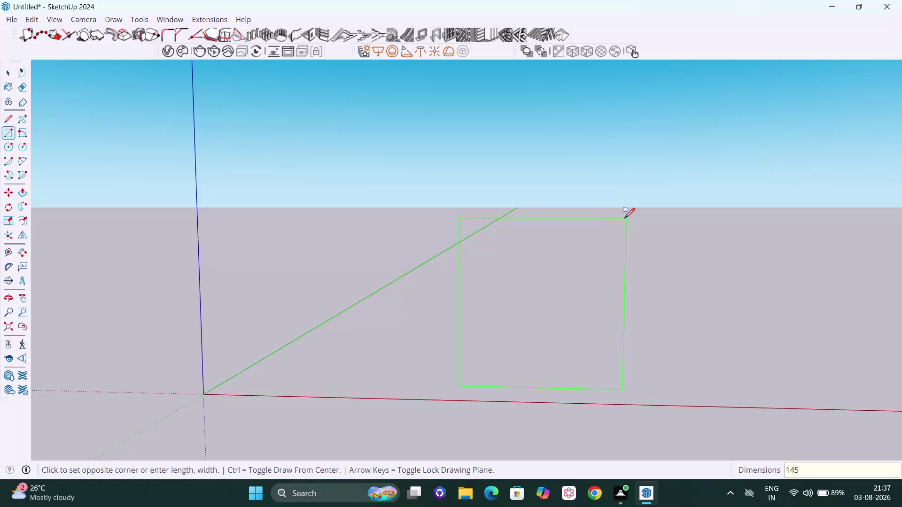
Complete the upright rectangle at 14' by 10' and frame it in the view.
key(BackSpace)
text(',)
text(10')
key(Return)
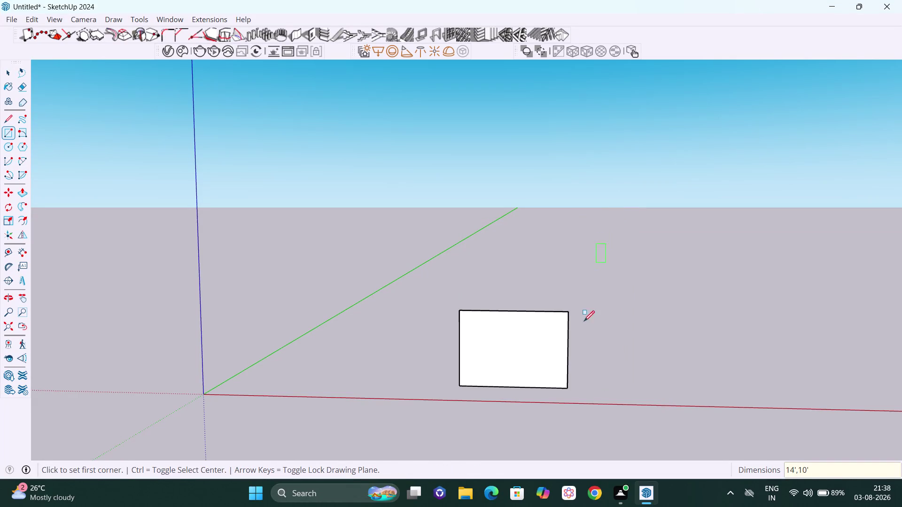
key(space)
scroll(up, 3)
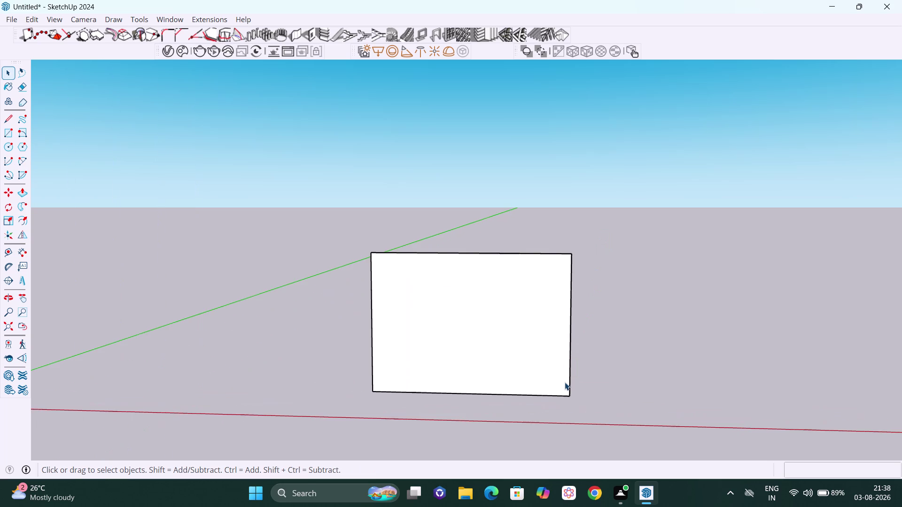
middle_drag(565, 382, 613, 402)
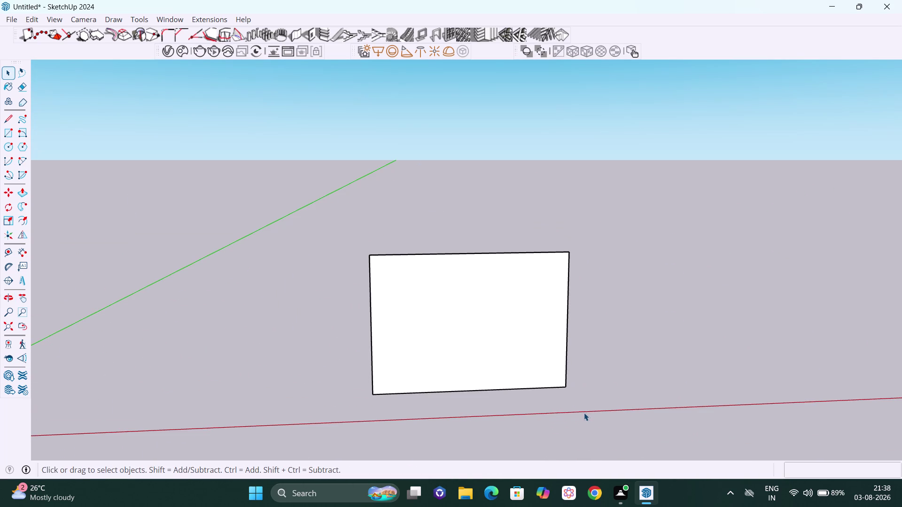
scroll(down, 3)
middle_drag(574, 399, 557, 409)
key(t)
scroll(up, 3)
scroll(up, 3)
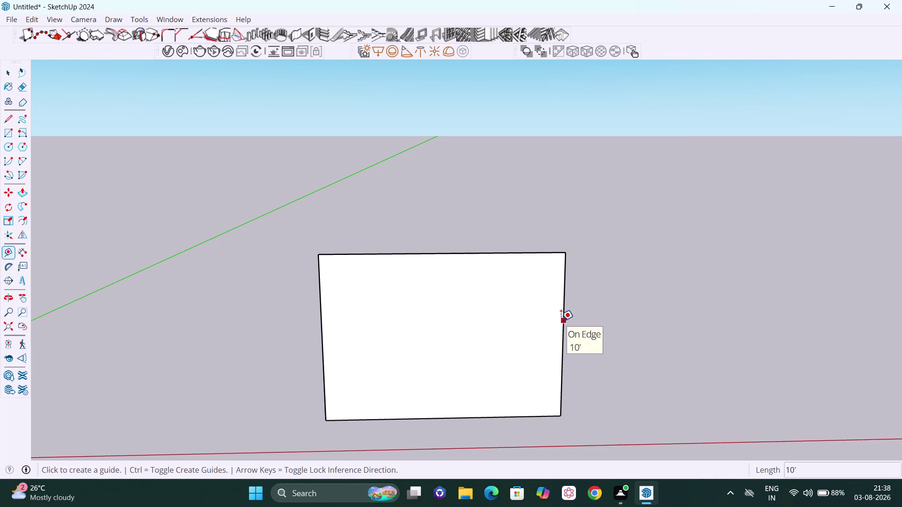
Place two vertical guides, 3' in from the panel's right and left edges.
click(561, 321)
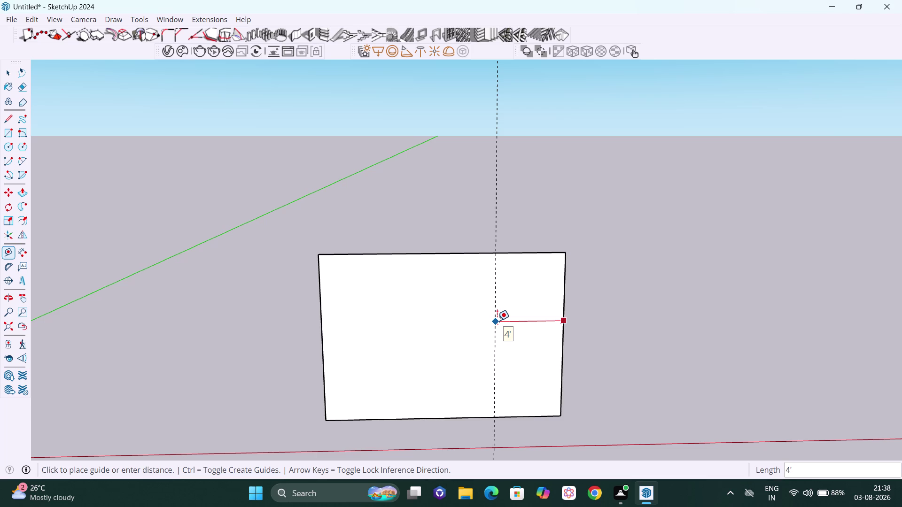
text(3')
key(Return)
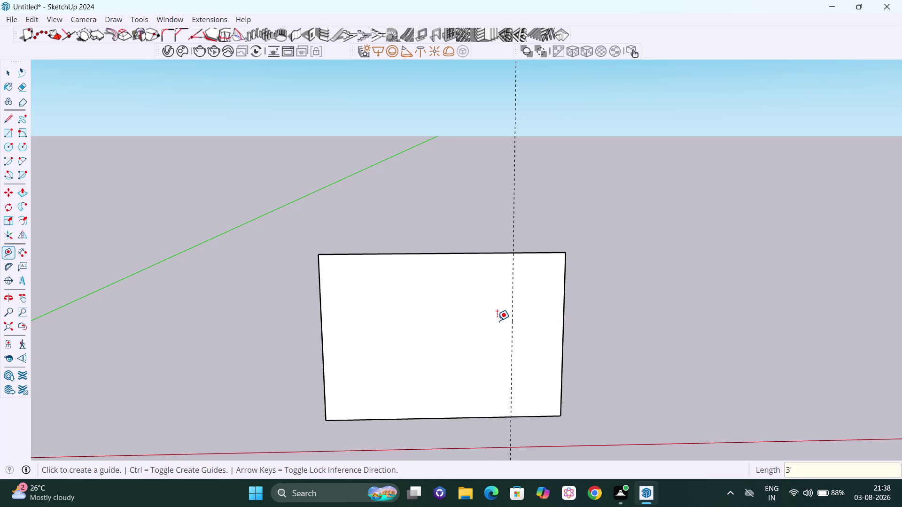
click(319, 319)
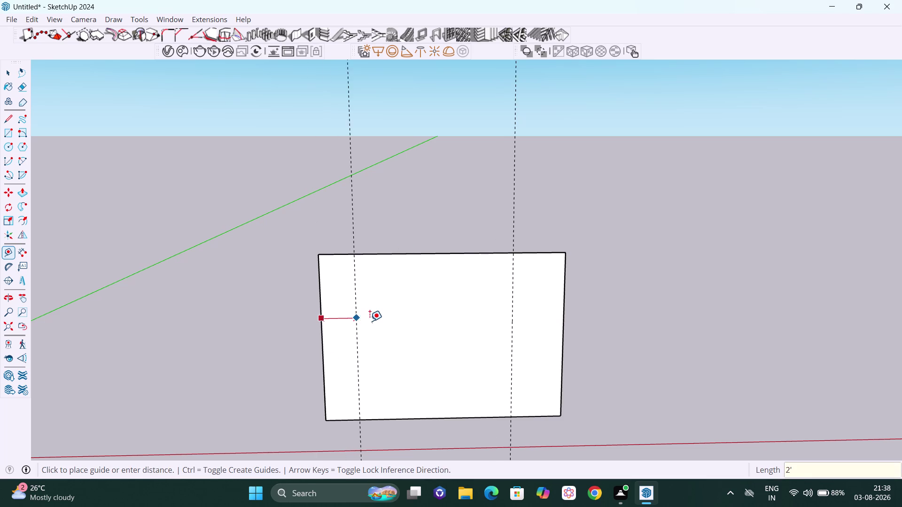
text(3;)
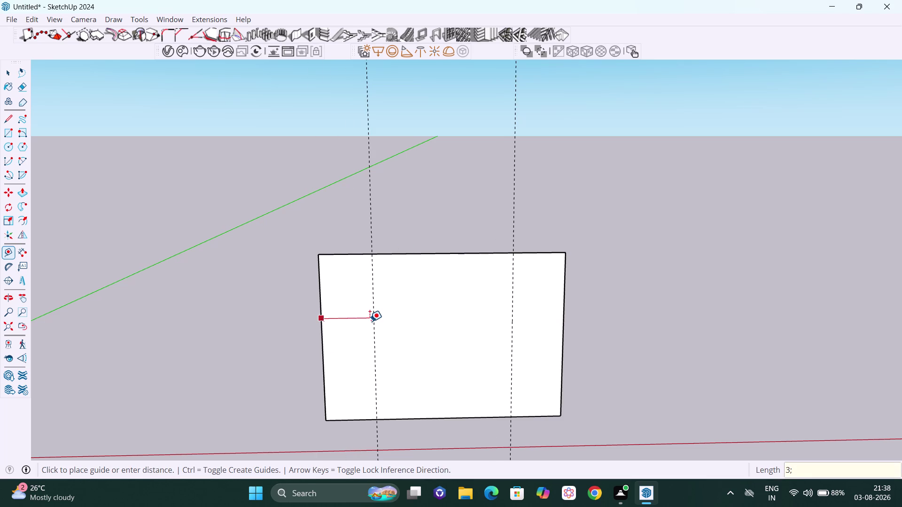
key(BackSpace)
key(apostrophe)
key(Return)
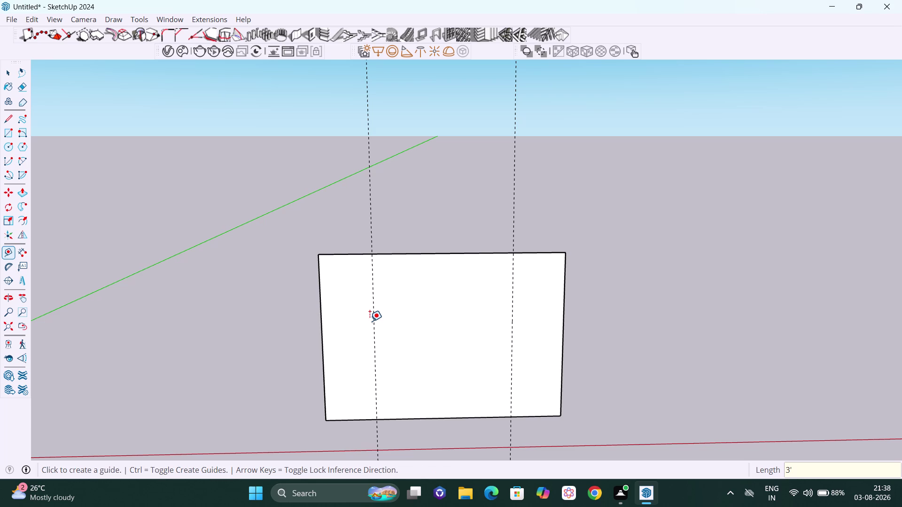
key(Pause)
key(space)
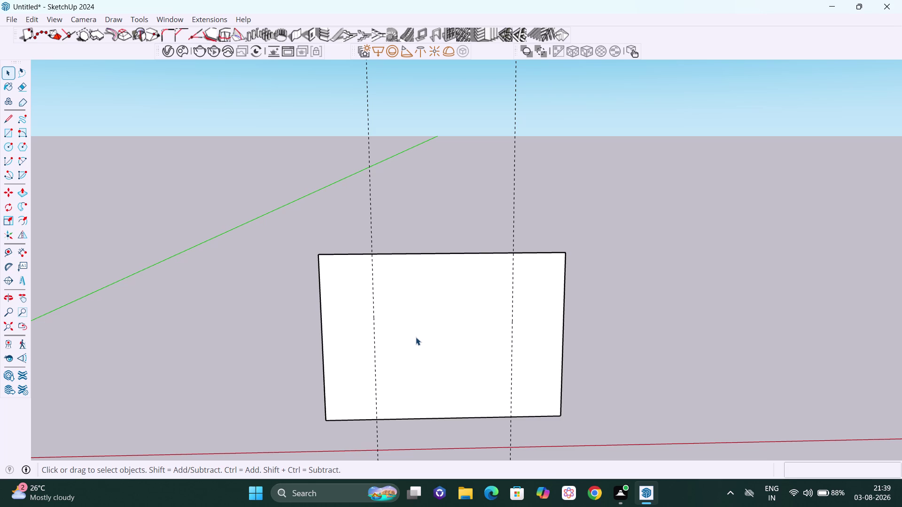
Draw 3' by 10' rectangles for the left and right strips along the guides.
scroll(down, 3)
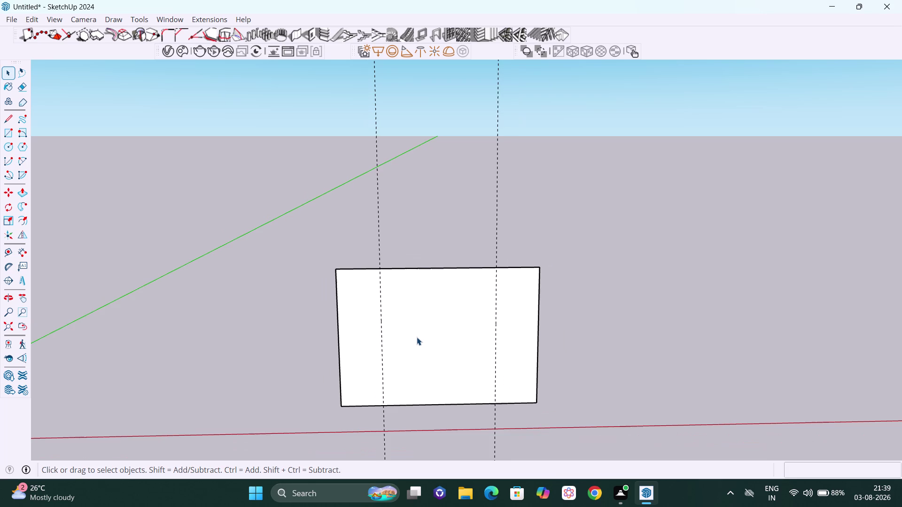
scroll(up, 3)
key(r)
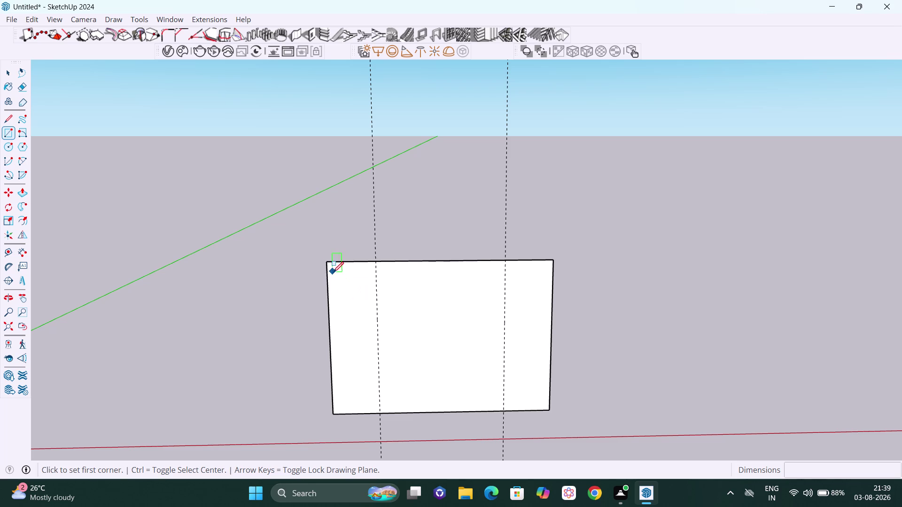
click(327, 263)
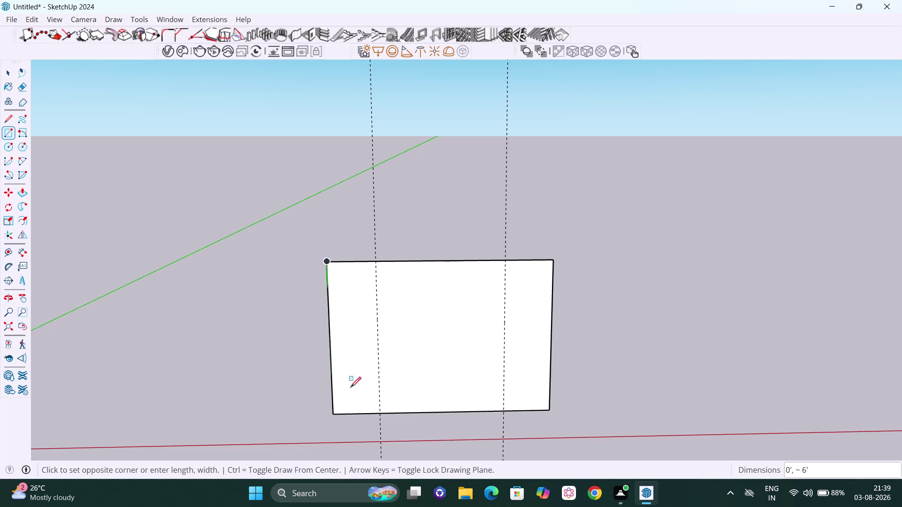
click(382, 415)
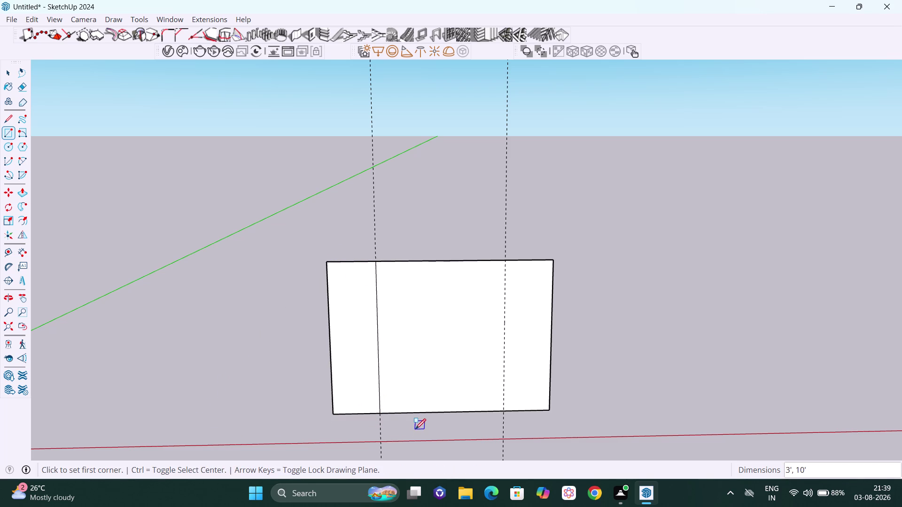
key(Escape)
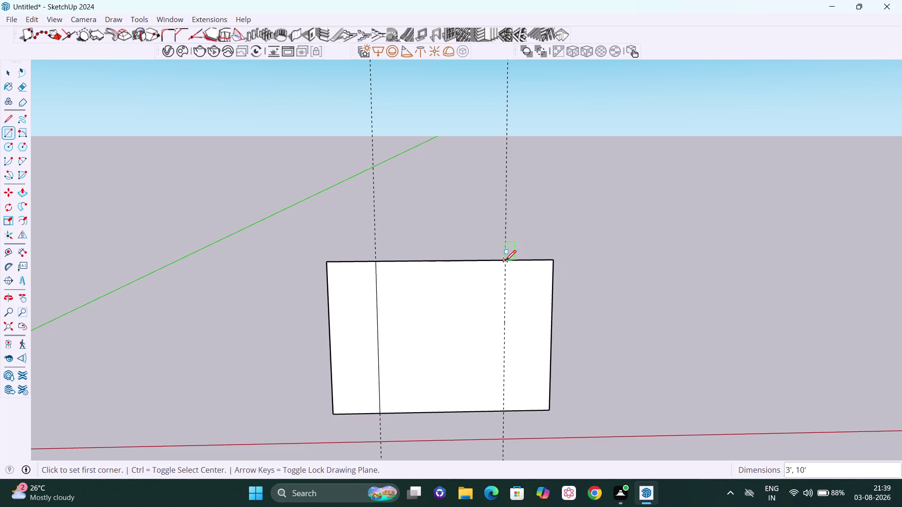
click(505, 260)
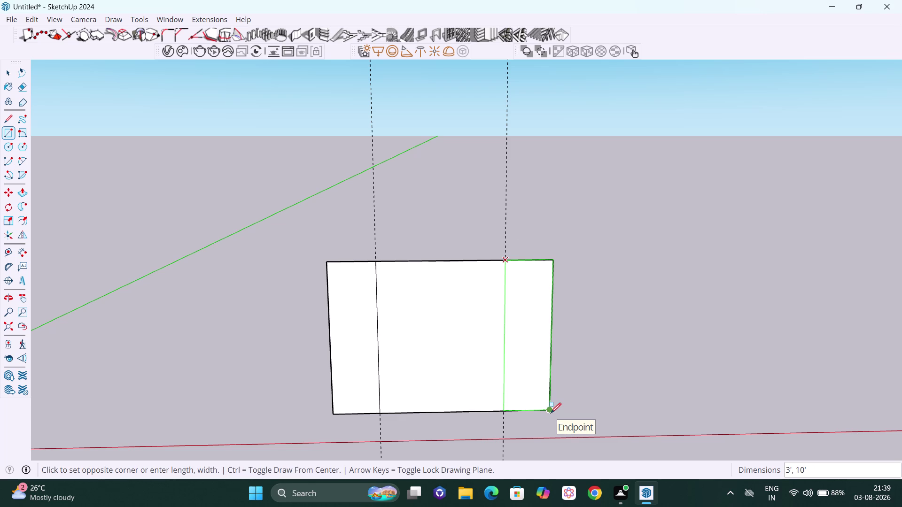
click(550, 414)
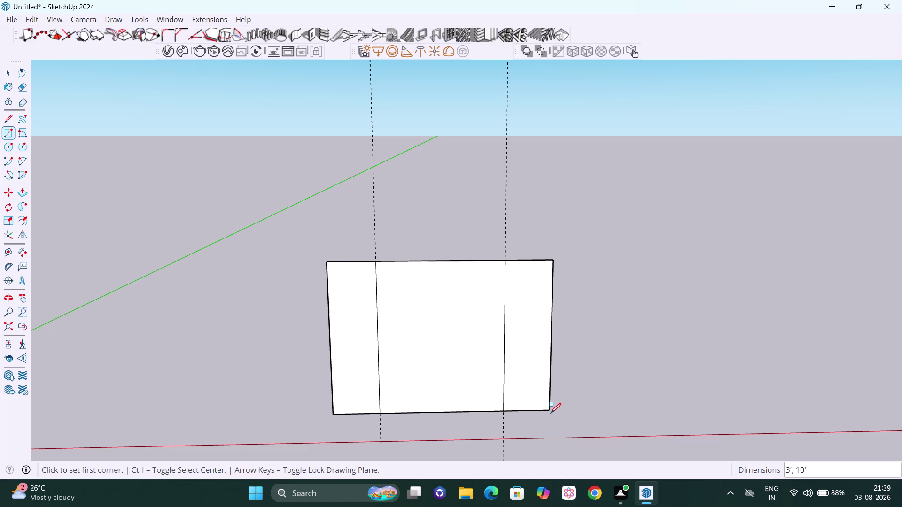
key(p)
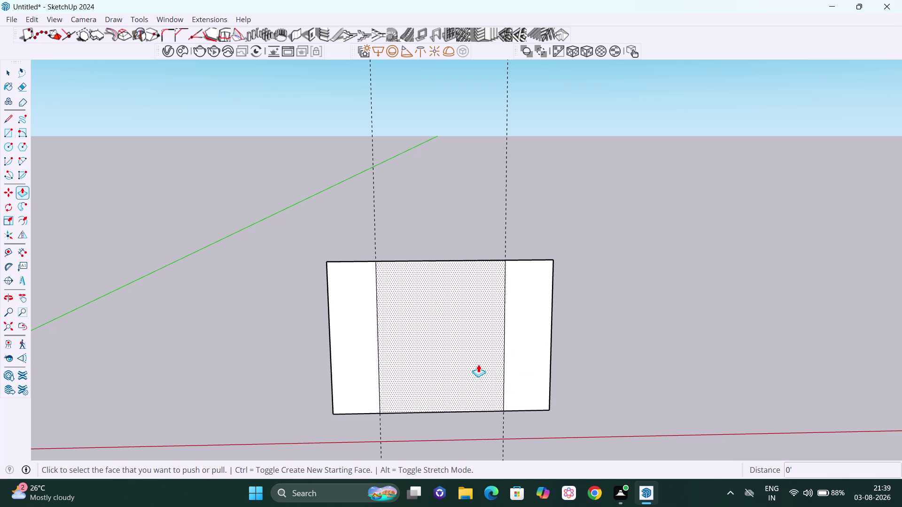
click(476, 361)
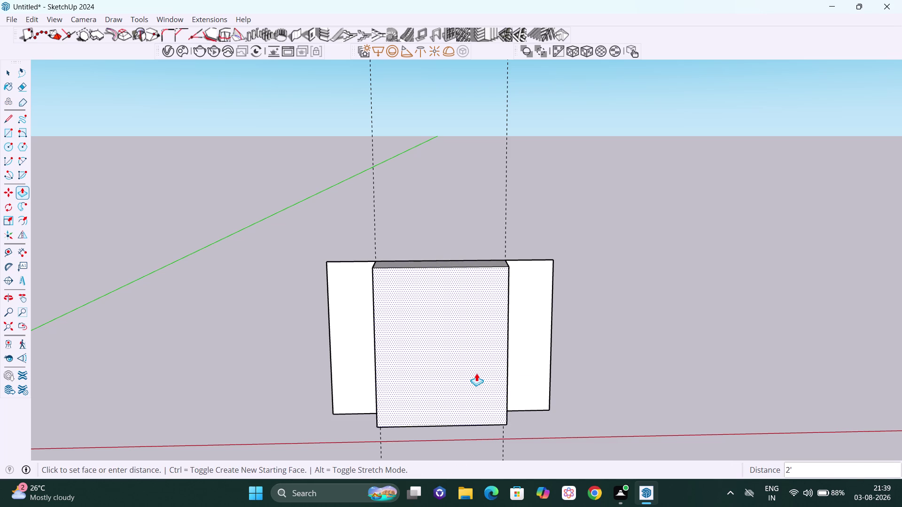
scroll(down, 3)
middle_drag(476, 373, 283, 342)
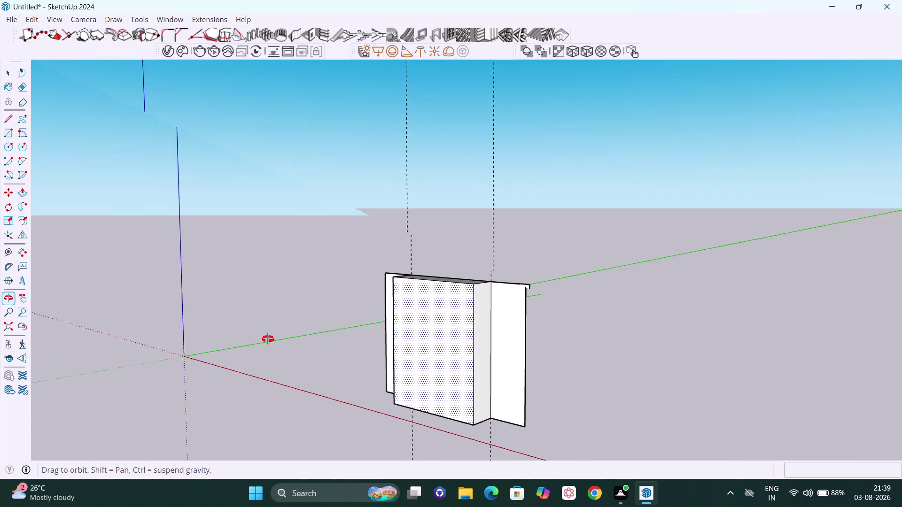
middle_drag(283, 342, 220, 334)
middle_drag(228, 336, 253, 339)
middle_drag(483, 371, 308, 355)
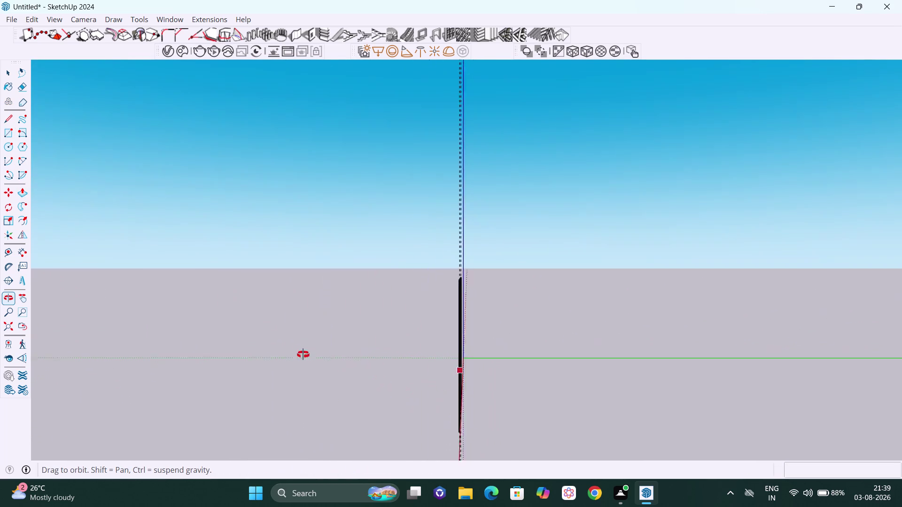
middle_drag(307, 355, 276, 353)
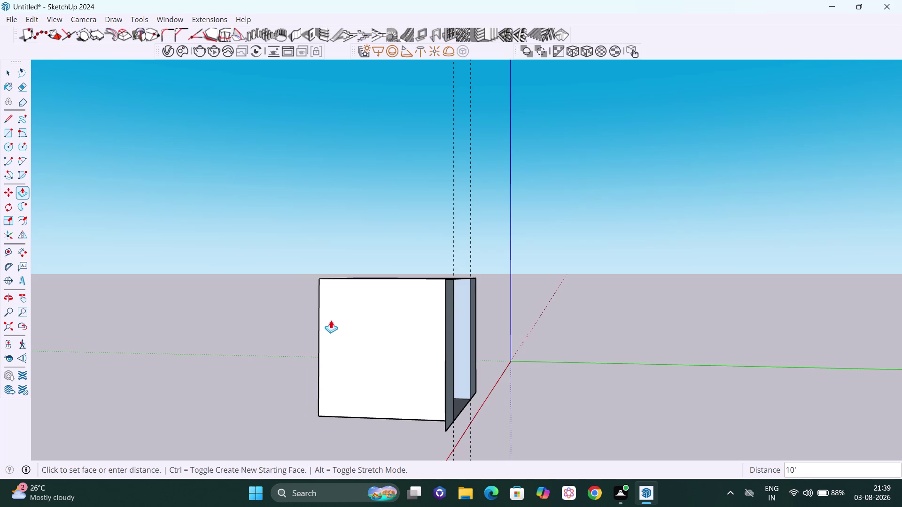
scroll(down, 3)
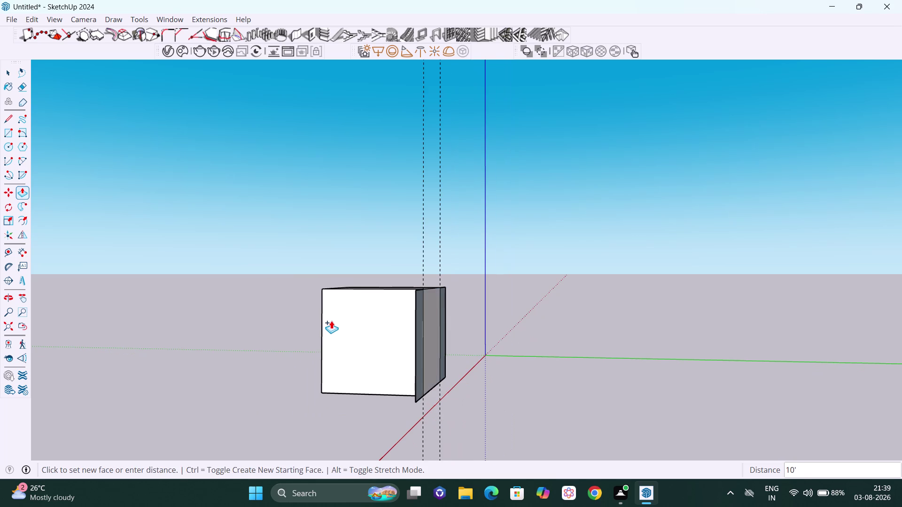
scroll(down, 3)
middle_drag(331, 321, 779, 378)
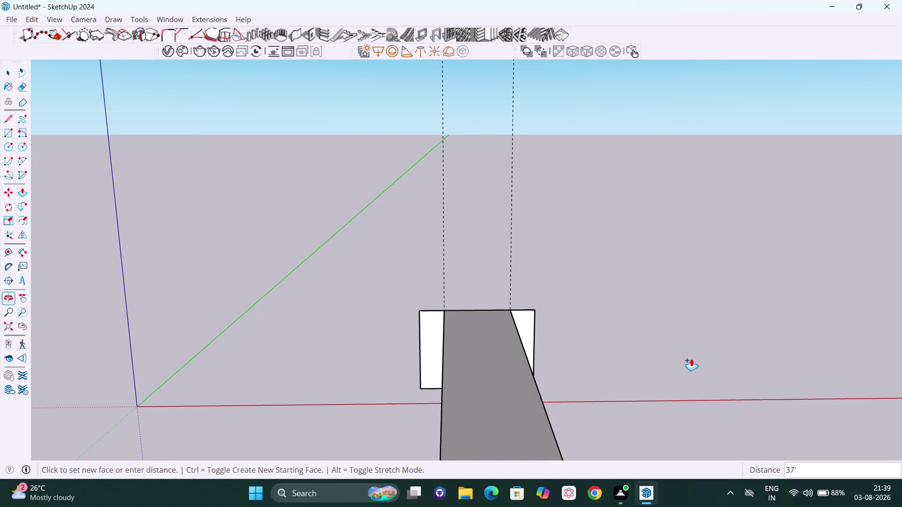
middle_drag(536, 356, 583, 349)
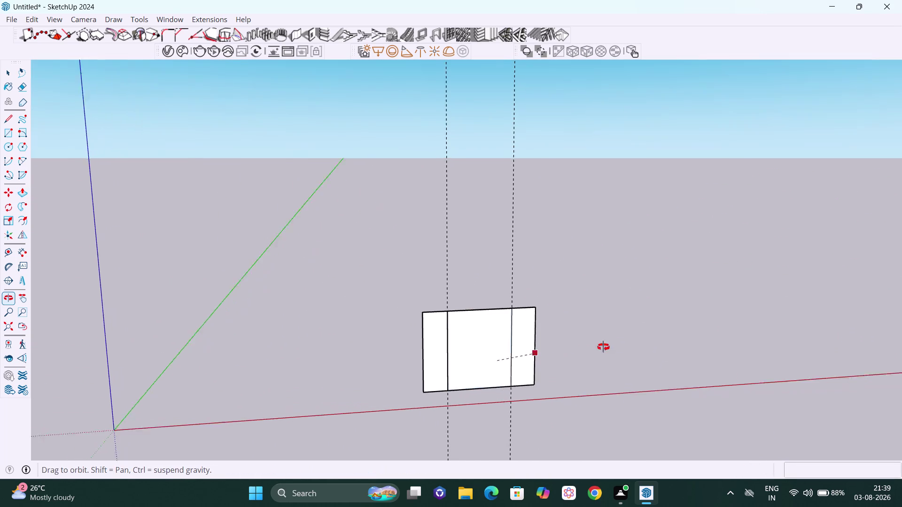
middle_drag(583, 348, 625, 346)
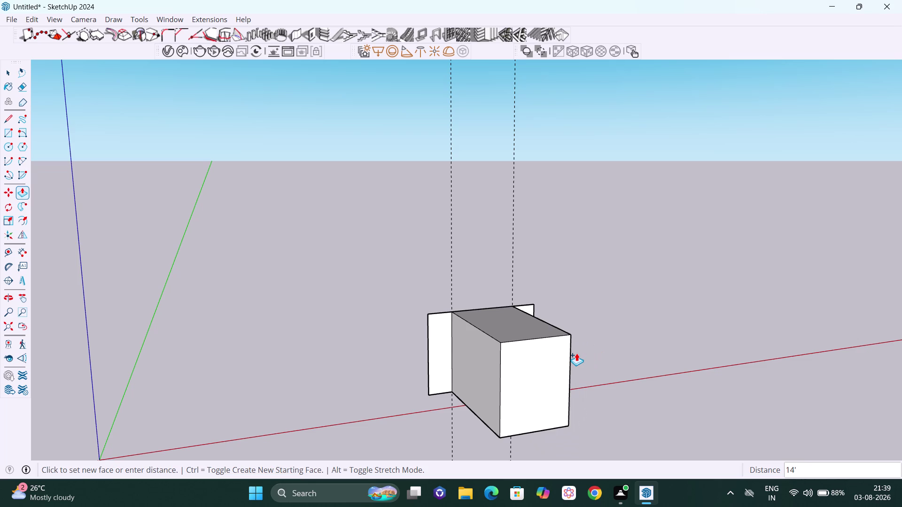
key(space)
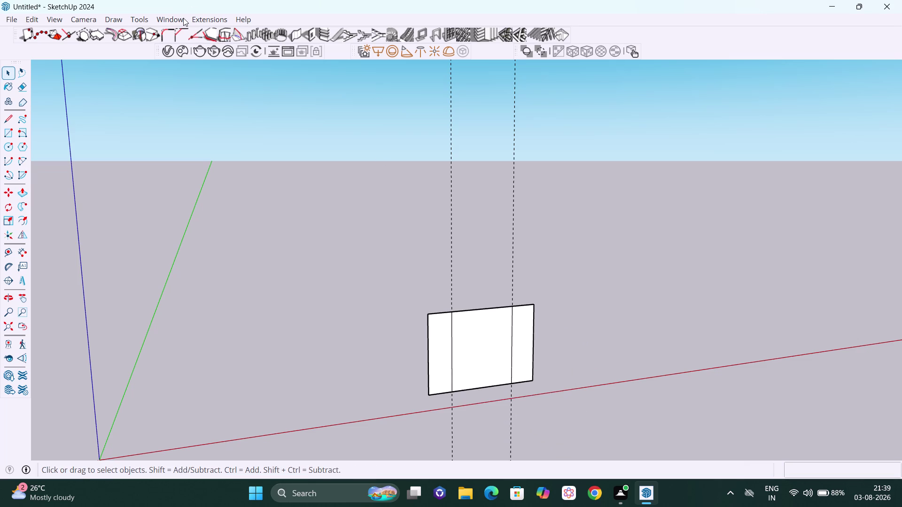
Set the Model Info length units to feet.
click(182, 17)
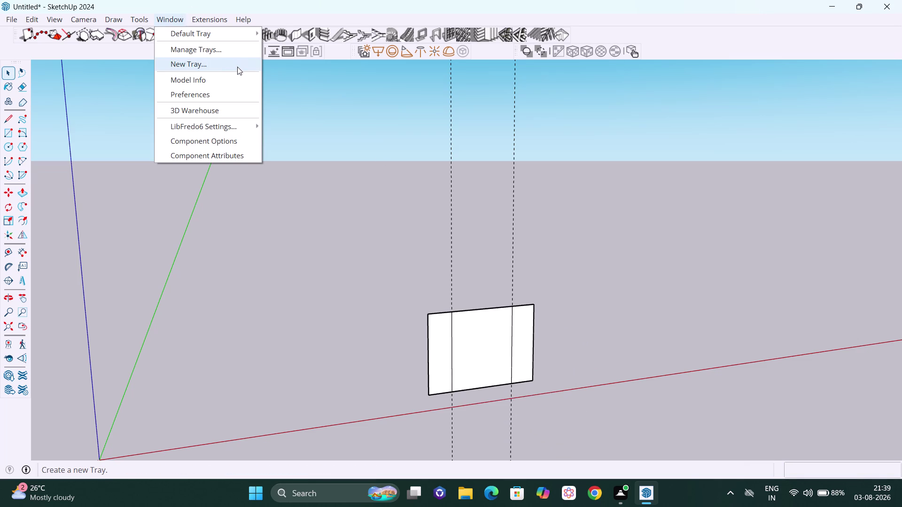
click(214, 82)
click(433, 202)
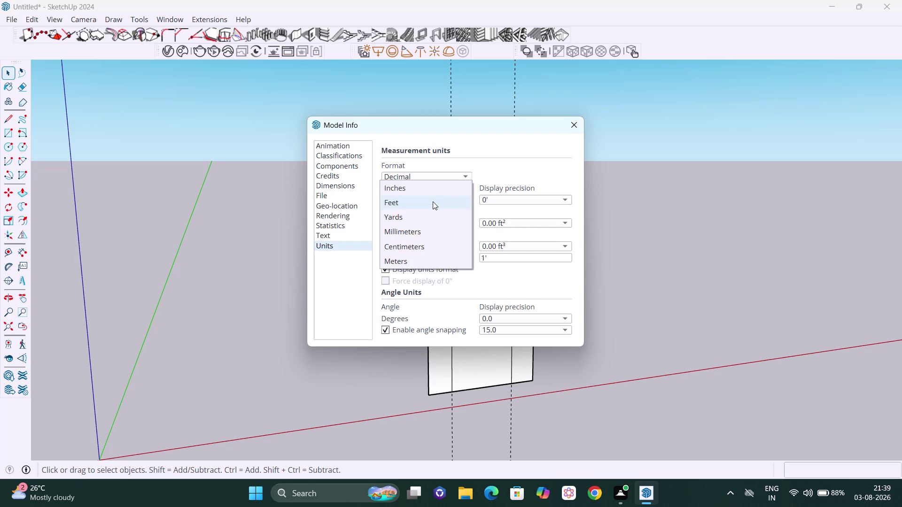
click(410, 192)
click(577, 121)
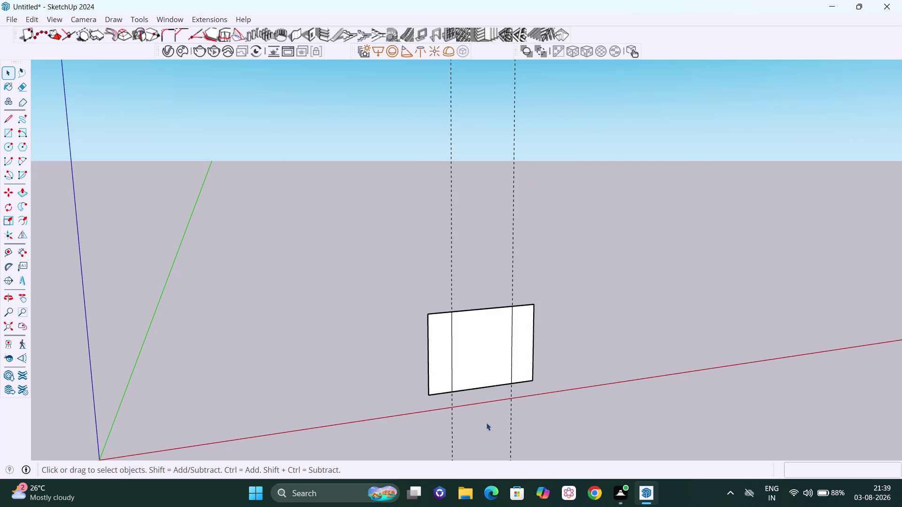
Start a push/pull on the centre section, then cancel it.
key(p)
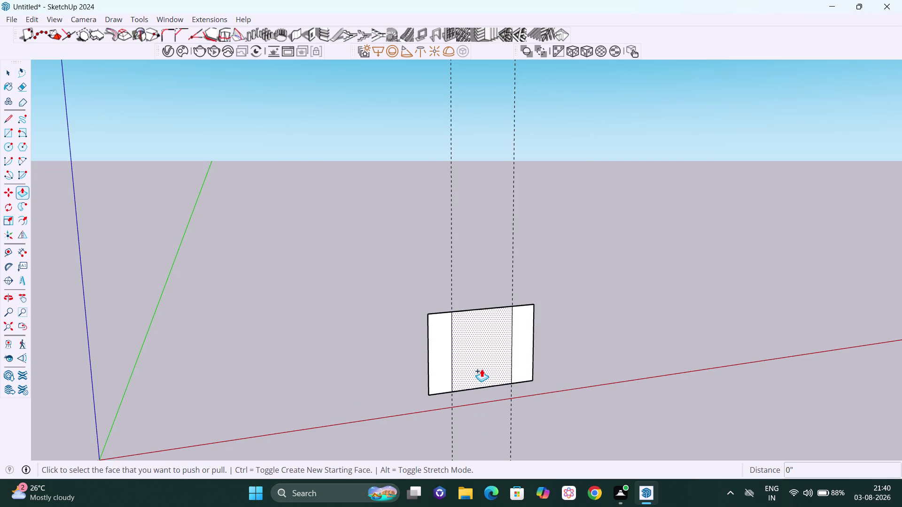
click(482, 367)
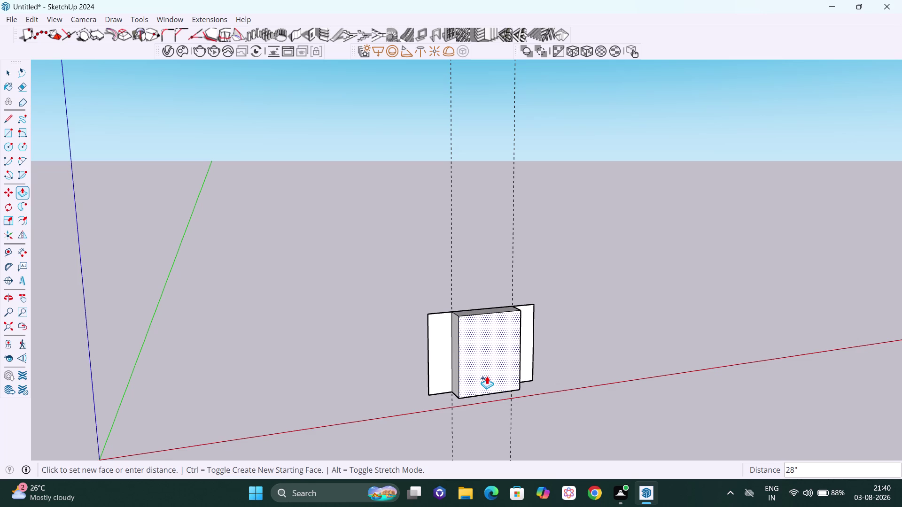
key(space)
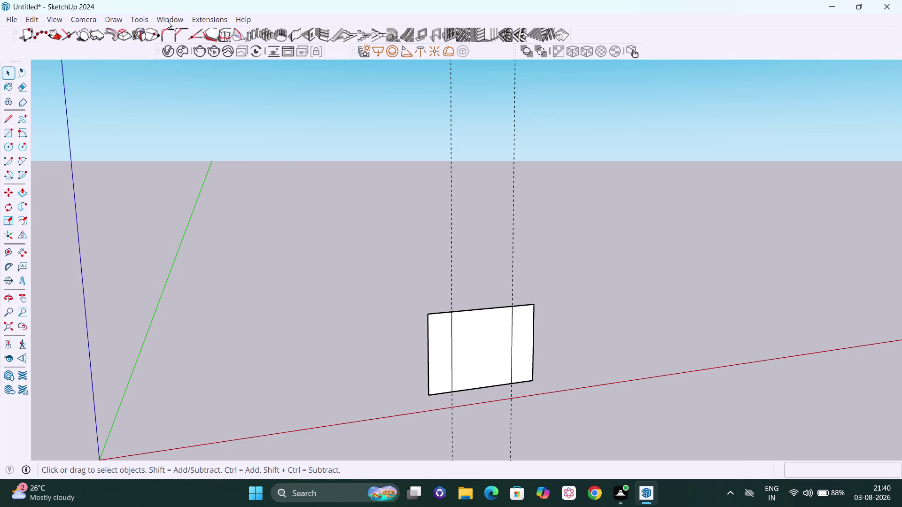
Reopen Model Info Units and change the length unit to millimetres.
click(167, 20)
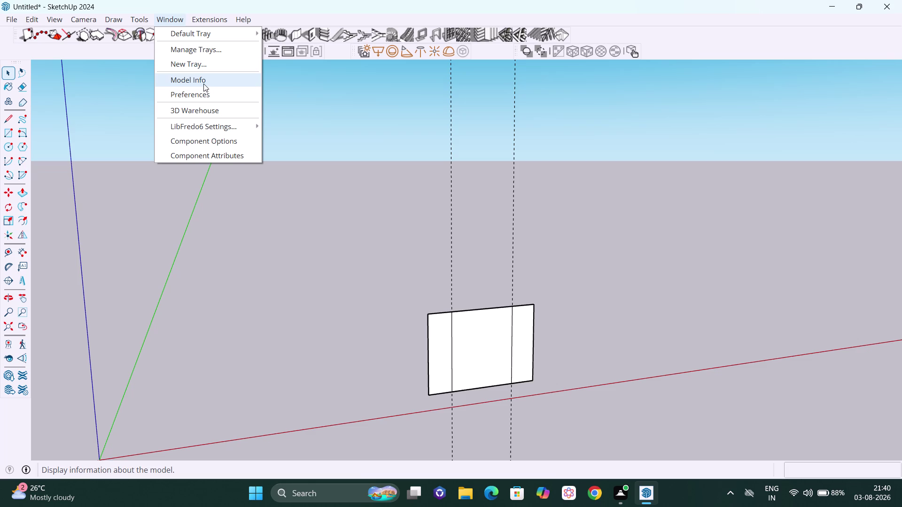
click(204, 83)
click(419, 202)
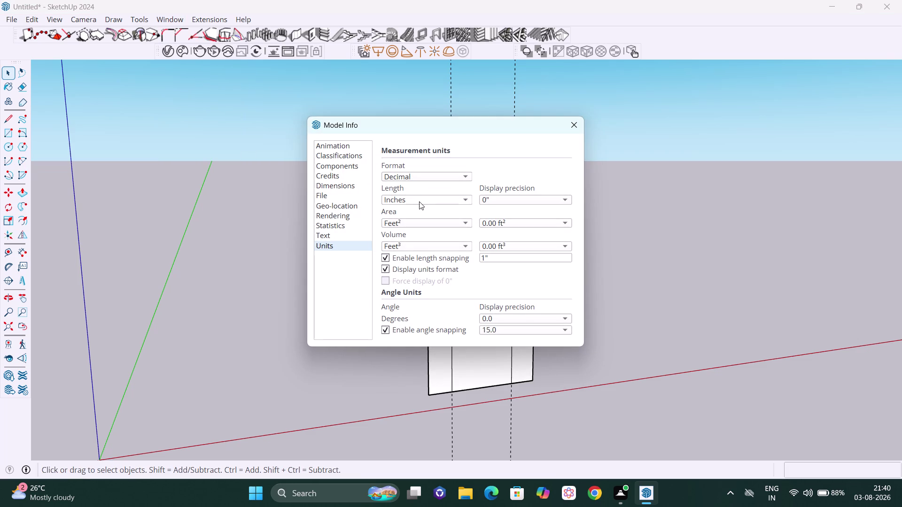
click(422, 250)
click(584, 121)
key(p)
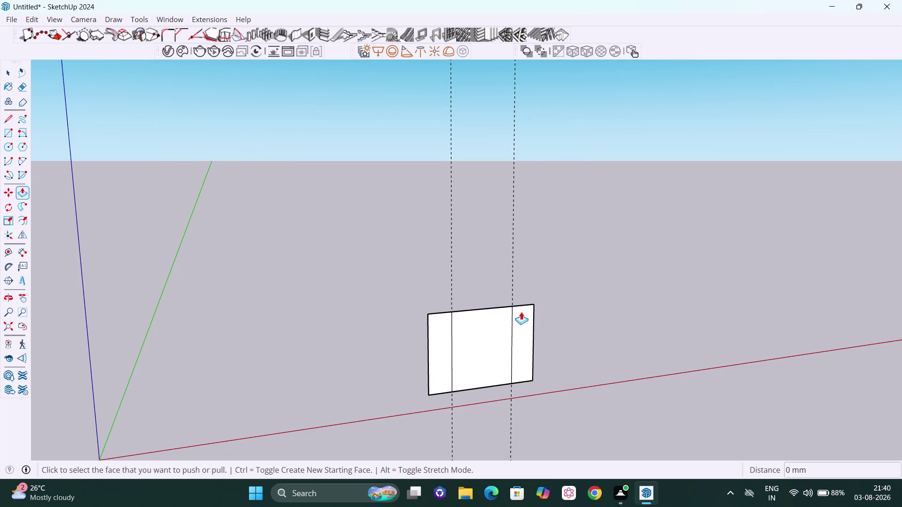
Push/pull the centre section out 18 mm and orbit to check it.
click(497, 332)
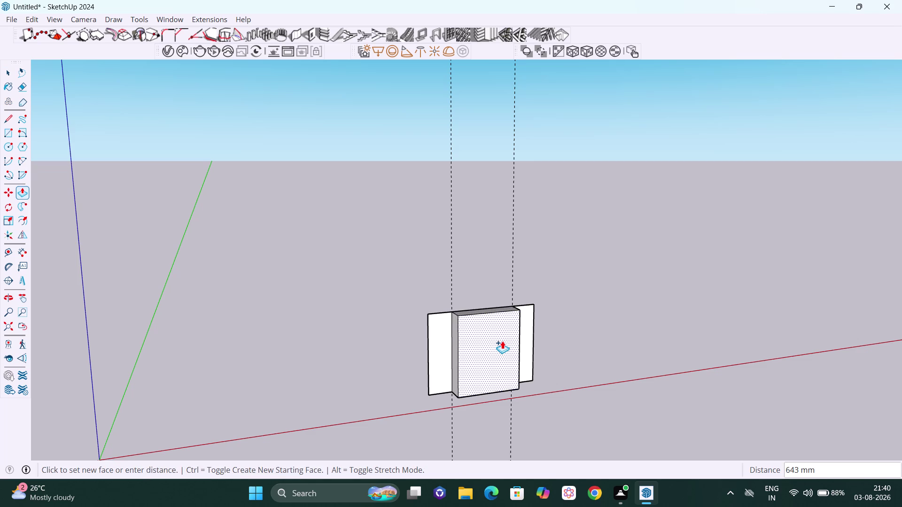
text(18)
key(Return)
scroll(up, 3)
scroll(up, 3)
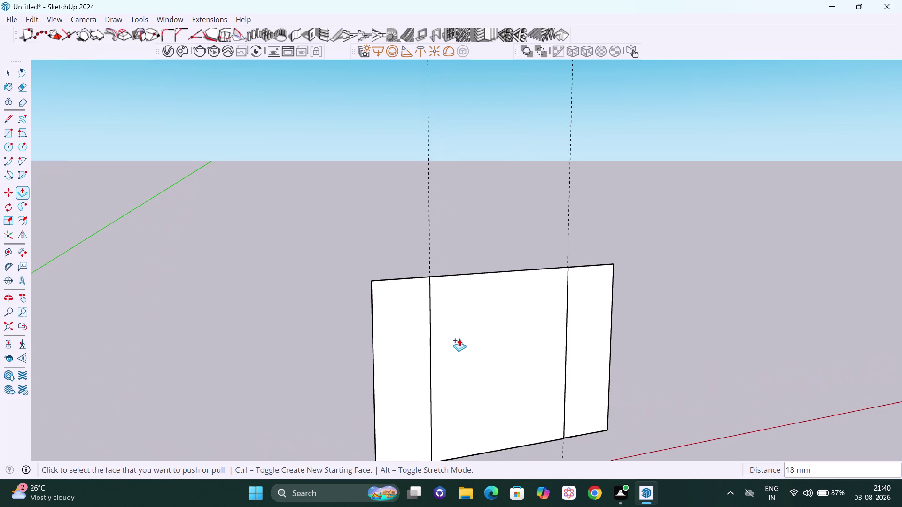
middle_drag(459, 340, 765, 416)
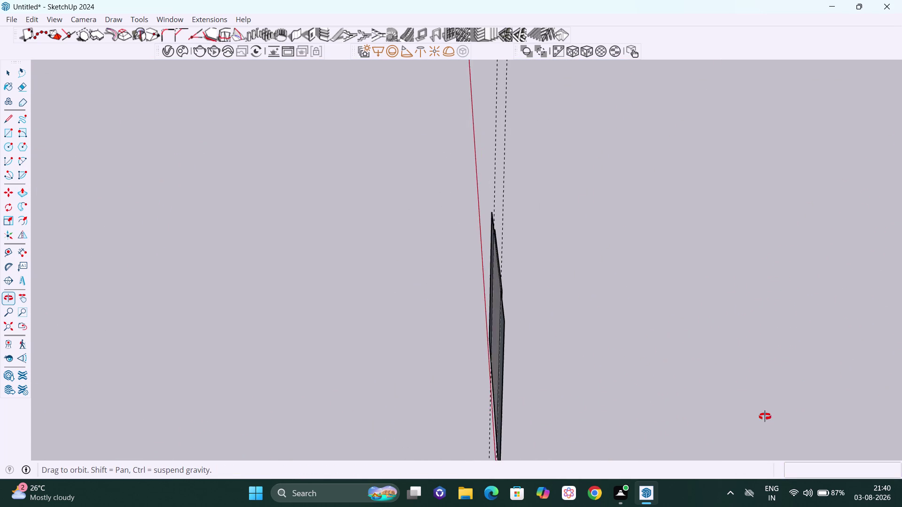
middle_drag(765, 417, 525, 387)
scroll(up, 3)
scroll(up, 3)
scroll(up, 3)
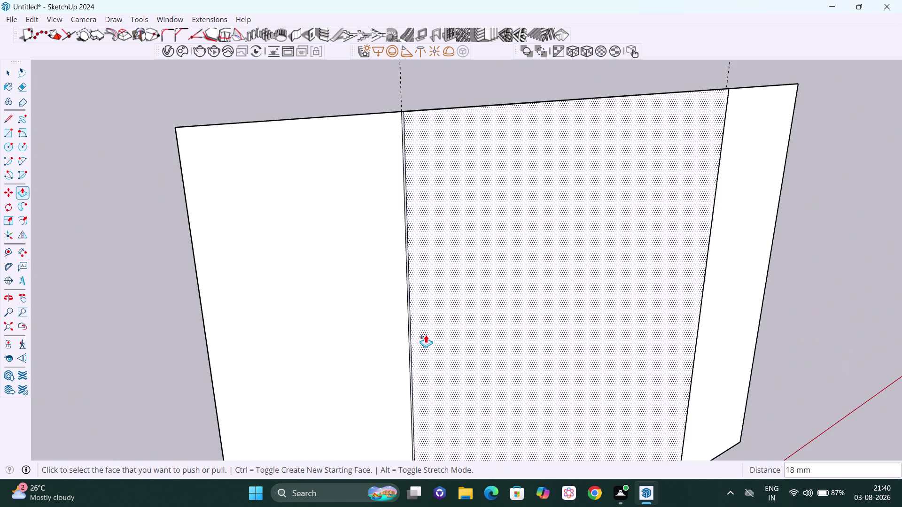
scroll(down, 3)
middle_drag(414, 336, 507, 401)
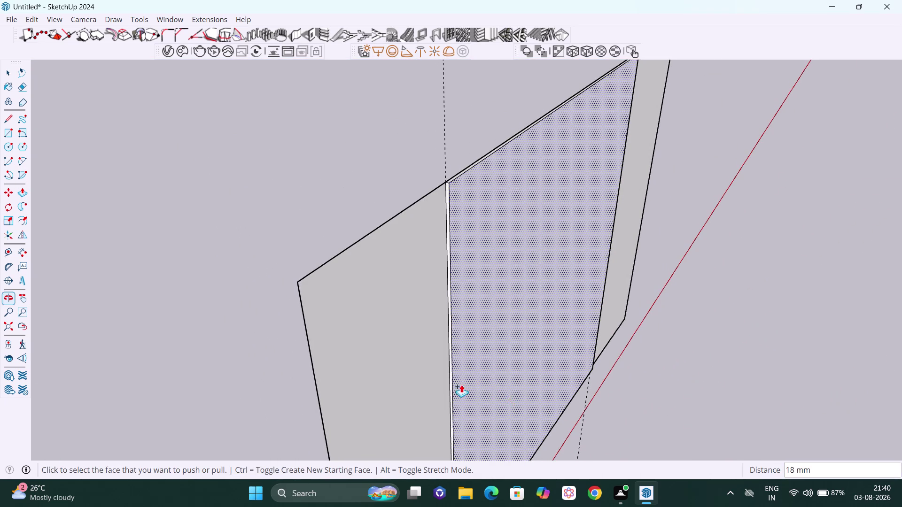
Push/pull the left side section out 18 mm and orbit around to inspect its thickness.
click(396, 363)
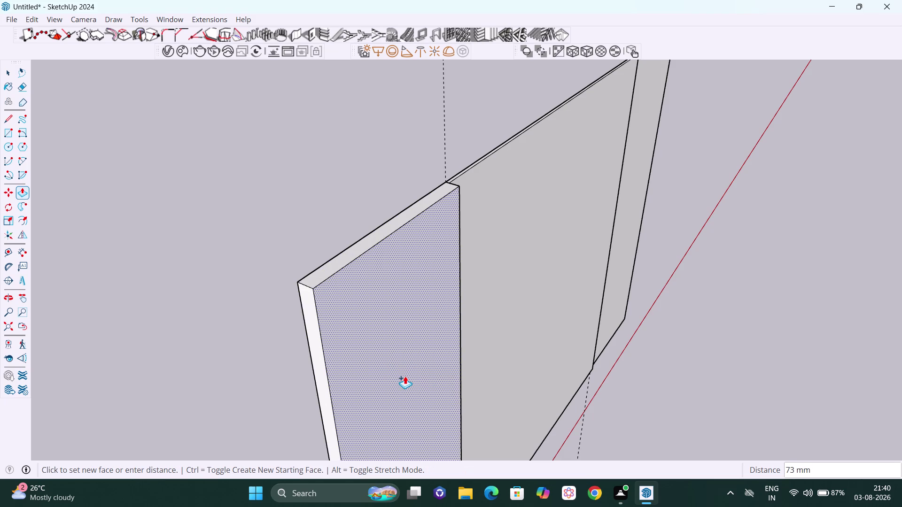
text(18)
key(Return)
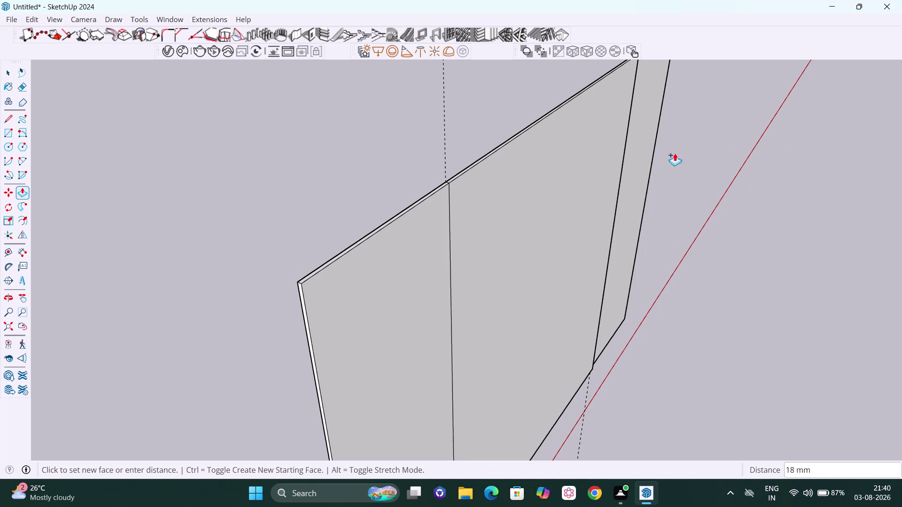
scroll(down, 3)
scroll(down, 3)
middle_drag(598, 202, 468, 210)
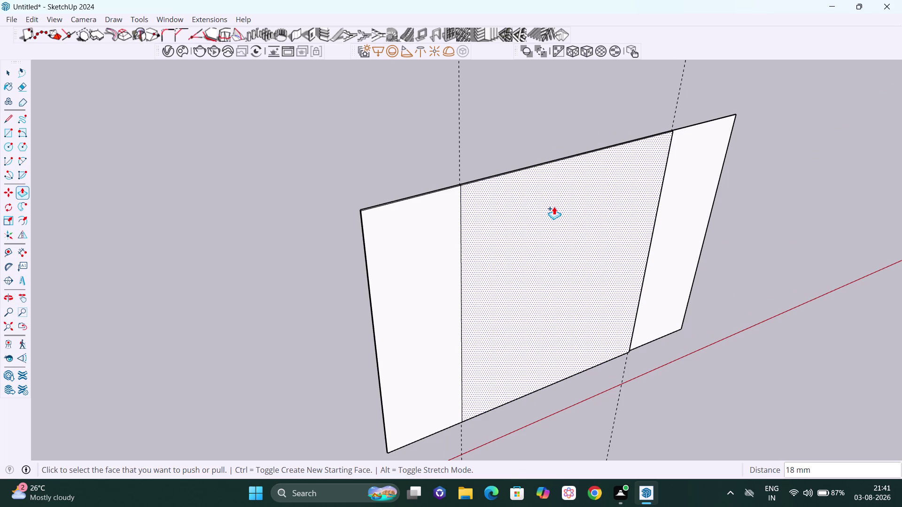
scroll(down, 3)
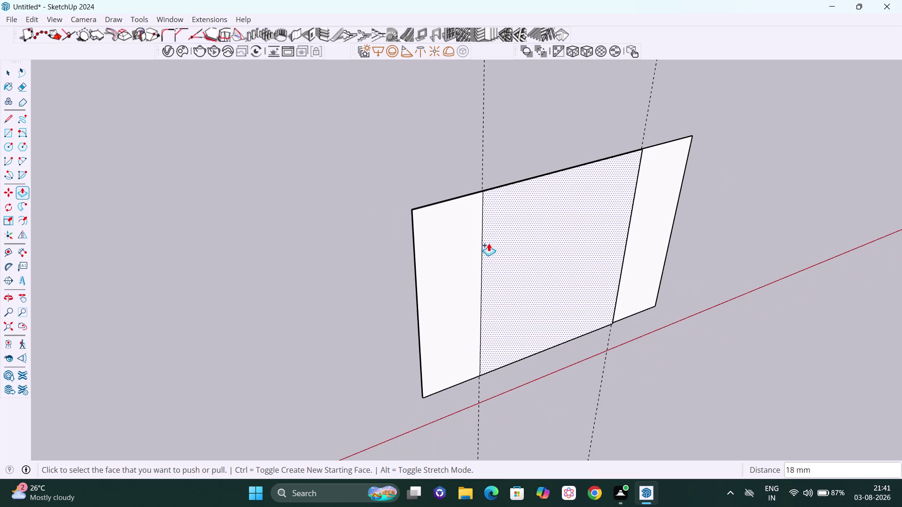
middle_drag(489, 244, 612, 293)
scroll(up, 3)
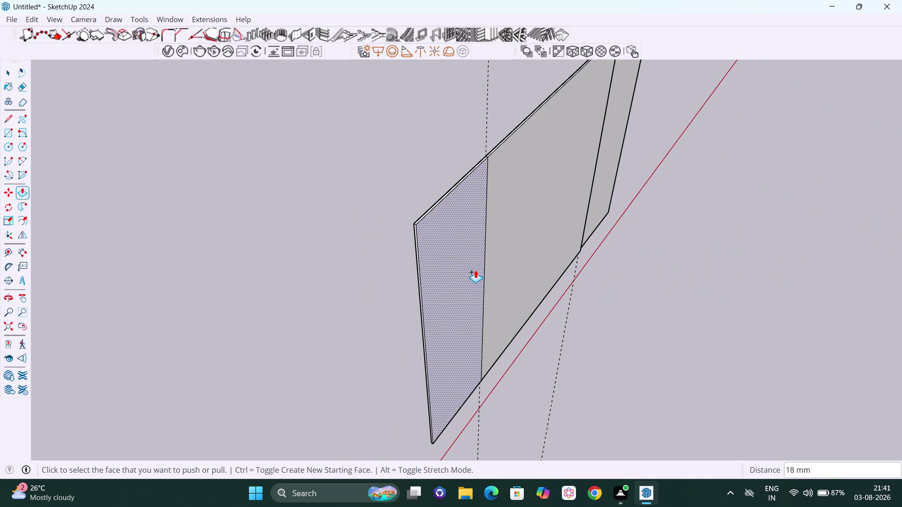
scroll(down, 3)
middle_drag(461, 260, 499, 259)
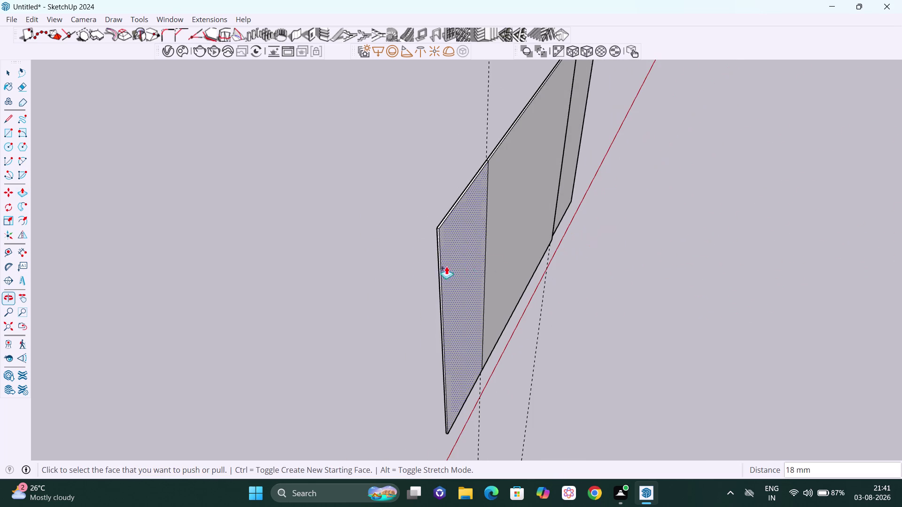
key(space)
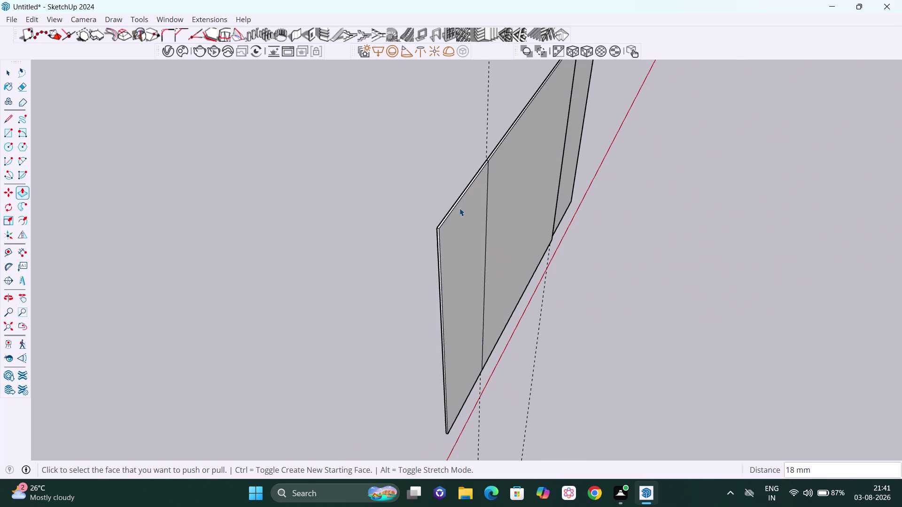
scroll(down, 3)
middle_drag(430, 222, 643, 219)
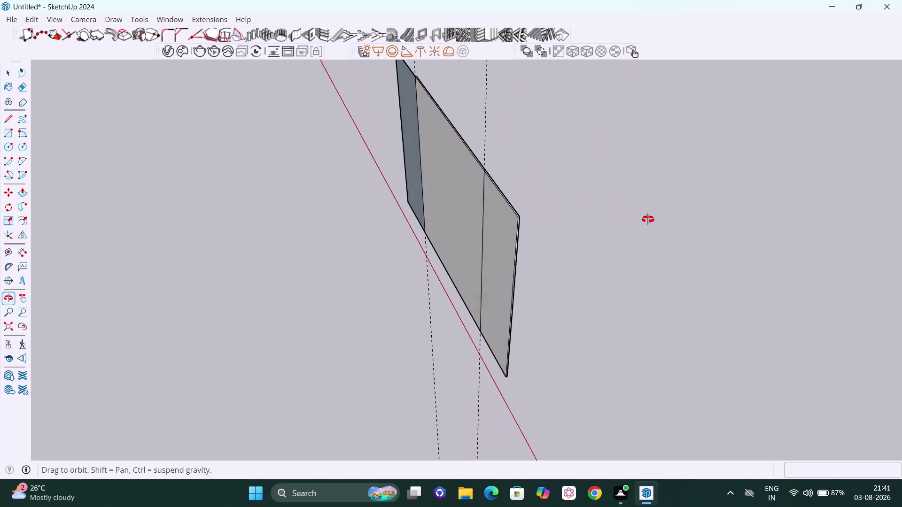
middle_drag(643, 220, 659, 219)
scroll(down, 3)
middle_drag(519, 181, 493, 161)
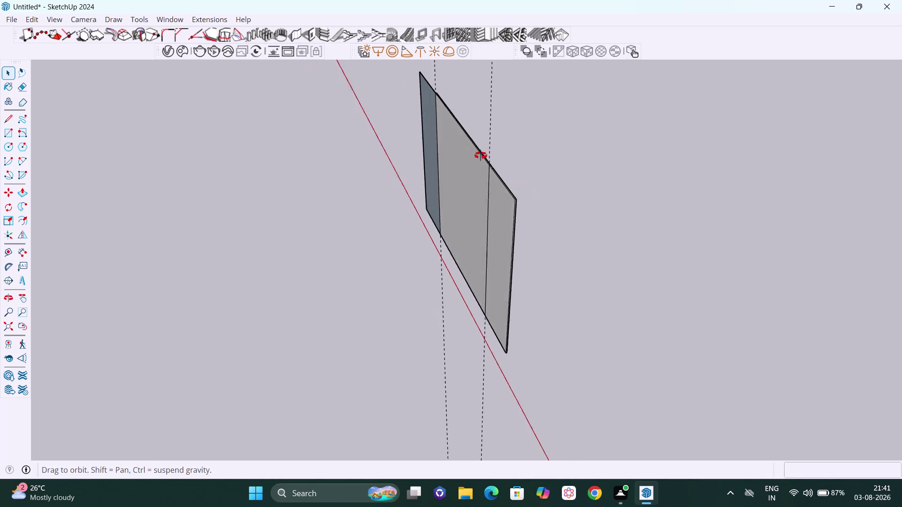
middle_drag(493, 162, 356, 135)
scroll(up, 3)
scroll(up, 3)
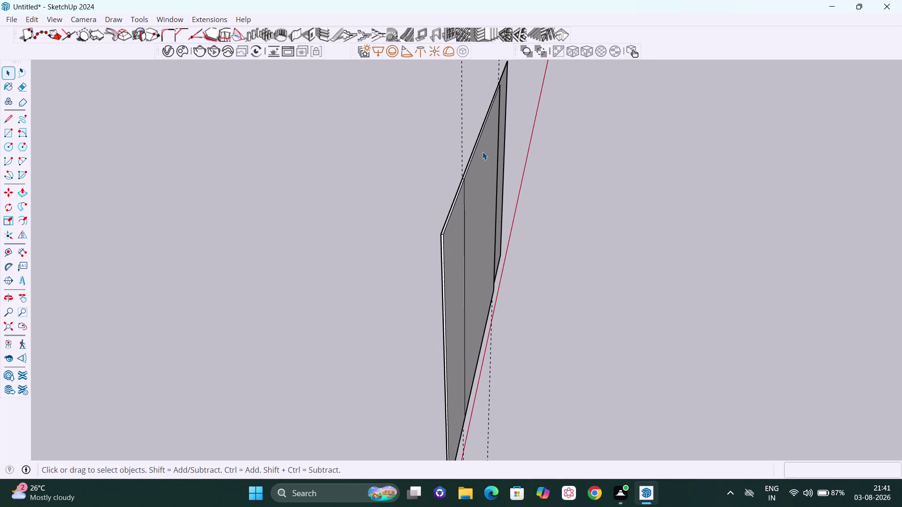
scroll(down, 3)
scroll(down, 3)
middle_drag(513, 154, 342, 88)
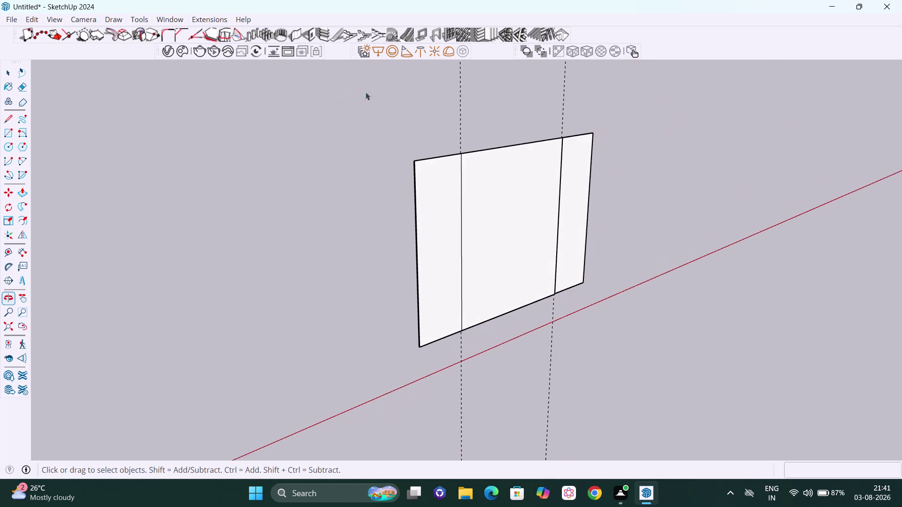
scroll(up, 3)
scroll(up, 3)
scroll(down, 3)
scroll(down, 3)
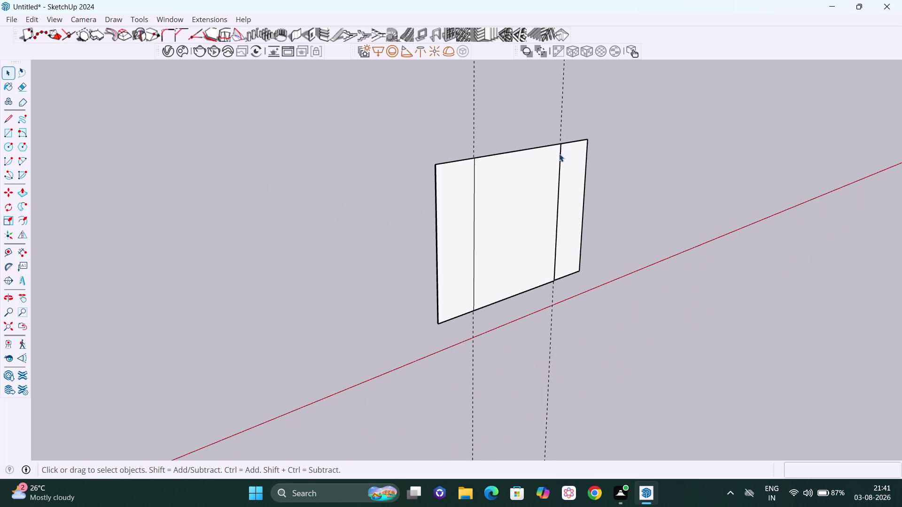
Undo the last two changes and orbit to view the panel edge-on.
key(ctrl+z)
key(ctrl+z)
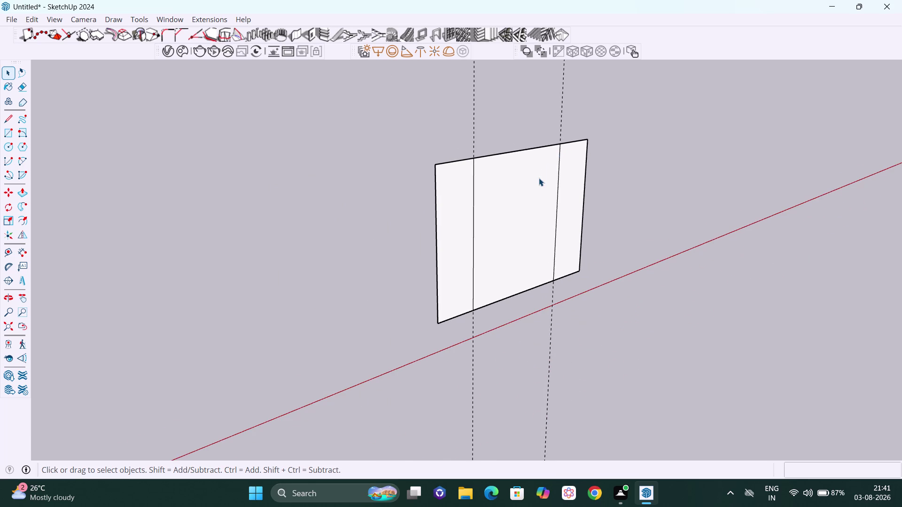
scroll(down, 3)
scroll(down, 3)
middle_drag(539, 178, 676, 169)
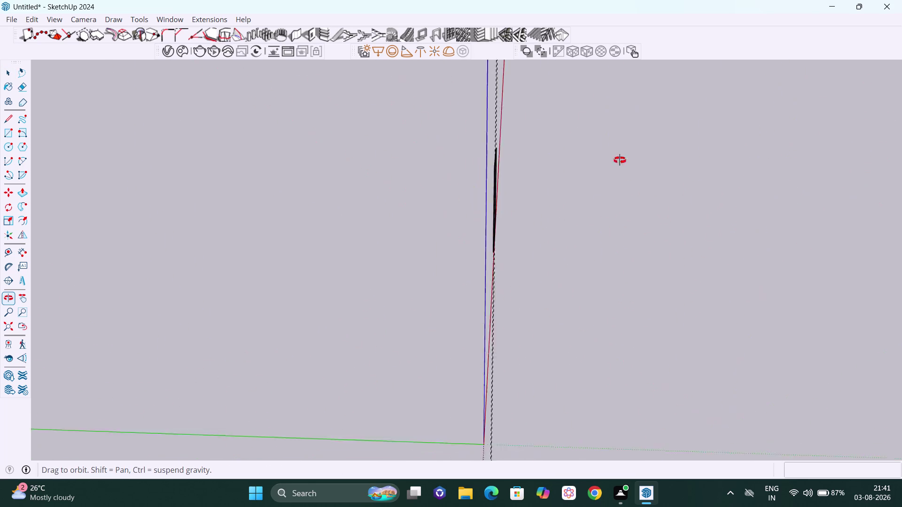
middle_drag(676, 169, 554, 156)
middle_drag(571, 169, 717, 204)
scroll(up, 3)
scroll(up, 3)
middle_drag(542, 240, 665, 246)
Undo two more changes so the wall face is flat again.
key(p)
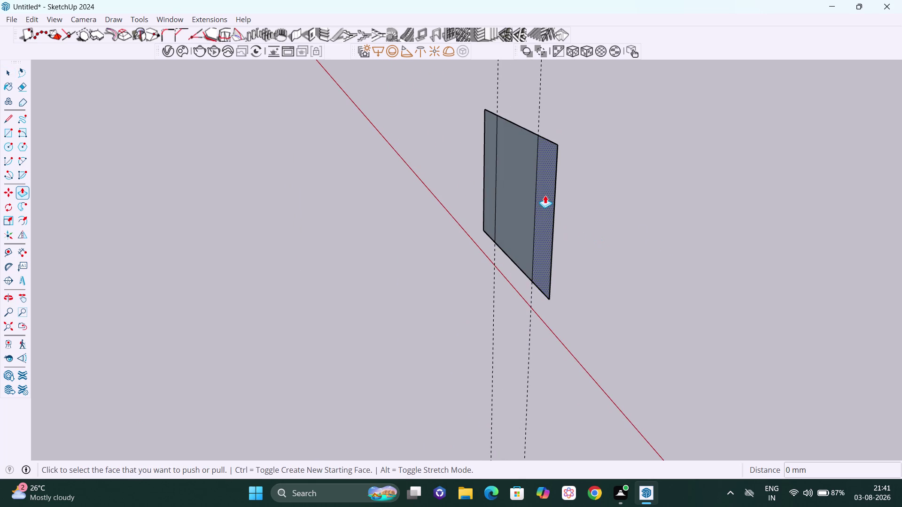
key(space)
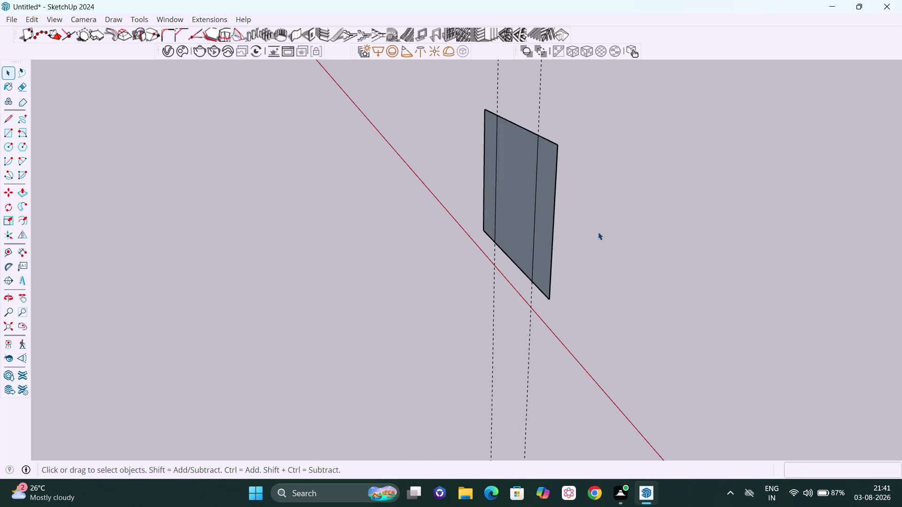
scroll(down, 3)
middle_drag(599, 232, 315, 192)
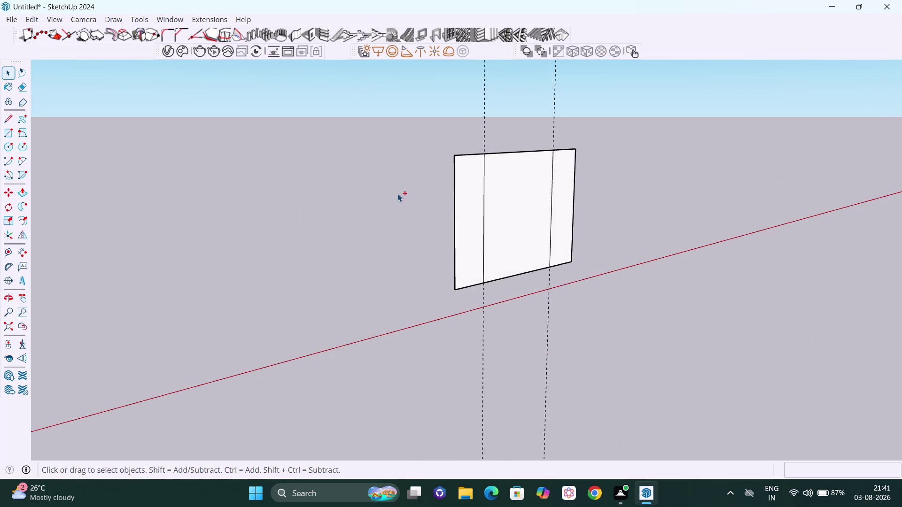
key(ctrl+z)
key(ctrl+z)
scroll(down, 3)
middle_drag(443, 206, 819, 241)
scroll(up, 3)
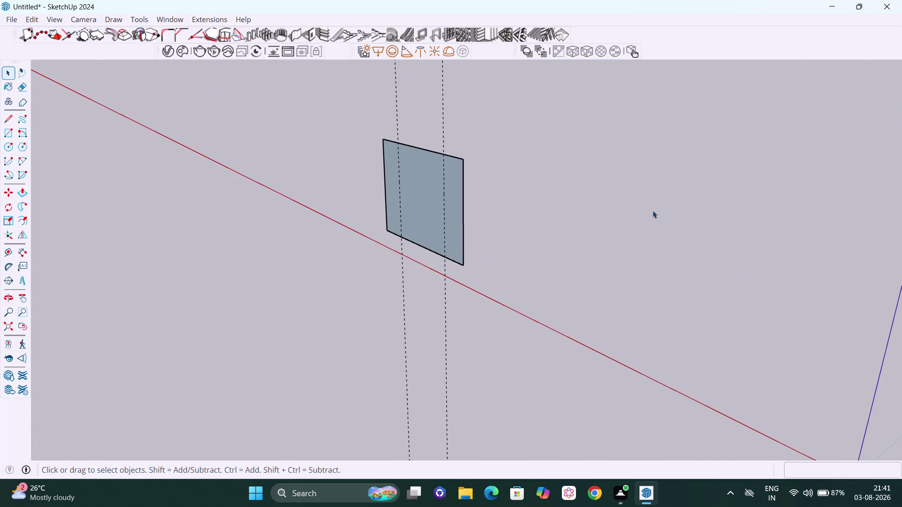
Push/pull the whole panel face 9" (about 229 mm) thick.
key(p)
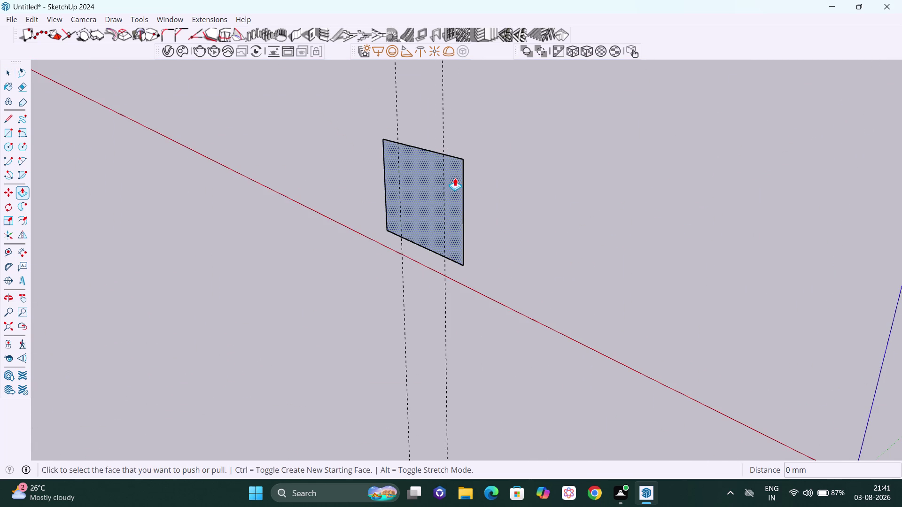
click(455, 178)
scroll(down, 3)
middle_drag(449, 183, 431, 181)
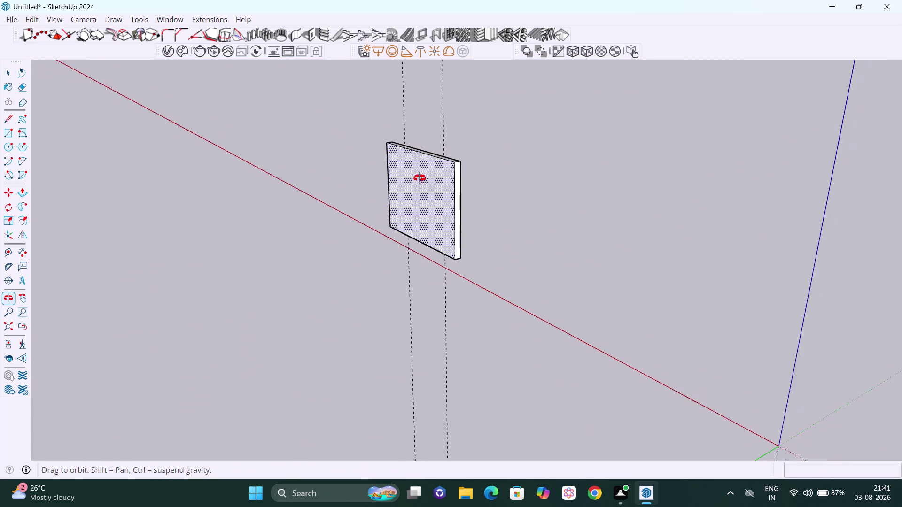
middle_drag(431, 180, 193, 141)
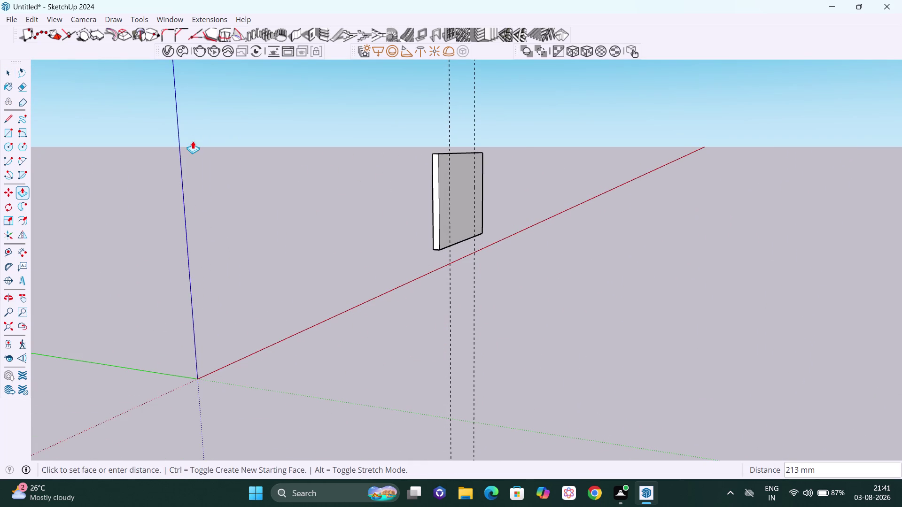
text(9)
text(")
key(Return)
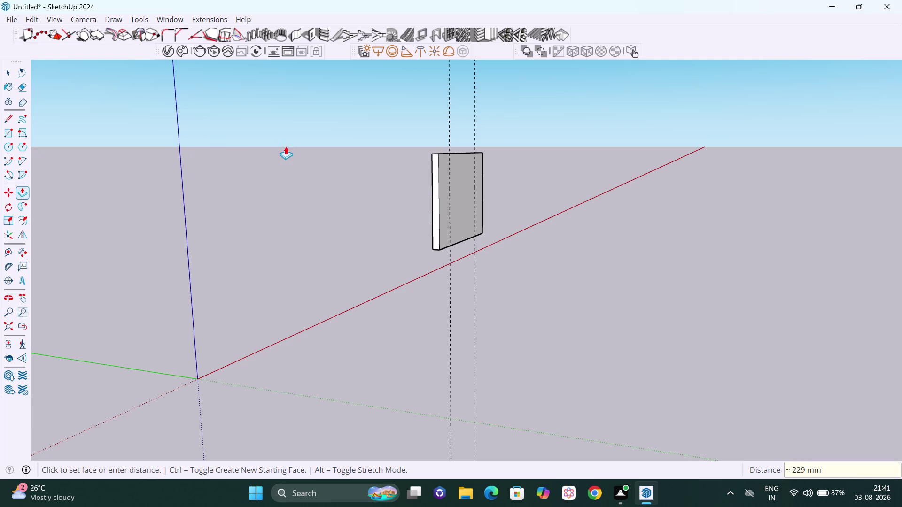
Orbit around the slab to check its 229 mm thickness.
middle_drag(510, 174, 388, 180)
scroll(up, 3)
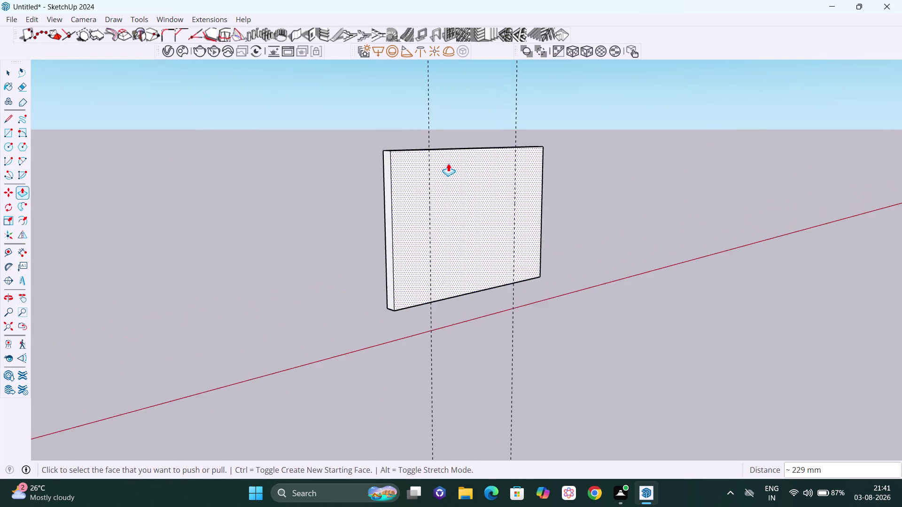
scroll(up, 3)
scroll(down, 3)
middle_drag(492, 219, 204, 221)
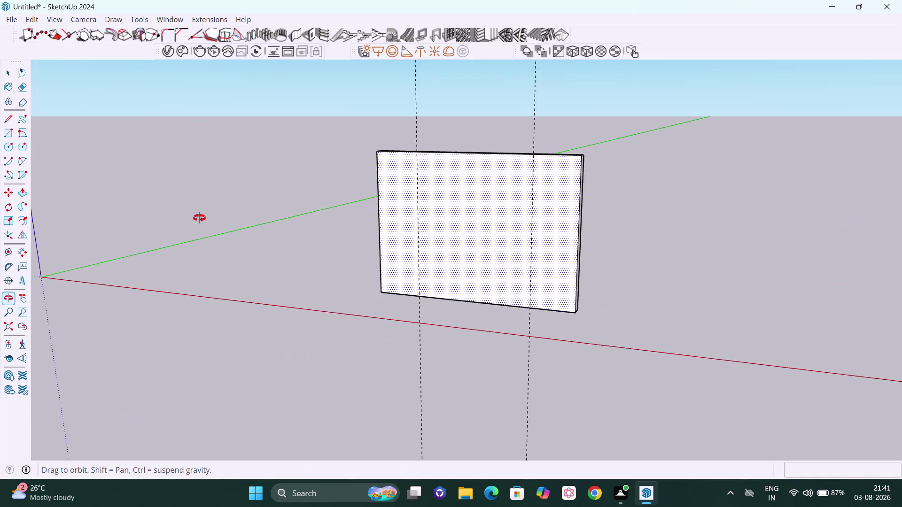
middle_drag(204, 221, 522, 272)
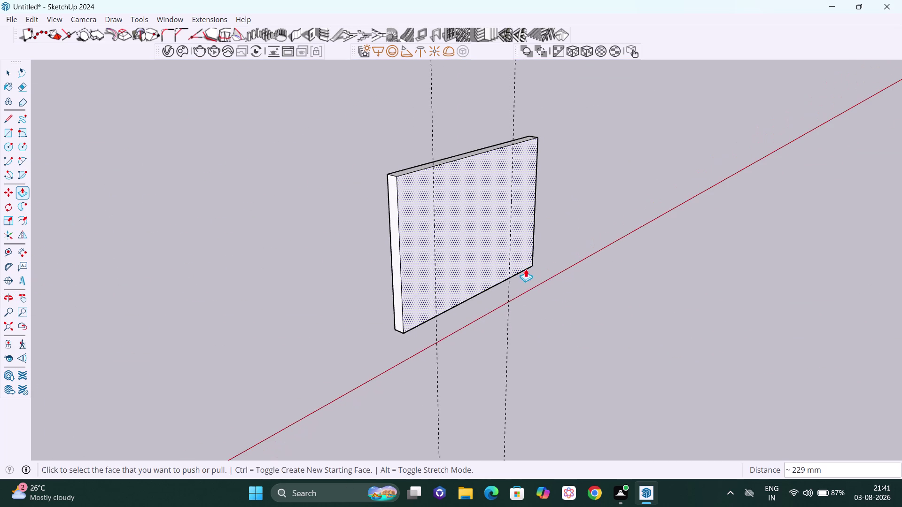
key(space)
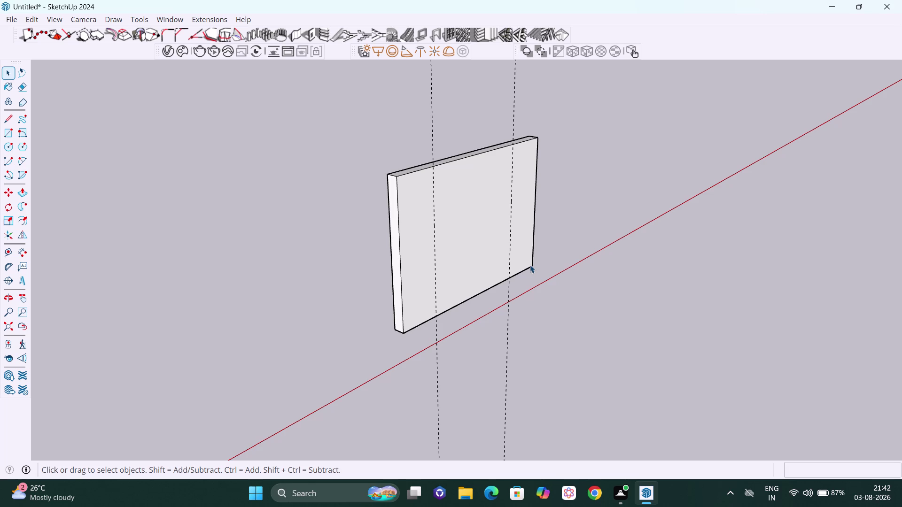
key(r)
scroll(up, 3)
Draw front-face rectangles from the top-left corner to the left guide, and from the right guide to the bottom-right corner.
click(398, 179)
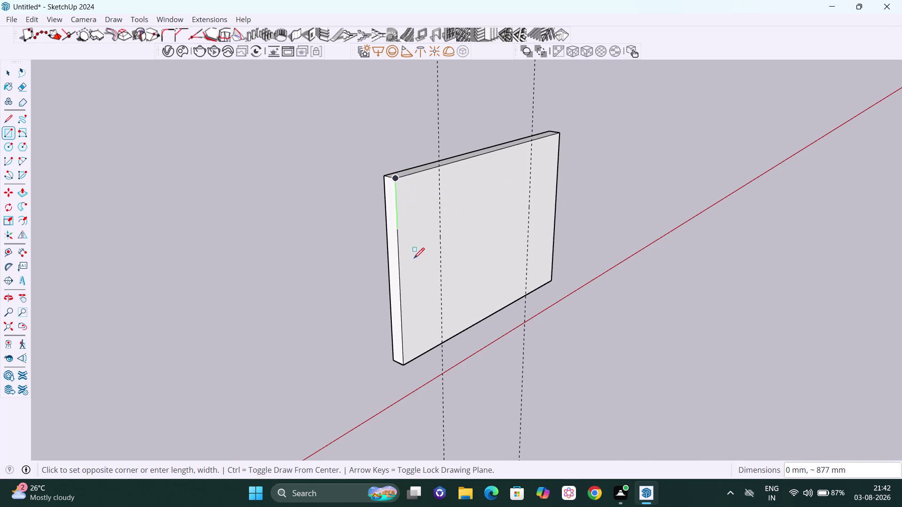
click(444, 343)
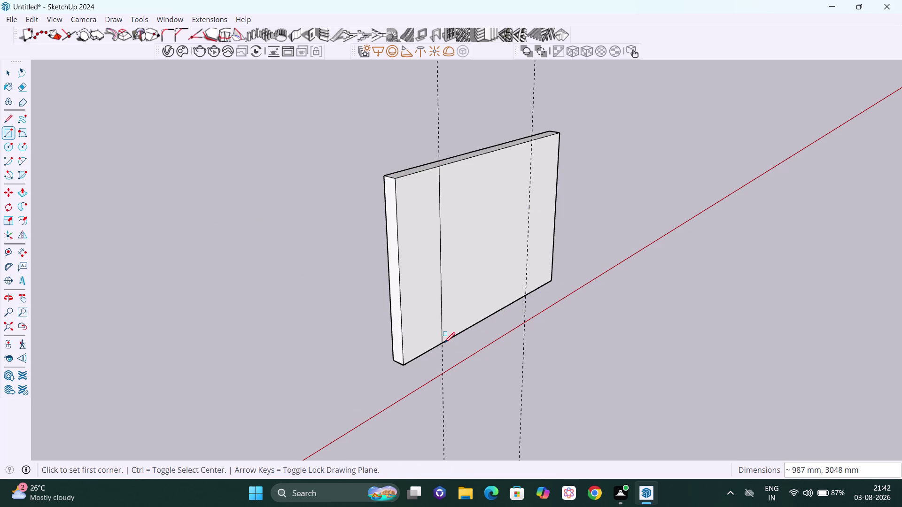
key(Escape)
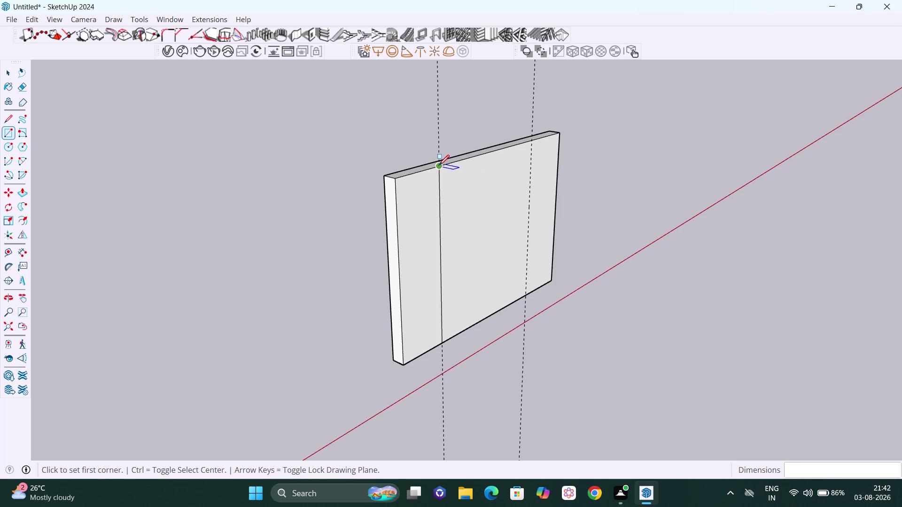
key(space)
middle_drag(607, 175, 603, 176)
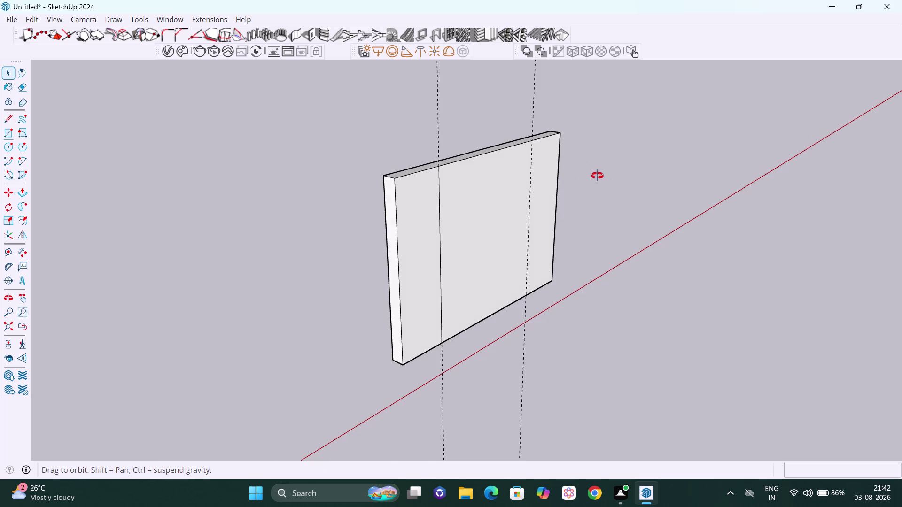
middle_drag(603, 176, 551, 173)
scroll(up, 3)
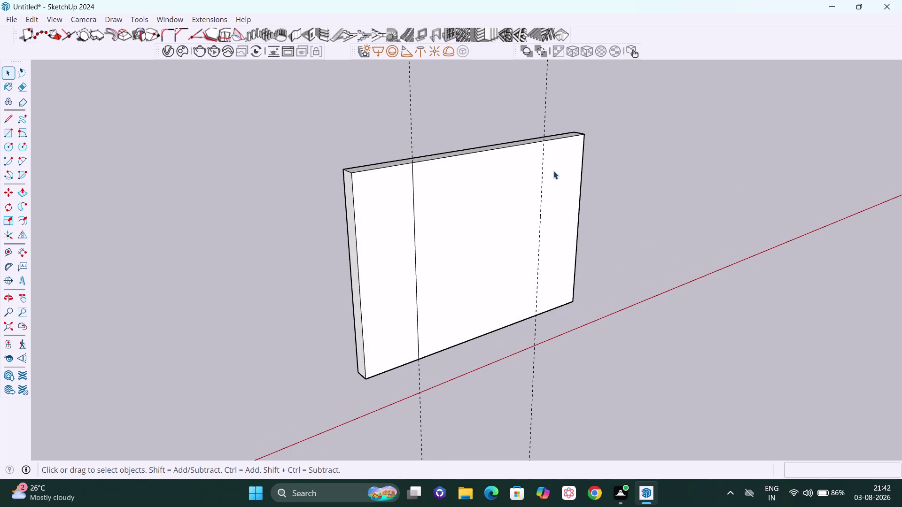
key(r)
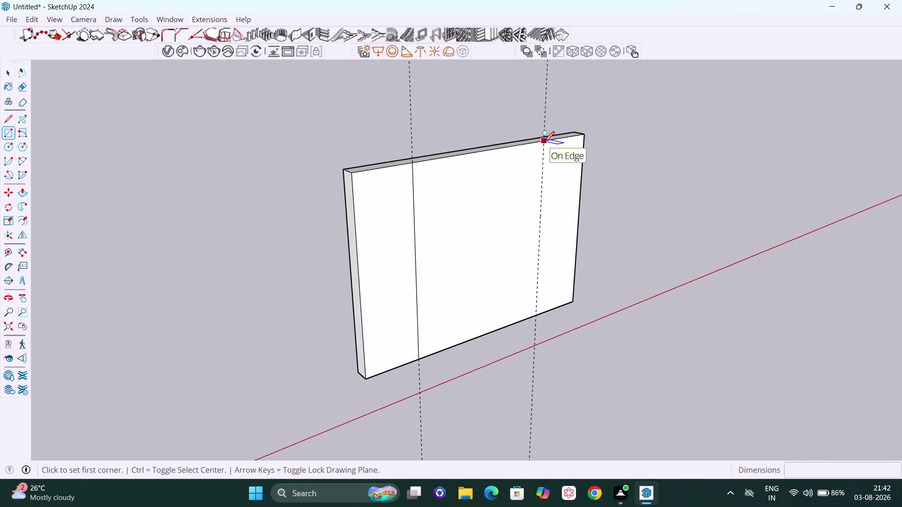
click(544, 142)
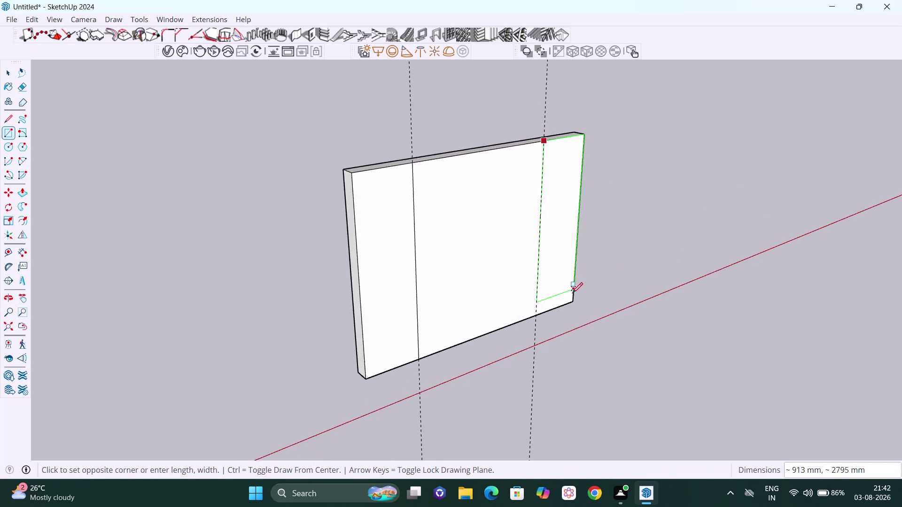
click(576, 302)
key(space)
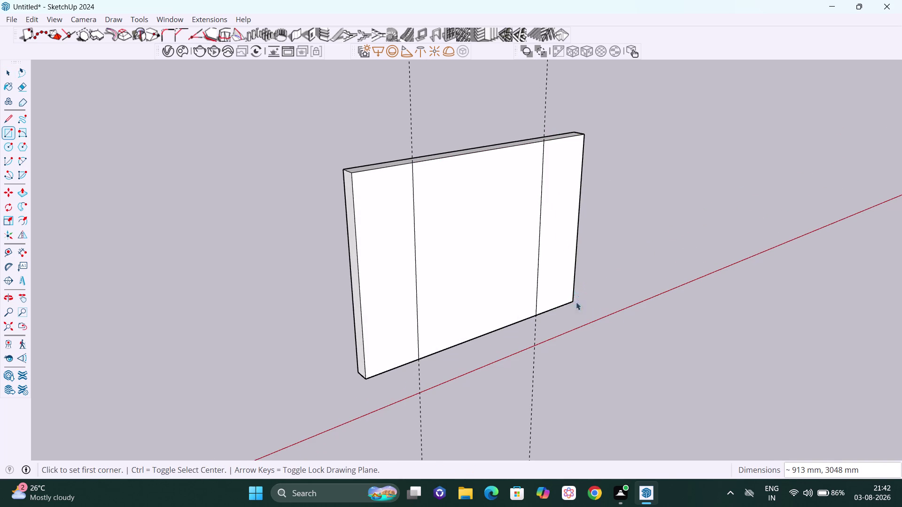
Push/Pull the left front section out 18 mm.
key(p)
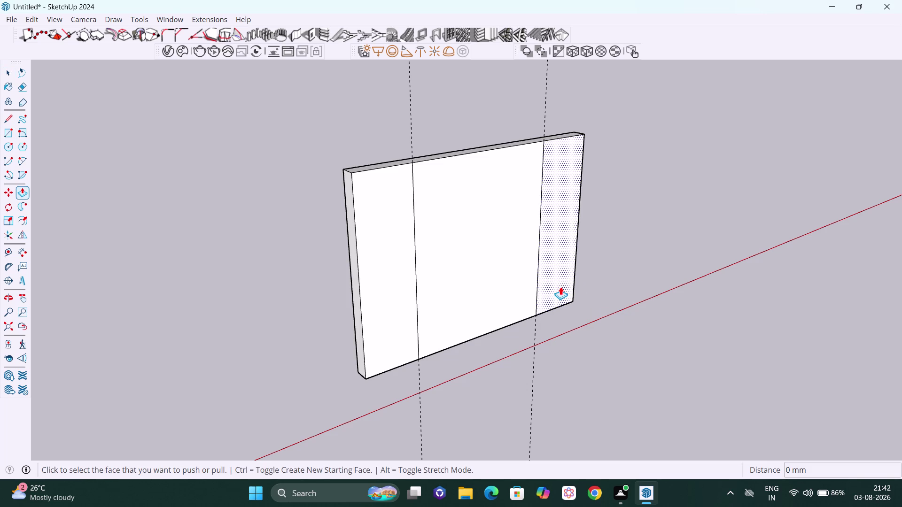
click(398, 234)
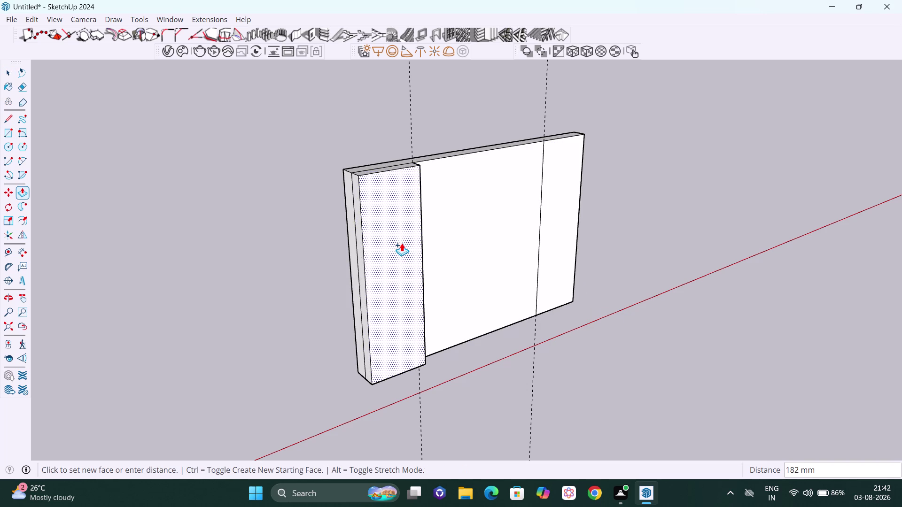
text(18)
text(mm)
key(Return)
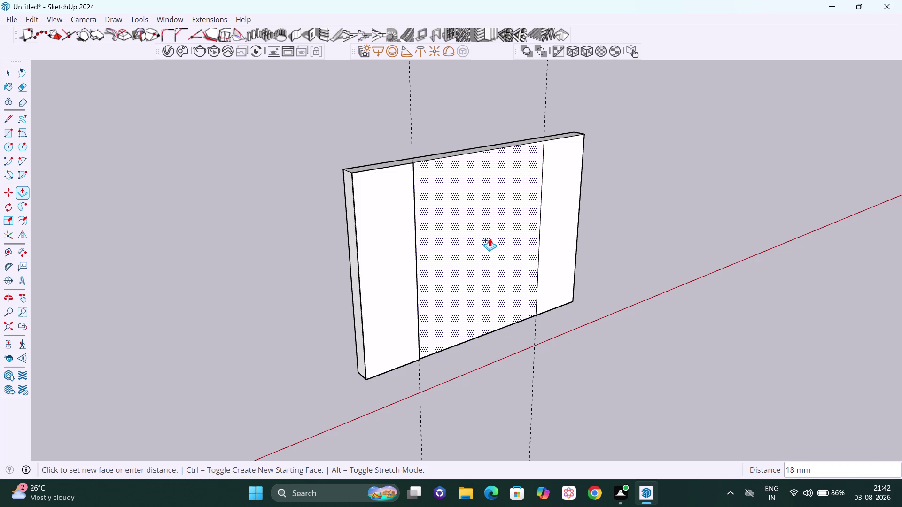
scroll(up, 3)
middle_drag(400, 196, 401, 197)
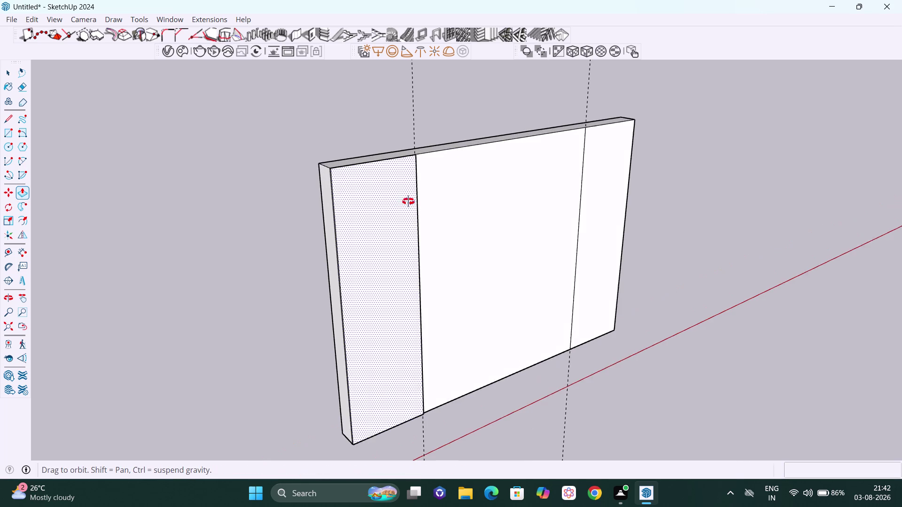
middle_drag(401, 197, 502, 217)
scroll(up, 3)
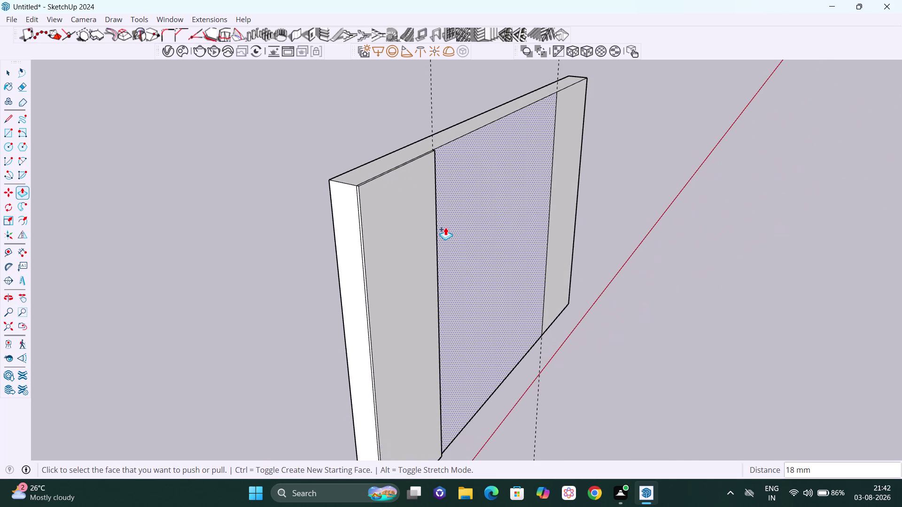
scroll(down, 3)
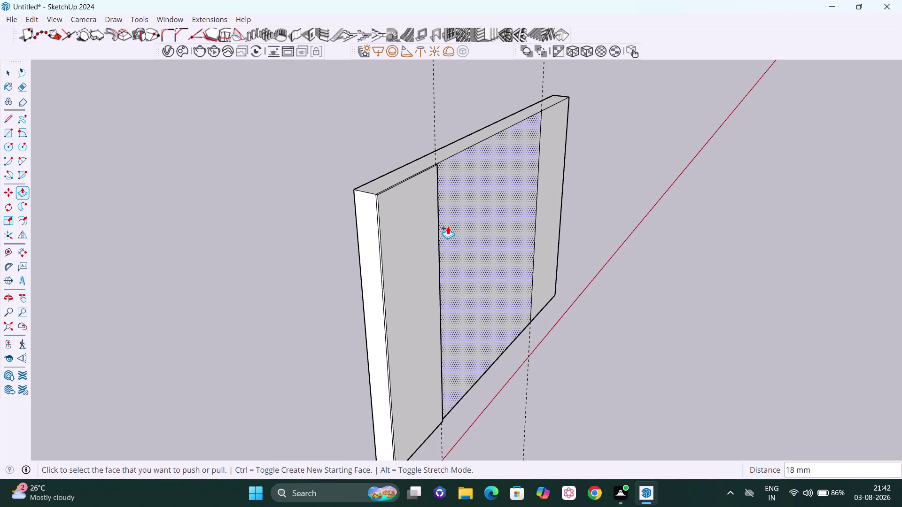
Repeat the 18 mm pull on the centre and right sections.
double_click(470, 220)
scroll(down, 3)
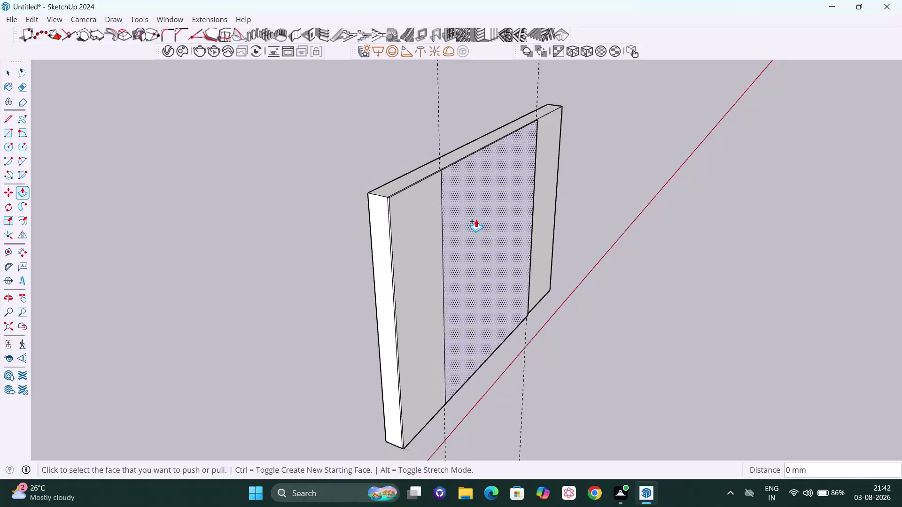
scroll(down, 3)
middle_drag(476, 220, 477, 269)
scroll(up, 3)
scroll(up, 3)
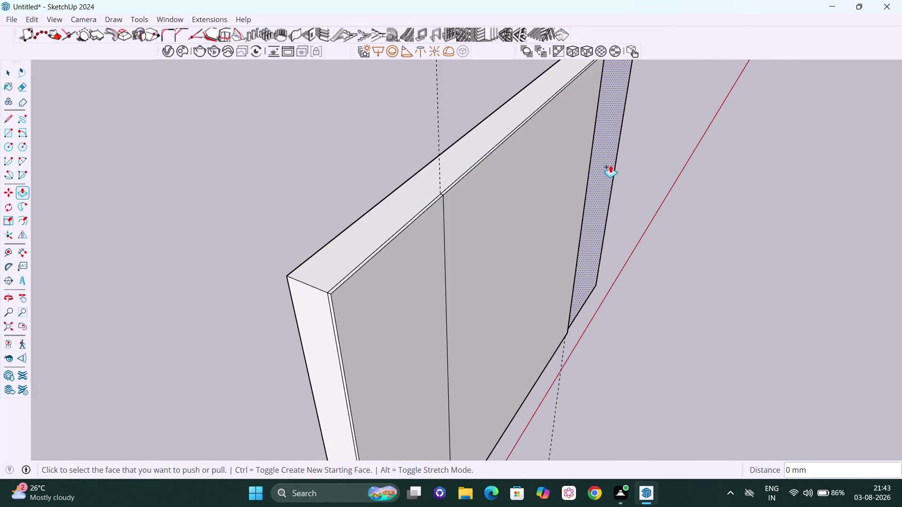
double_click(613, 139)
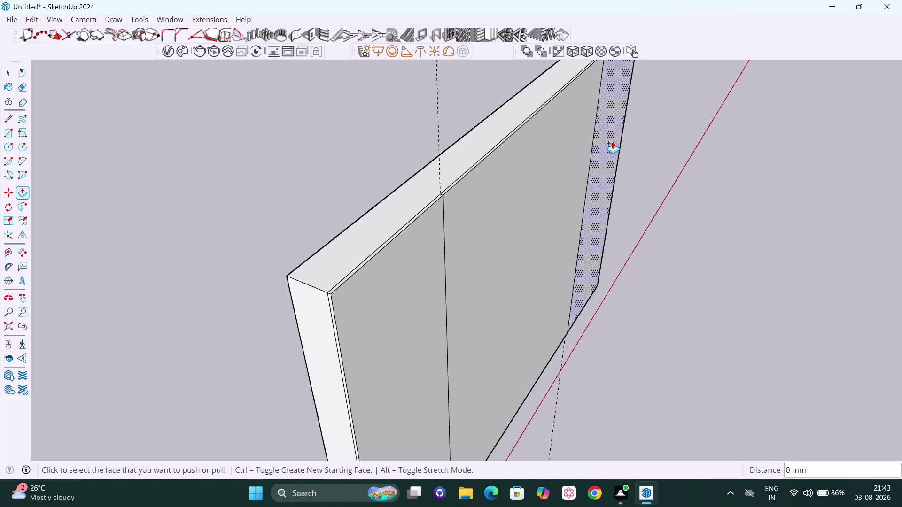
key(space)
scroll(down, 3)
middle_drag(565, 187, 543, 159)
scroll(down, 3)
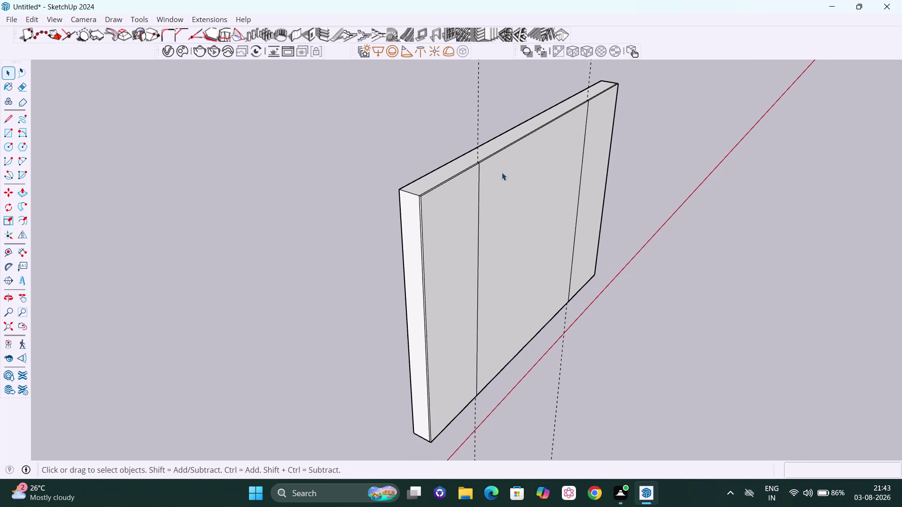
Try selecting the panel and its left section face, then undo the stray changes.
click(464, 218)
middle_drag(474, 214, 435, 203)
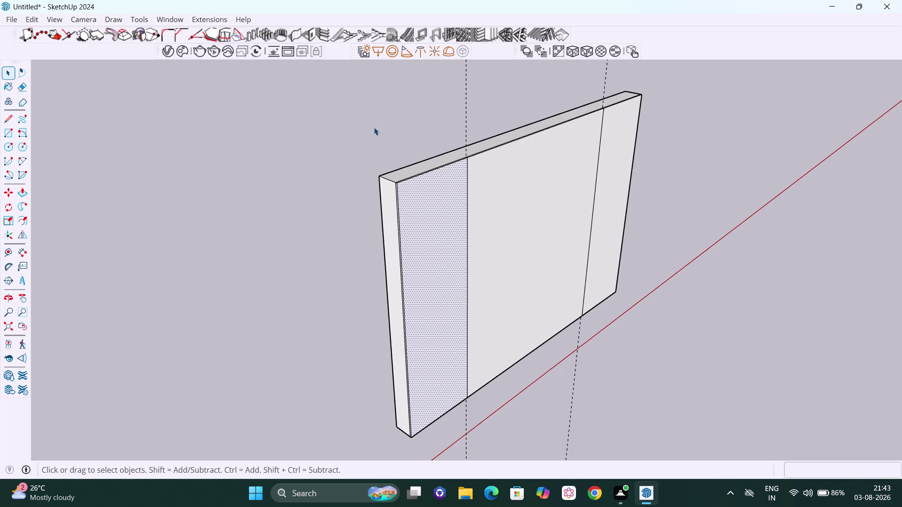
triple_click(433, 201)
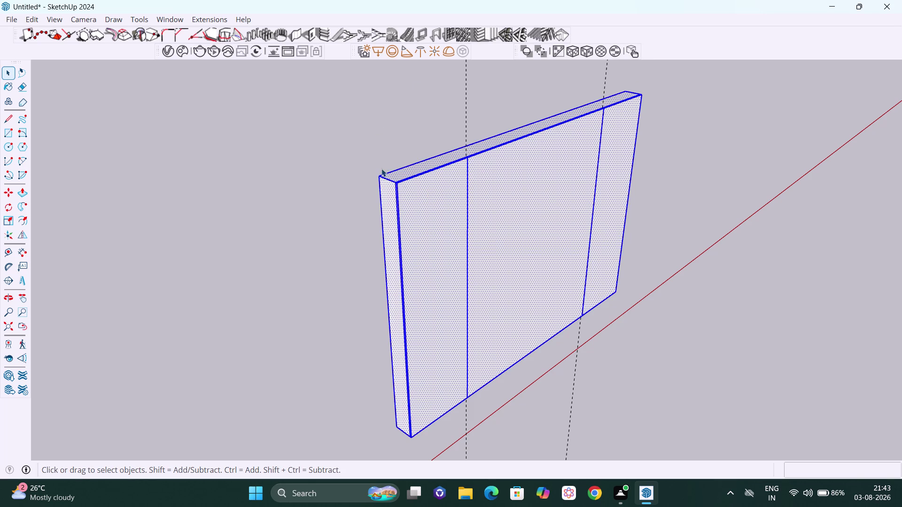
click(353, 147)
double_click(442, 206)
middle_drag(443, 206, 502, 226)
scroll(up, 3)
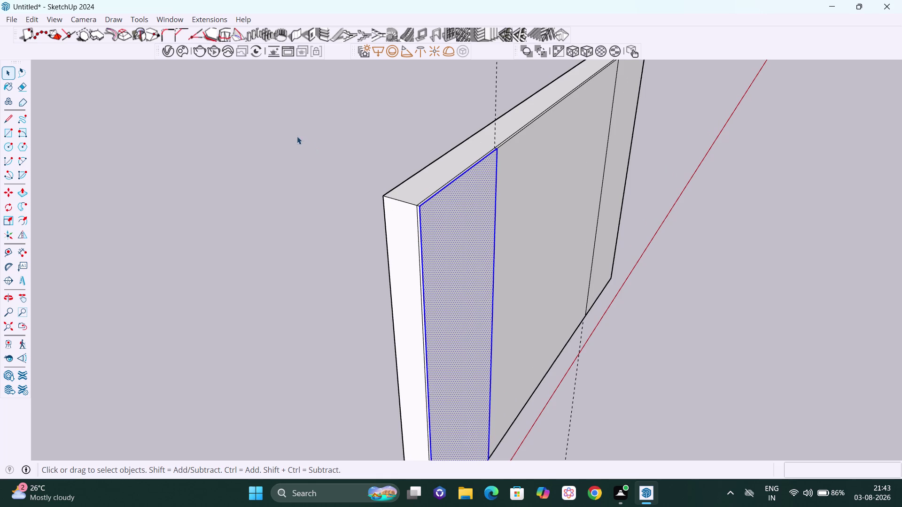
scroll(down, 3)
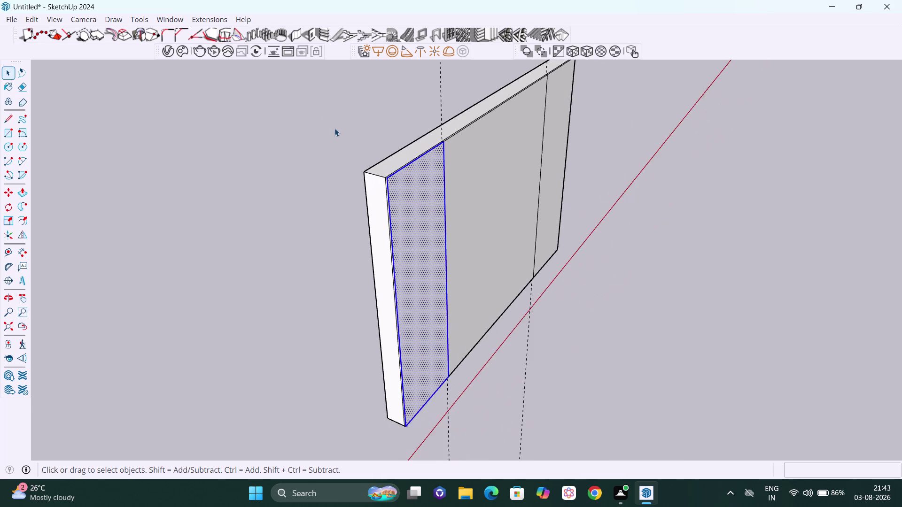
scroll(down, 3)
middle_click(423, 133)
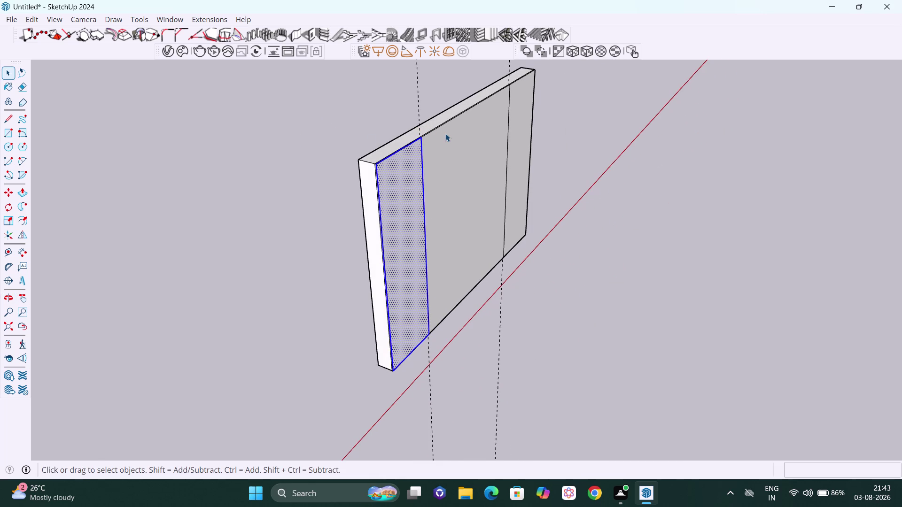
key(ctrl+z)
key(ctrl+z)
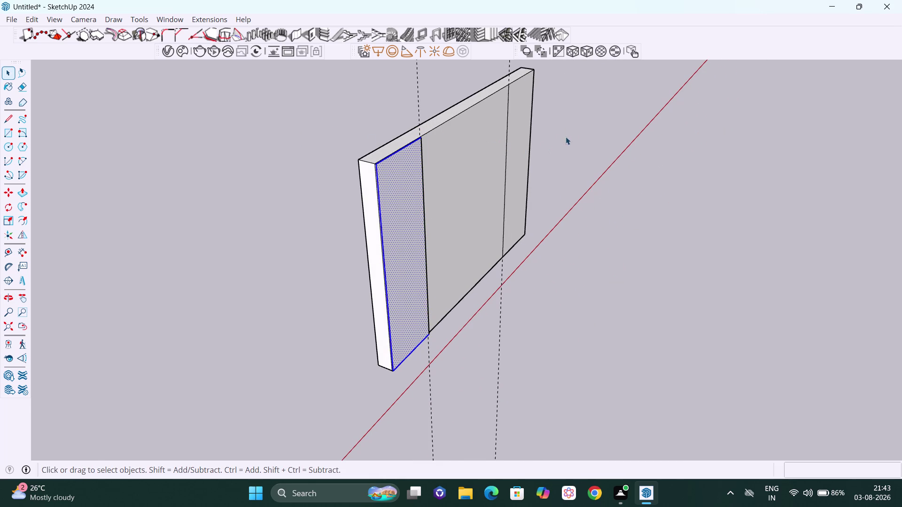
Clear the selection, select the left strip and open its context menu.
click(582, 125)
scroll(up, 3)
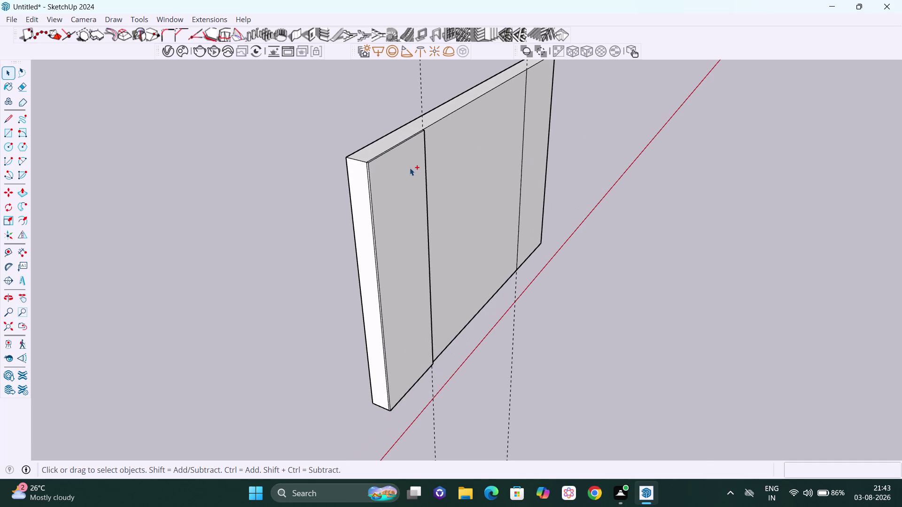
key(ctrl+z)
scroll(up, 3)
double_click(403, 166)
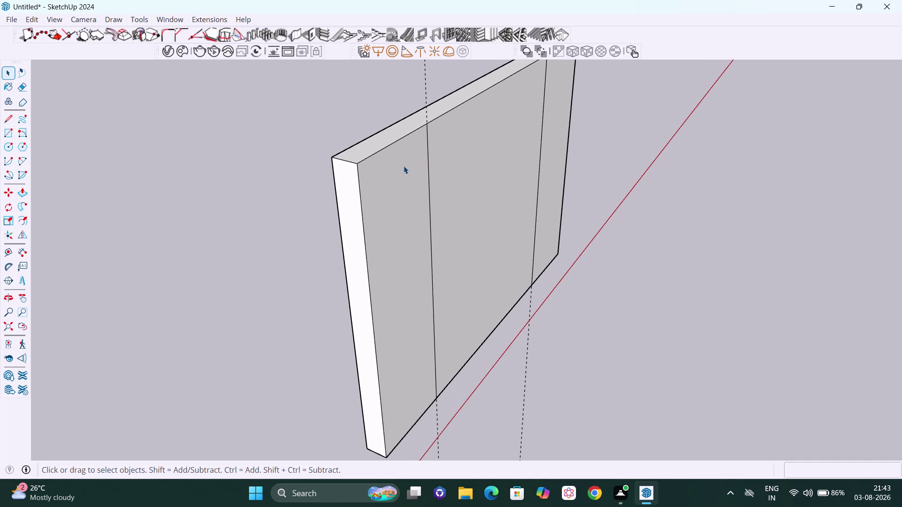
right_click(404, 166)
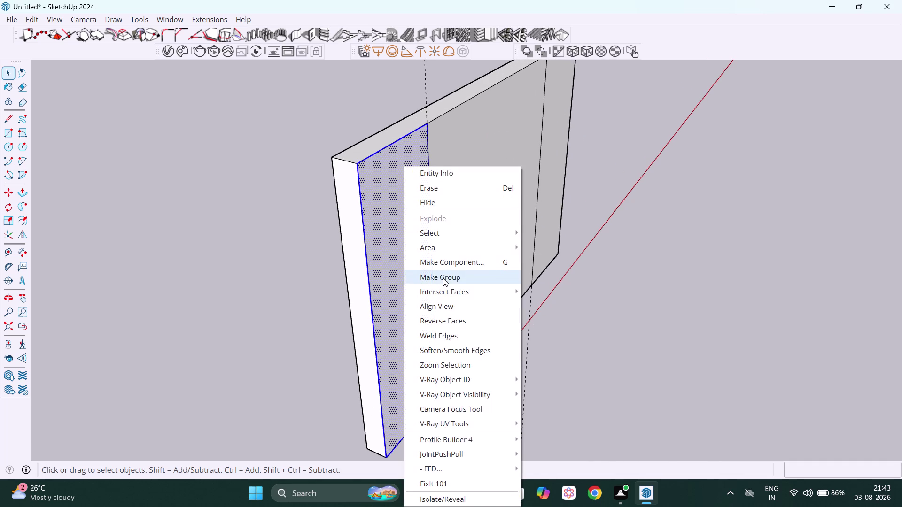
click(443, 278)
scroll(down, 3)
middle_drag(506, 240, 447, 203)
double_click(546, 181)
right_click(547, 181)
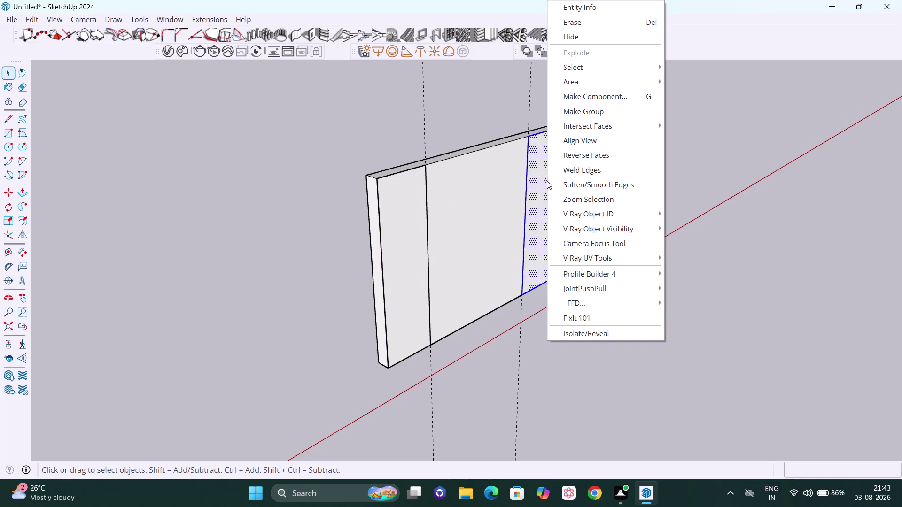
click(594, 110)
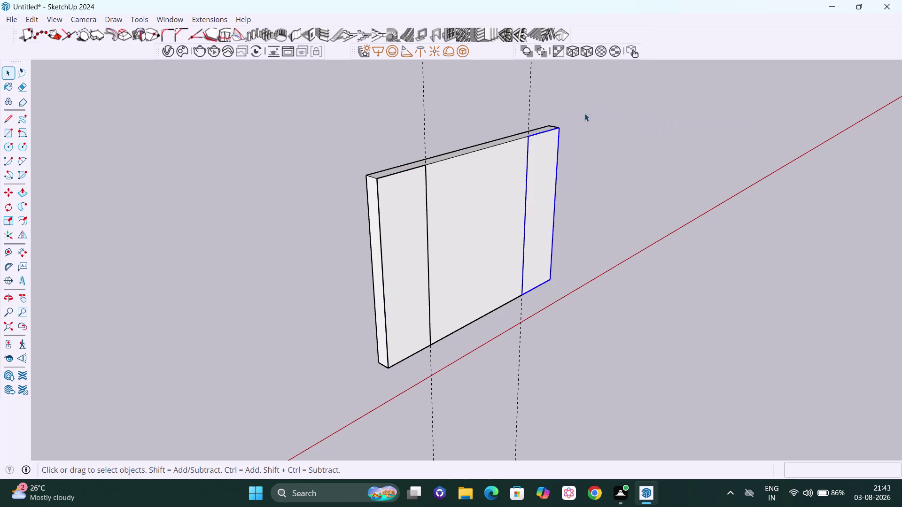
click(489, 189)
double_click(490, 189)
right_click(490, 188)
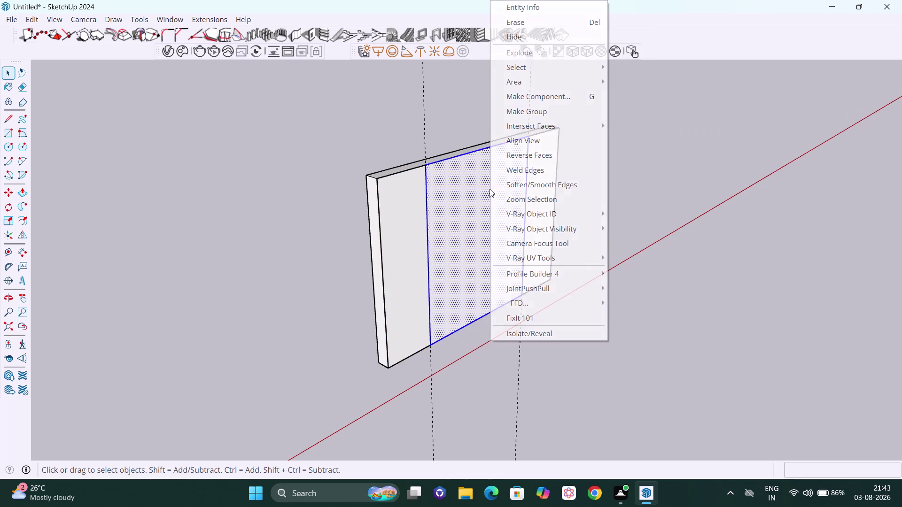
click(536, 115)
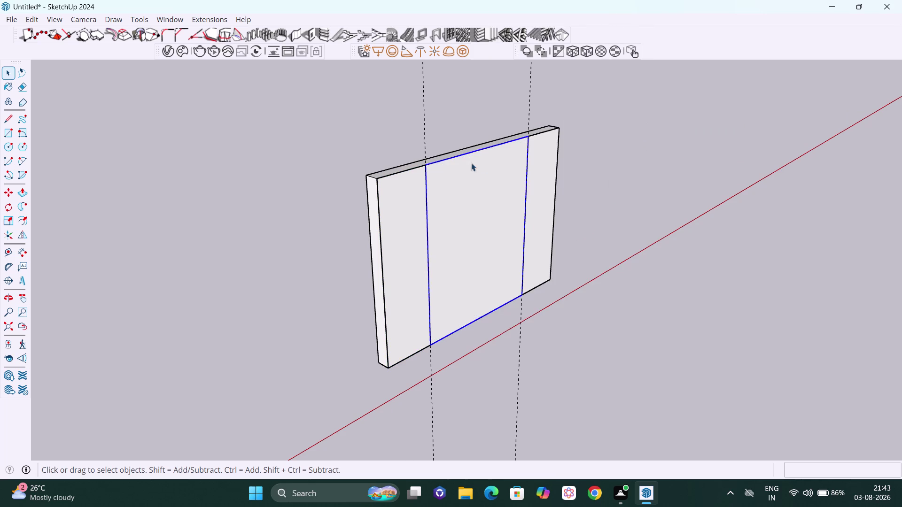
scroll(up, 3)
middle_drag(466, 156, 472, 162)
Open the left strip group for editing and pick its front face.
click(340, 147)
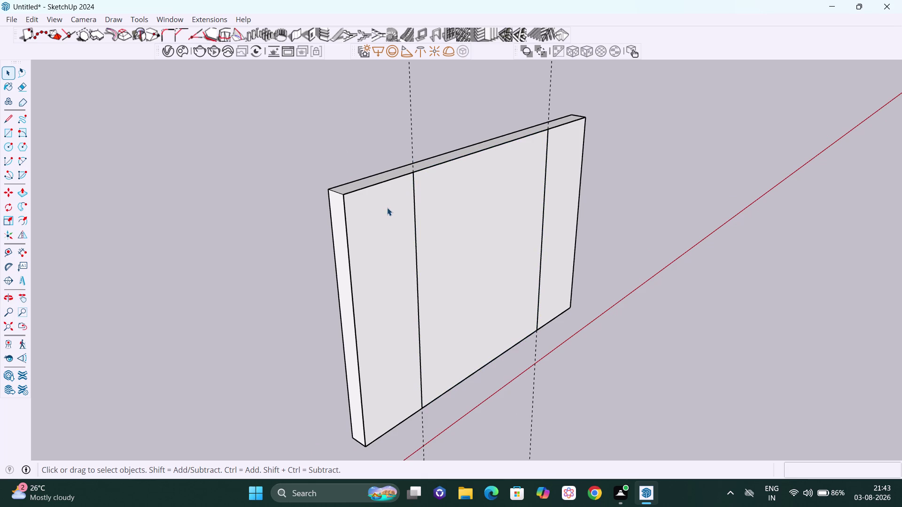
click(396, 218)
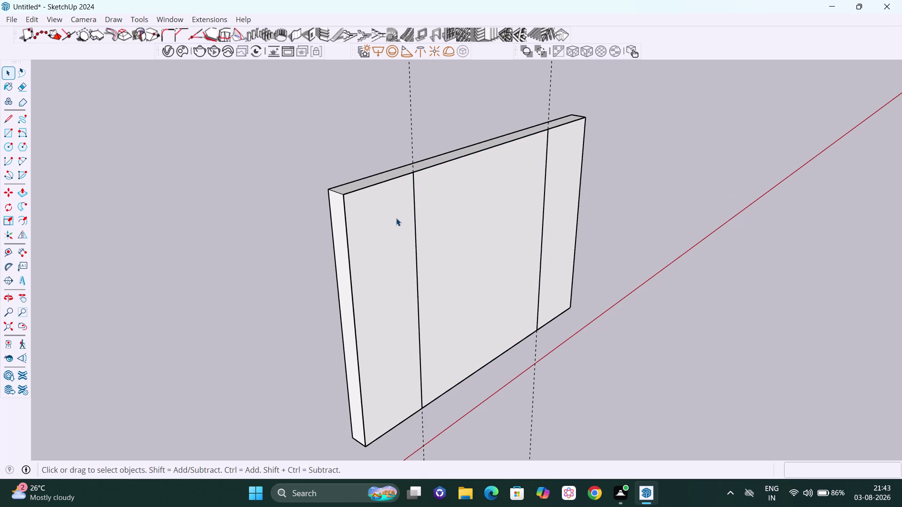
click(396, 218)
click(402, 234)
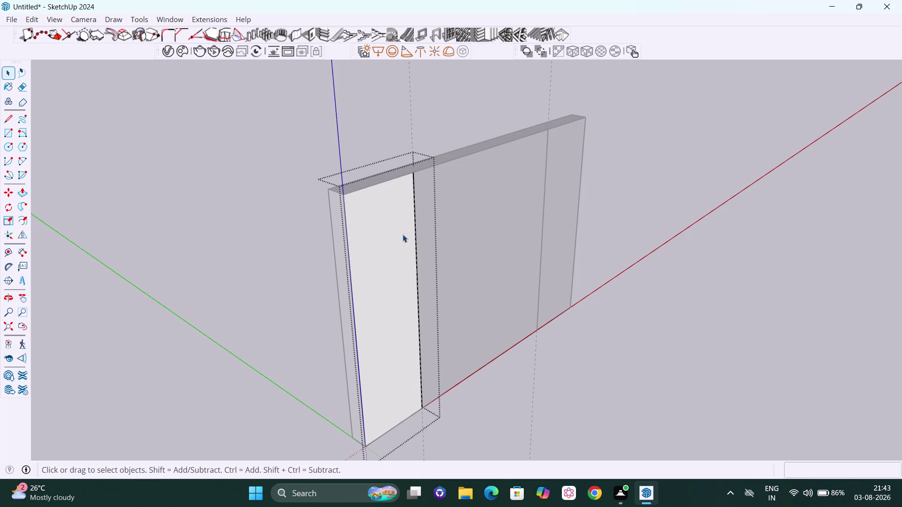
Push/Pull the left strip face out 18 mm and close the group.
key(p)
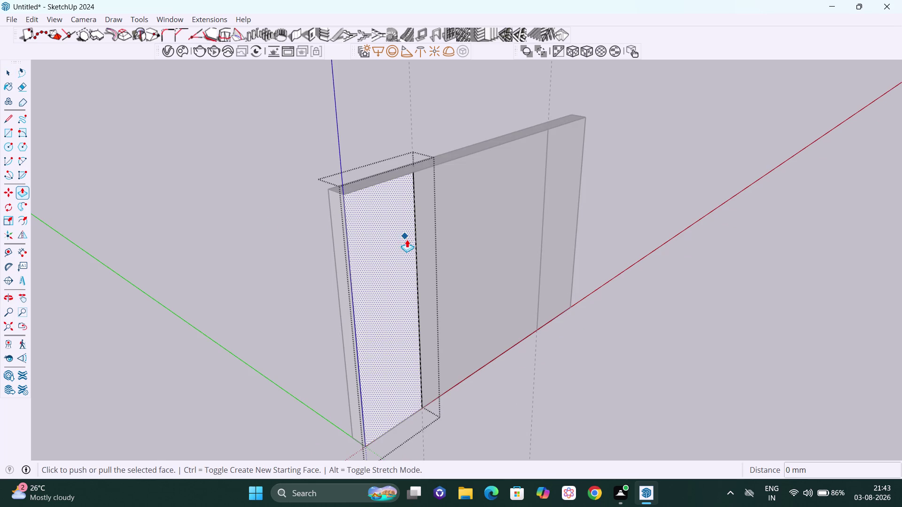
click(381, 235)
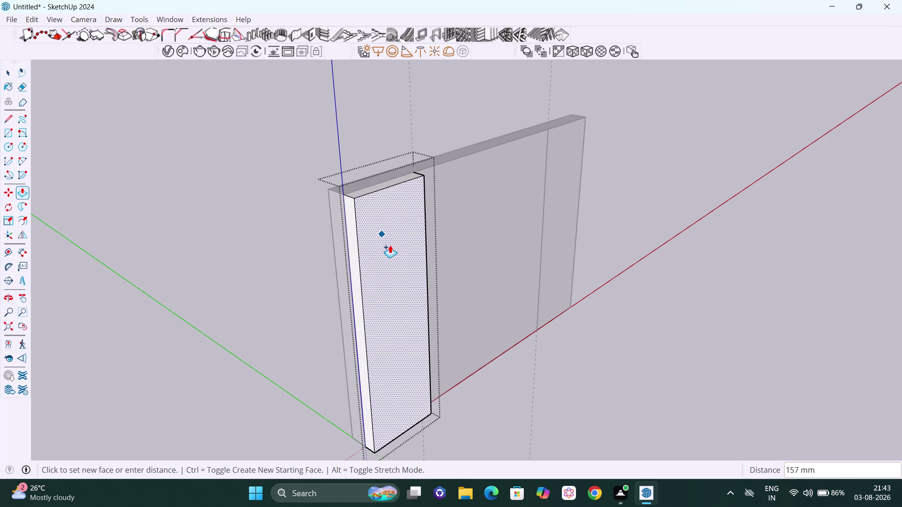
text(18)
text(mm)
key(Return)
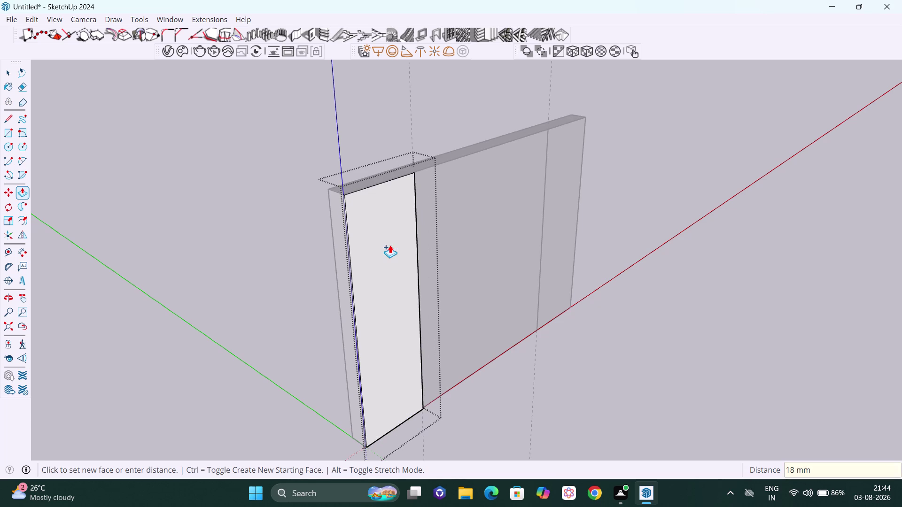
key(space)
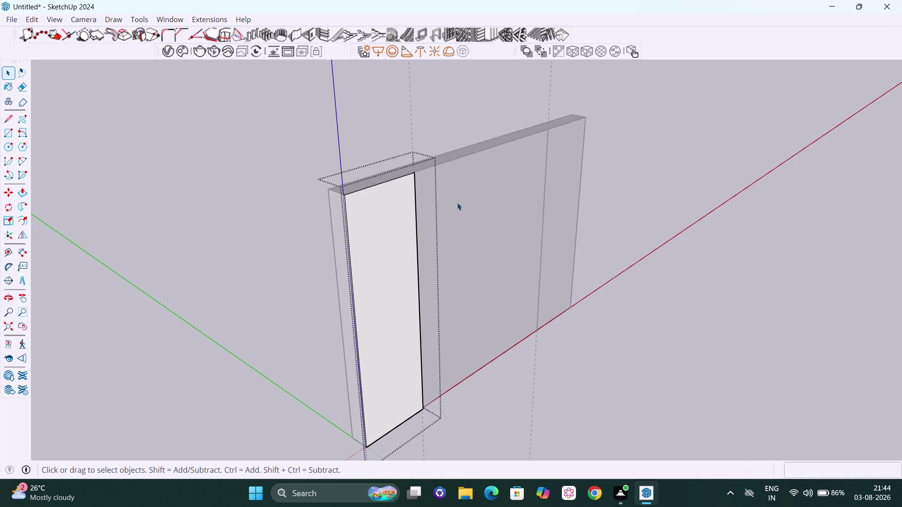
scroll(up, 3)
click(731, 189)
scroll(up, 3)
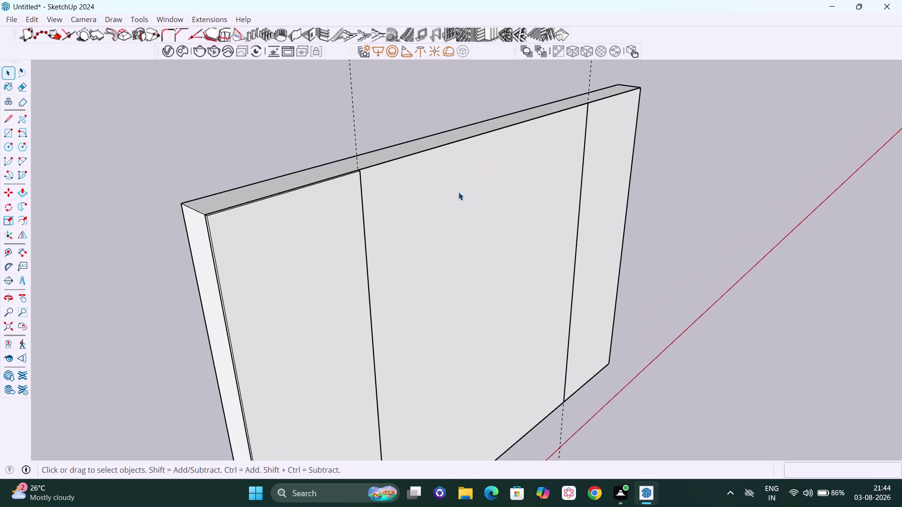
middle_drag(459, 192, 502, 228)
scroll(up, 3)
Extrude the centre strip group's face 18 mm and exit the group.
click(432, 231)
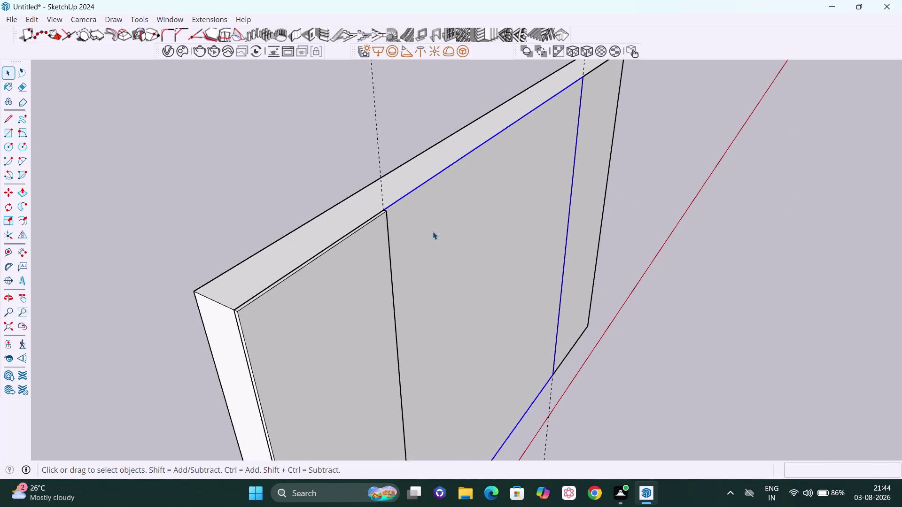
double_click(432, 231)
key(p)
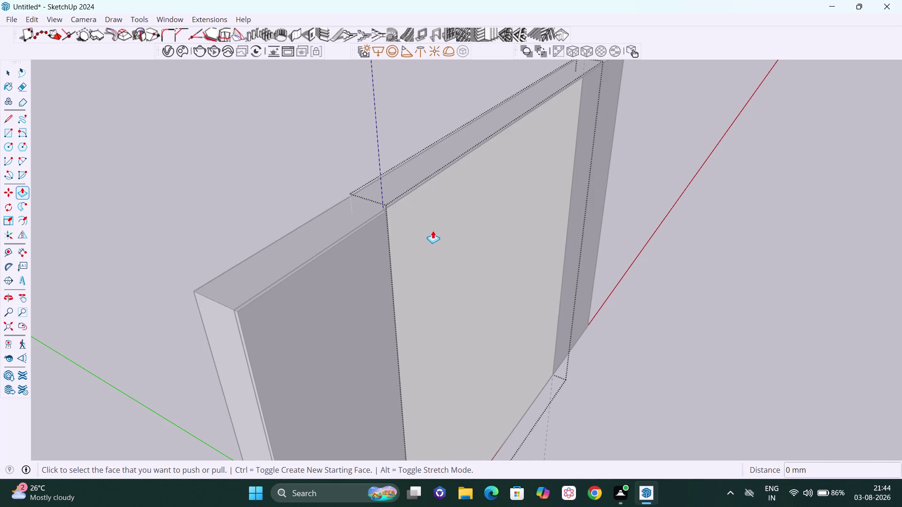
click(432, 227)
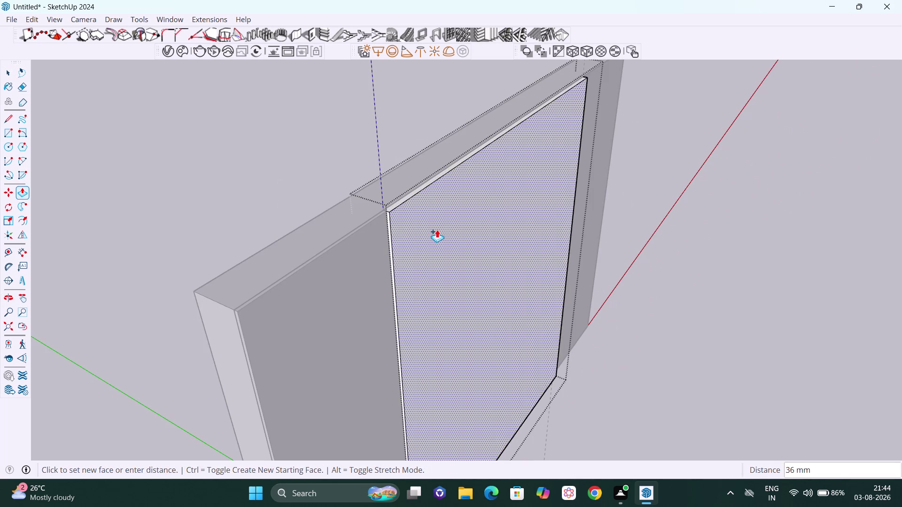
text(18)
key(Return)
middle_drag(608, 181, 567, 182)
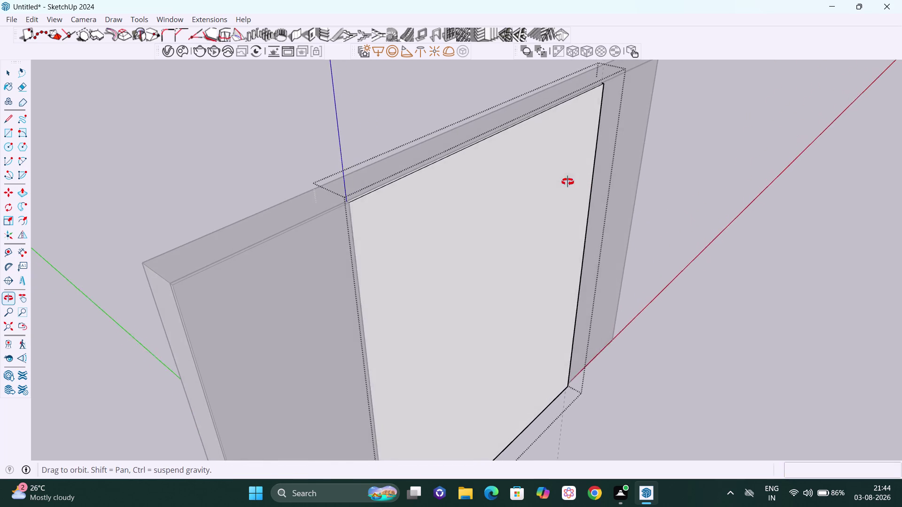
middle_drag(567, 181, 565, 182)
key(space)
click(696, 163)
scroll(up, 3)
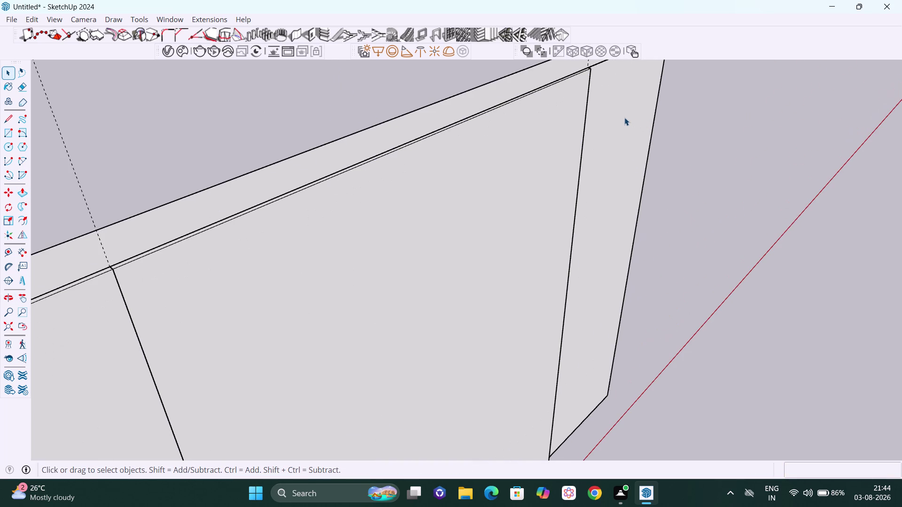
Extrude the right strip group's face 18 mm and exit the group.
click(624, 118)
double_click(624, 117)
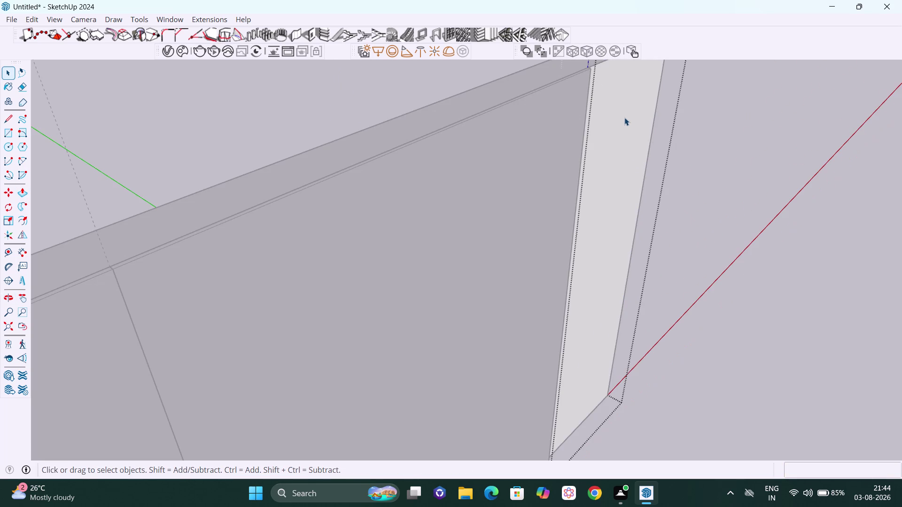
key(p)
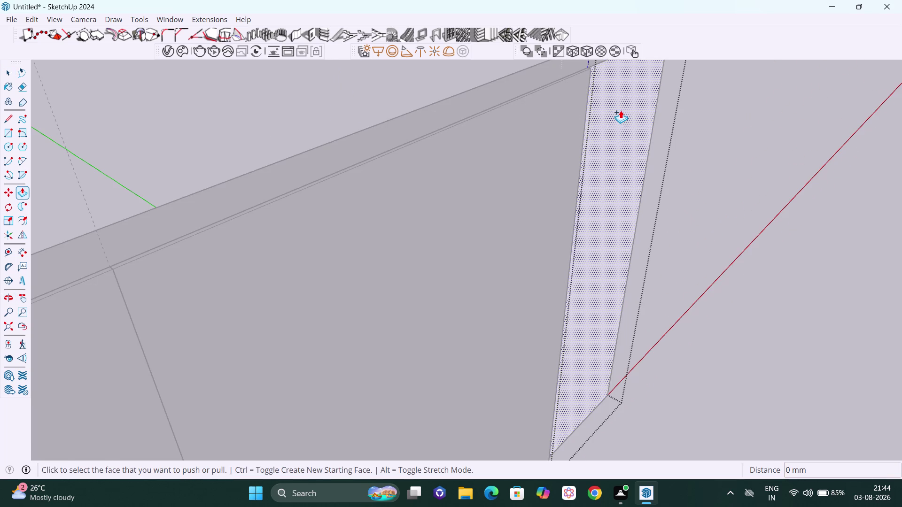
click(621, 110)
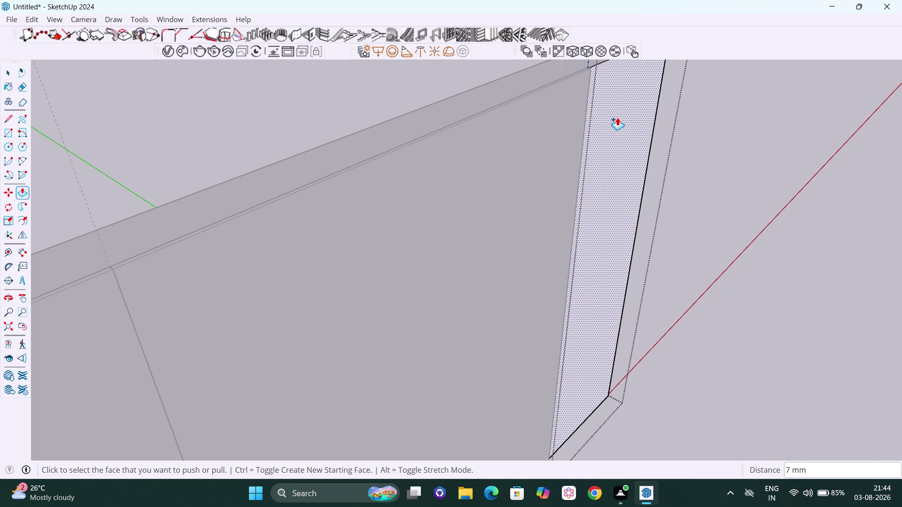
text(18)
key(Return)
key(space)
drag(807, 113, 787, 124)
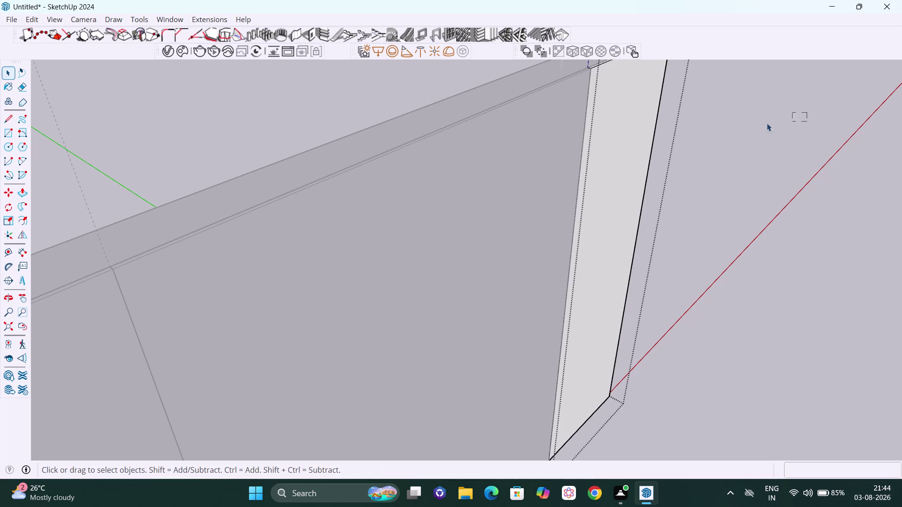
key(space)
click(762, 113)
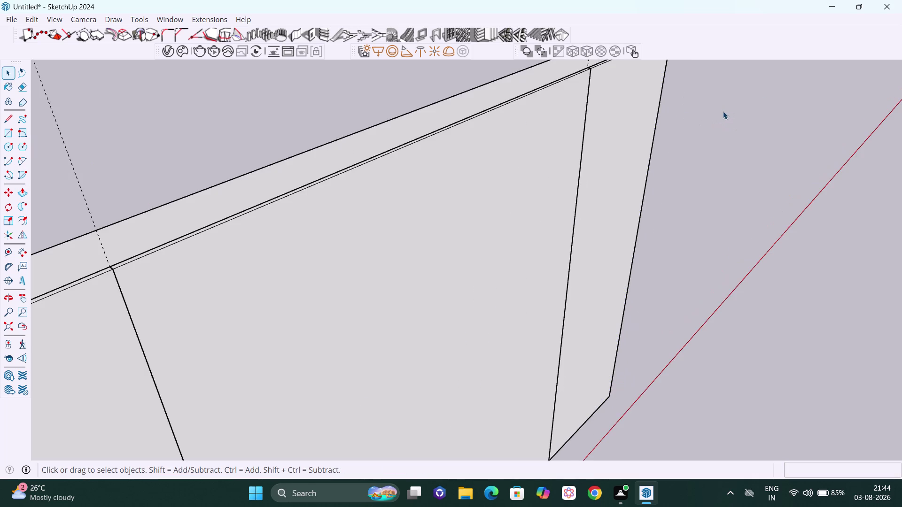
scroll(down, 3)
scroll(down, 3)
scroll(down, 3)
middle_drag(698, 204, 694, 182)
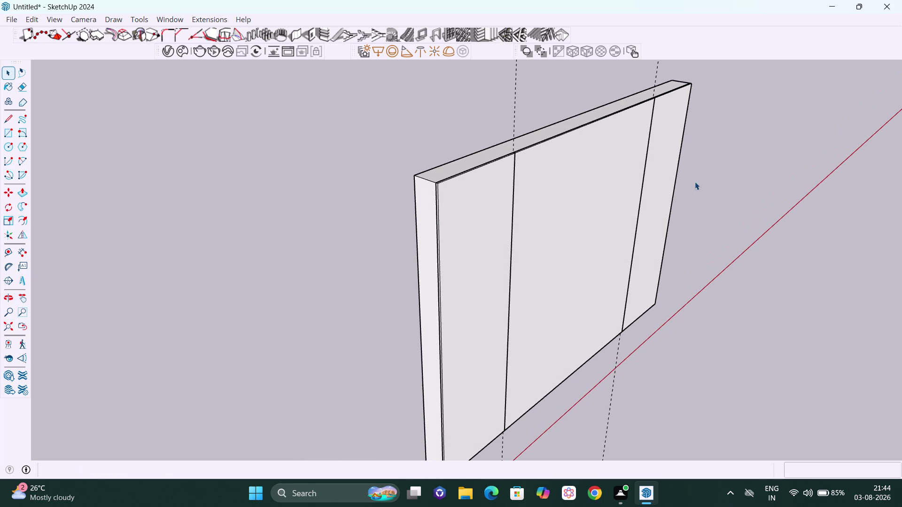
Erase the dashed guide lines around the panel.
key(e)
drag(505, 101, 527, 88)
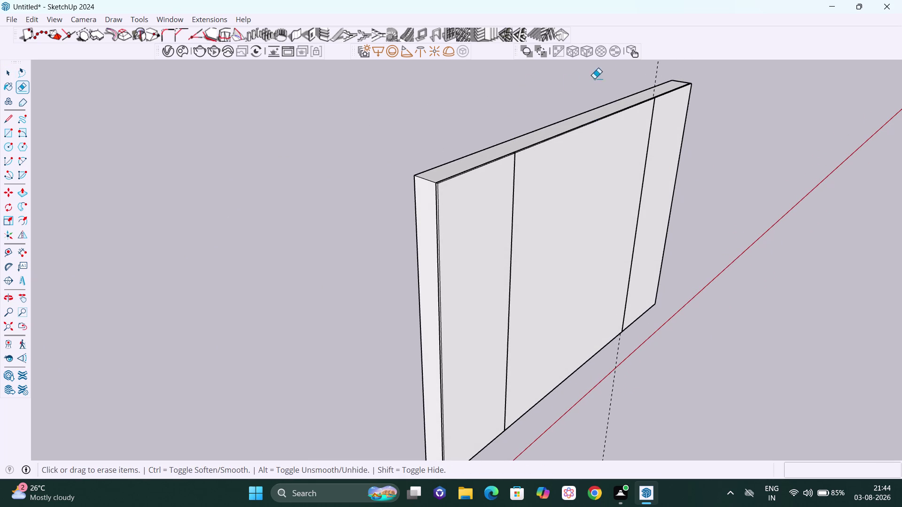
drag(655, 73, 671, 71)
key(space)
scroll(down, 3)
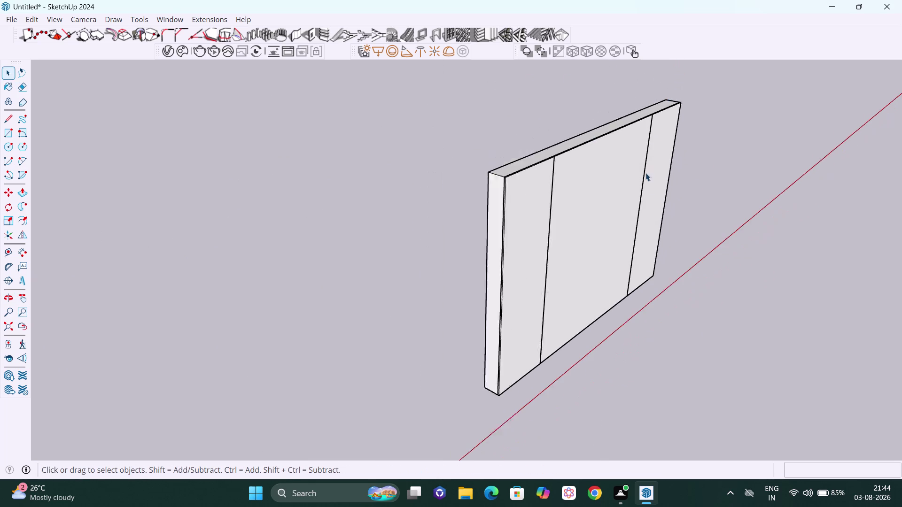
middle_drag(652, 230, 557, 209)
scroll(up, 3)
scroll(up, 3)
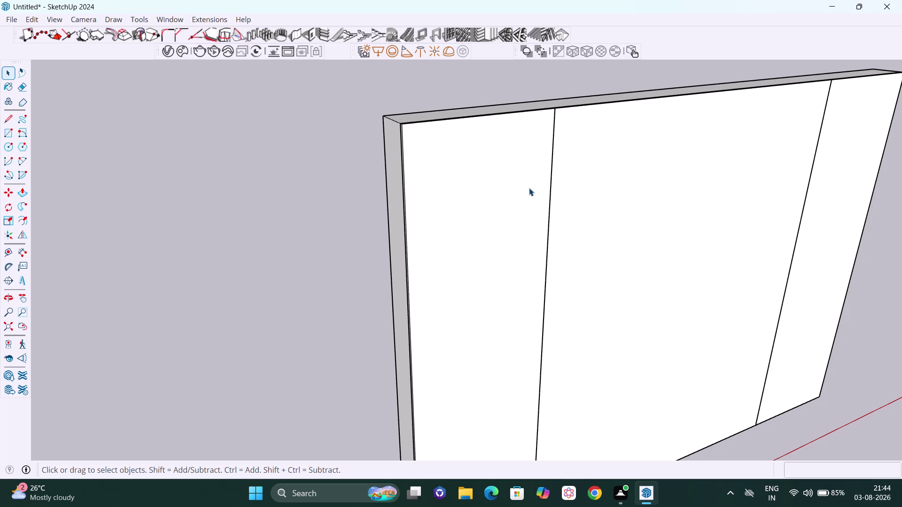
Open the left strip group and select its front face.
click(500, 189)
scroll(down, 3)
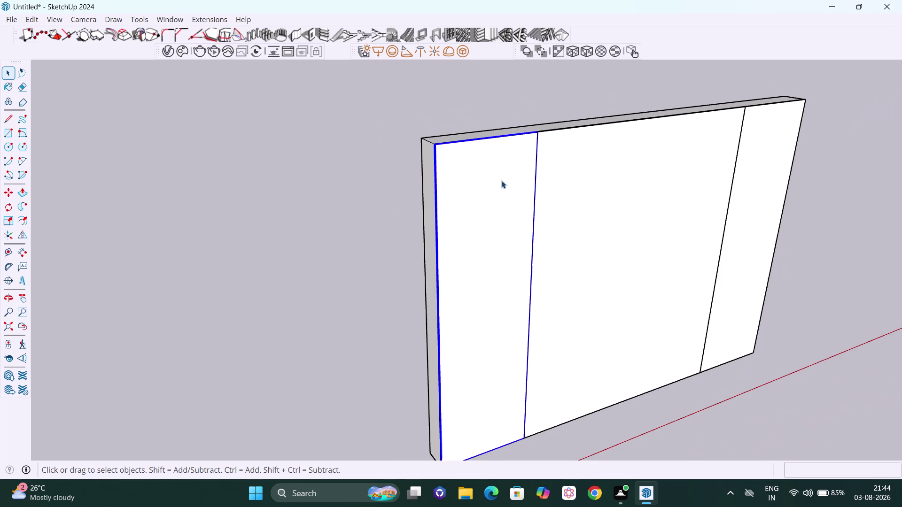
double_click(504, 189)
click(503, 187)
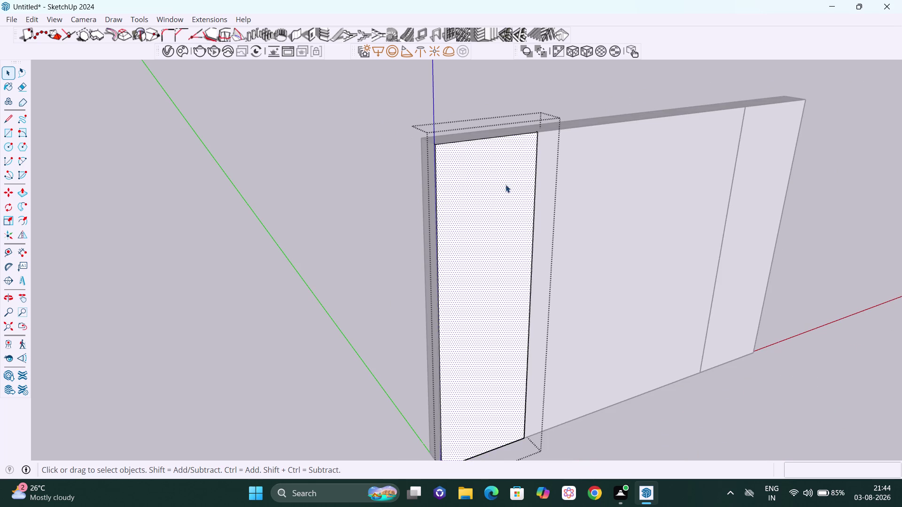
middle_click(508, 178)
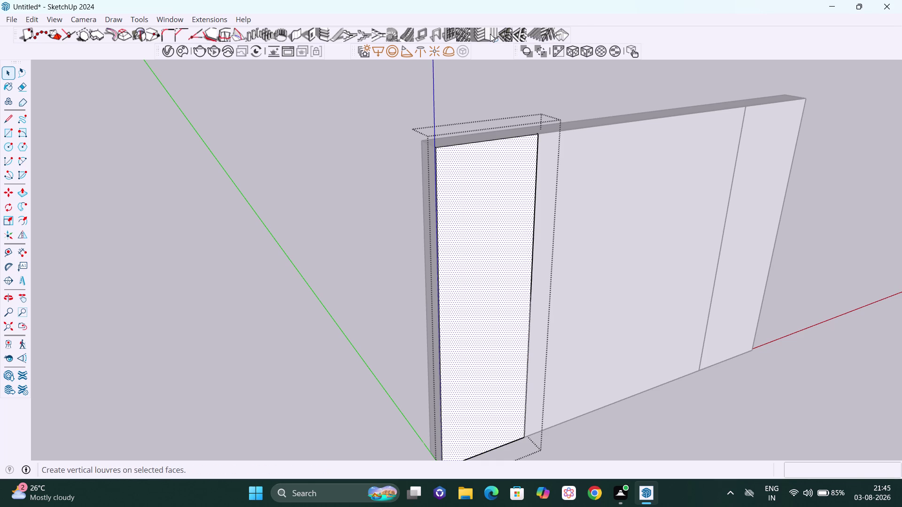
click(490, 34)
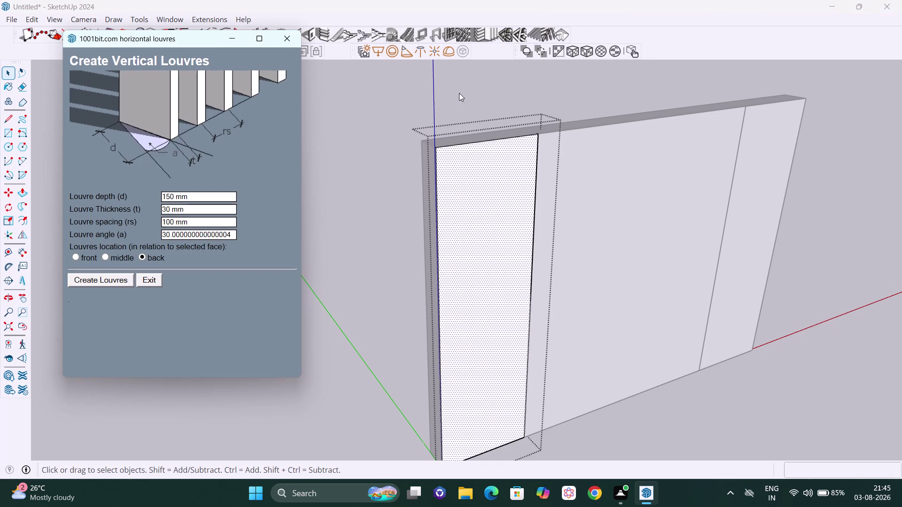
In Create Vertical Louvres, set louvre angle to 0 and louvre depth to 10.
click(191, 196)
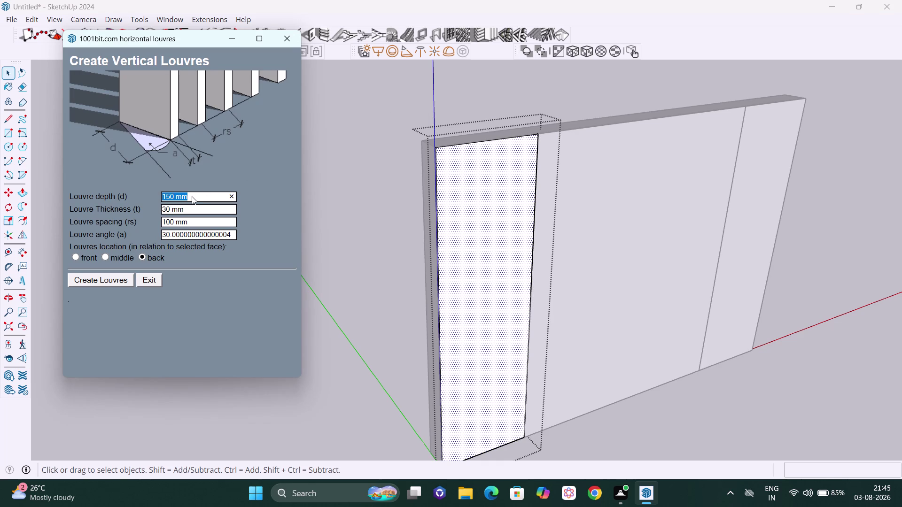
key(space)
key(space)
key(space)
click(206, 233)
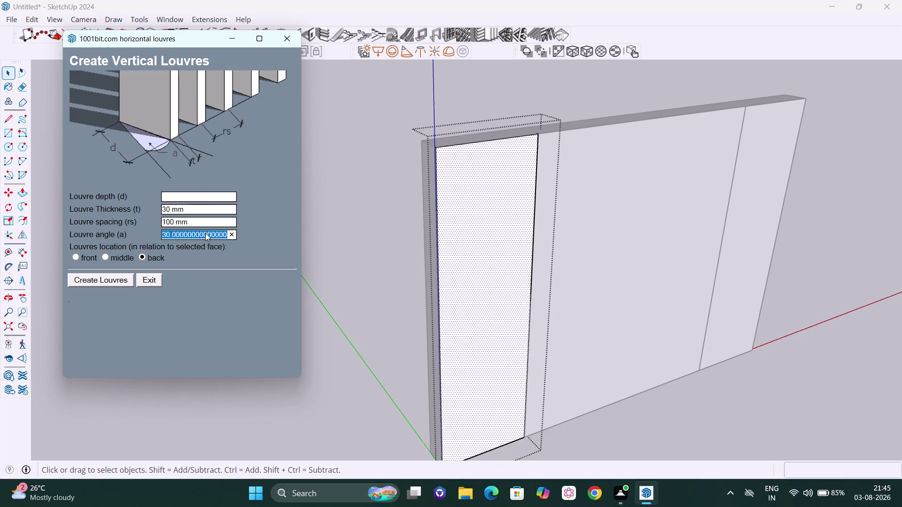
key(0)
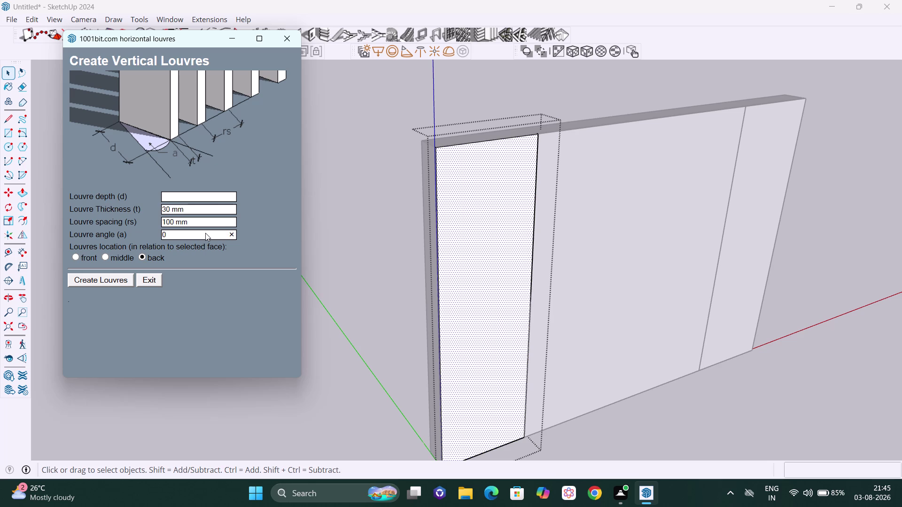
click(199, 224)
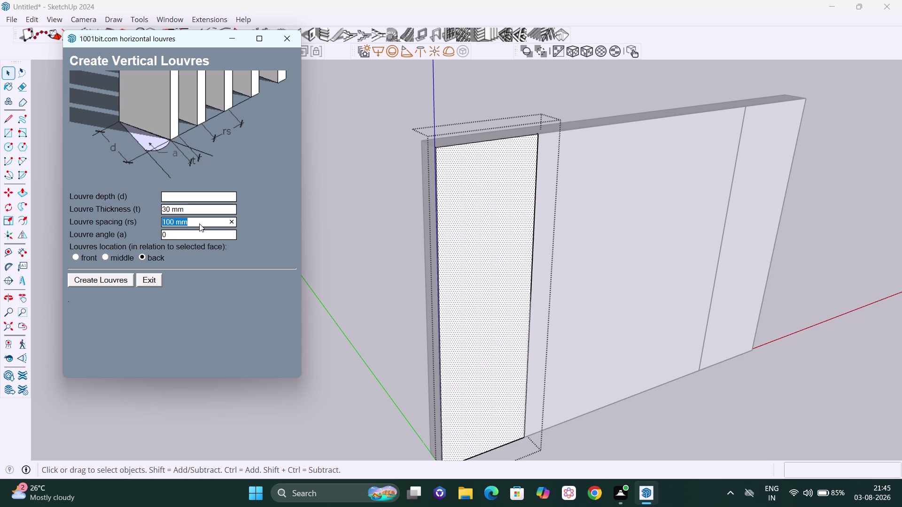
click(186, 196)
text(10)
click(187, 208)
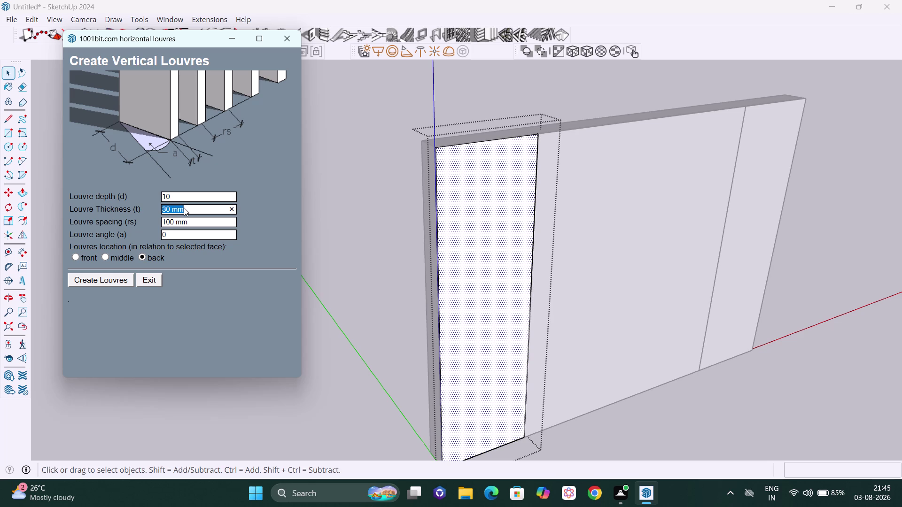
Correct the louvre thickness value to 20.
text(18)
click(175, 208)
key(BackSpace)
key(BackSpace)
text(20)
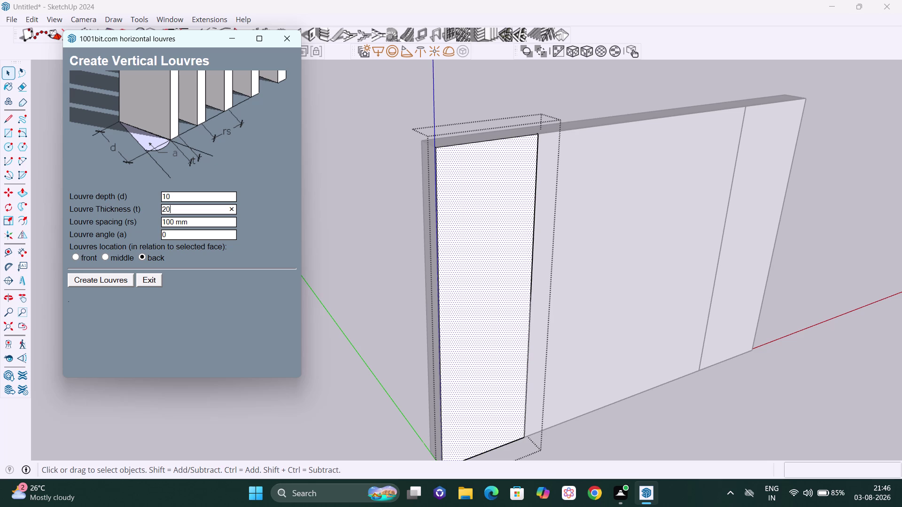
Set louvre spacing 20 with front placement and create the vertical louvres.
click(192, 223)
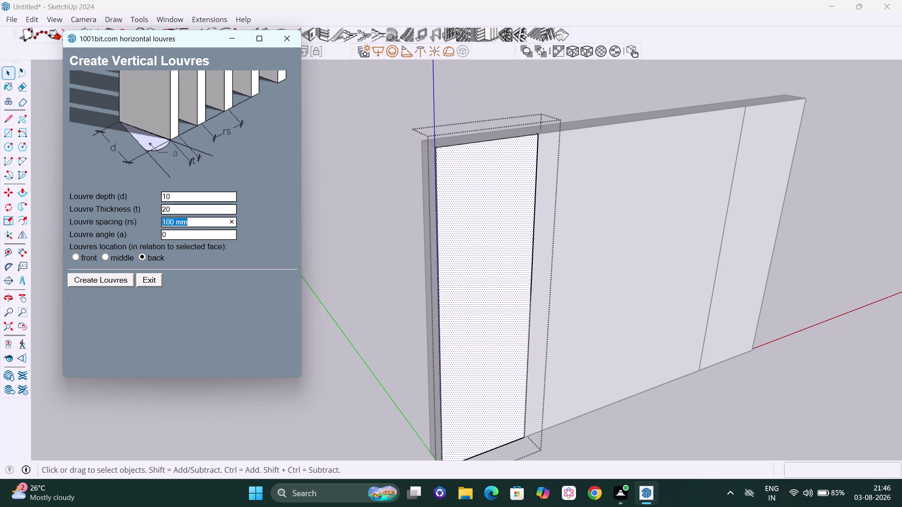
text(20)
click(76, 255)
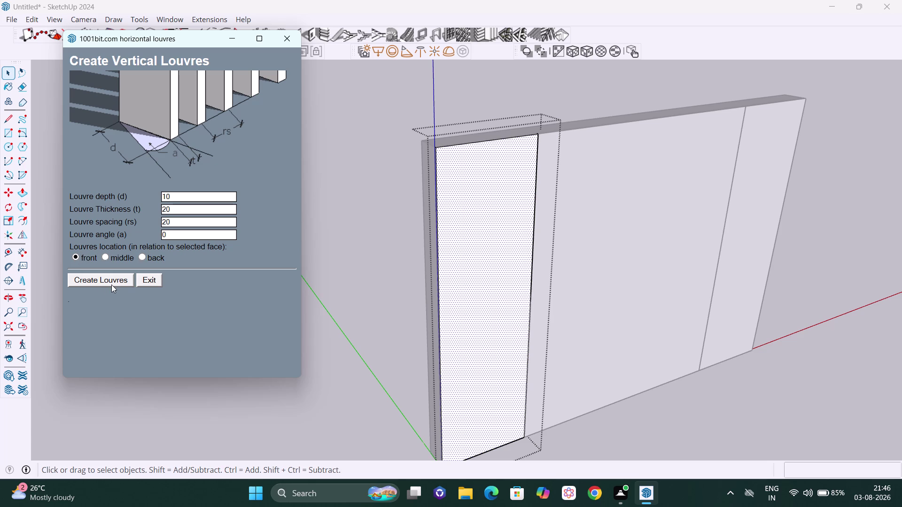
click(113, 280)
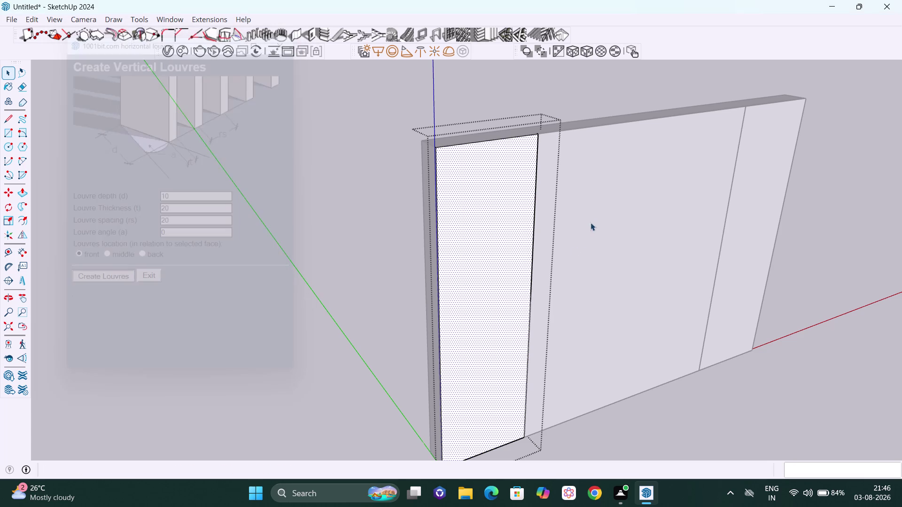
Zoom around the left section while the vertical battens generate.
scroll(down, 3)
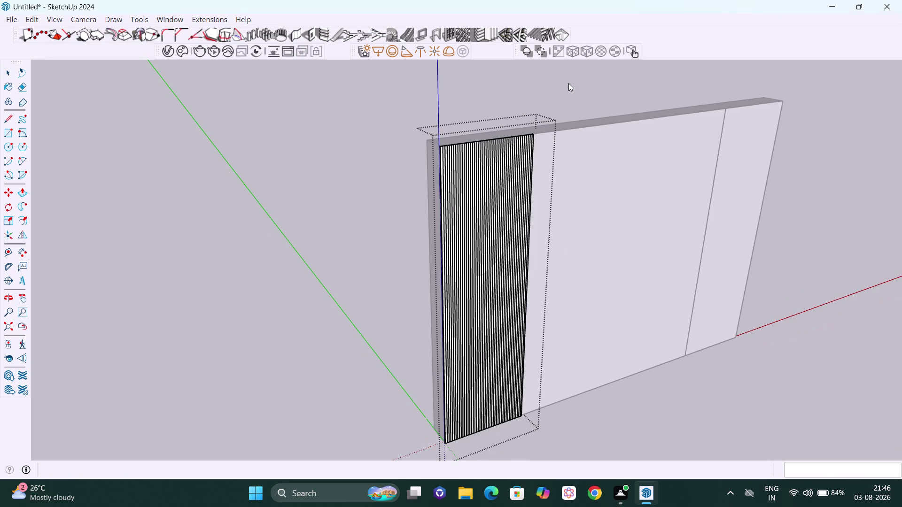
click(568, 84)
scroll(up, 3)
scroll(down, 3)
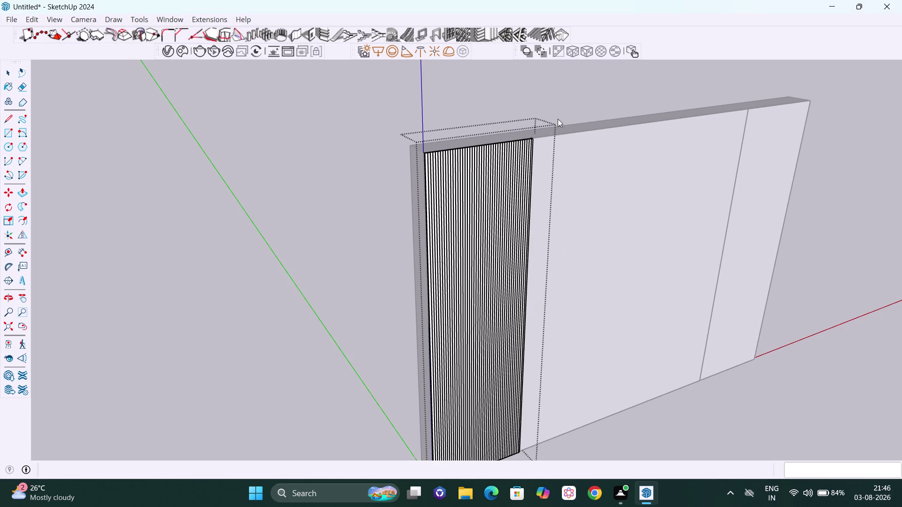
click(564, 102)
click(537, 101)
click(823, 185)
scroll(down, 3)
scroll(down, 3)
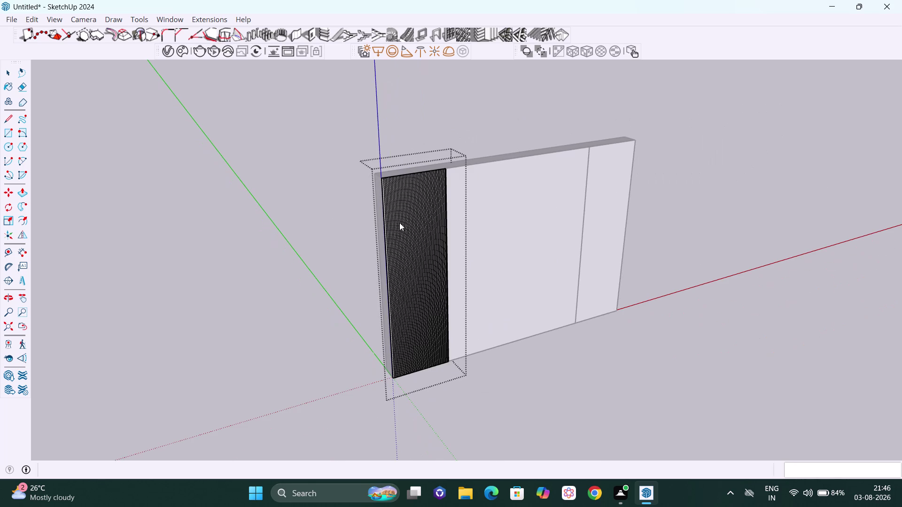
click(555, 197)
scroll(up, 3)
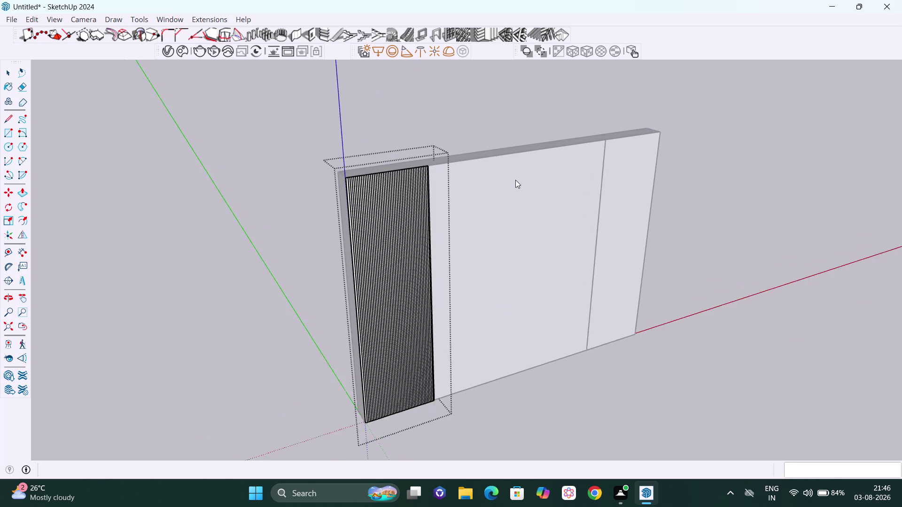
scroll(up, 3)
scroll(down, 3)
scroll(down, 3)
Orbit and zoom to inspect the new battens' tops, edges and faces.
middle_drag(381, 210, 381, 209)
scroll(up, 3)
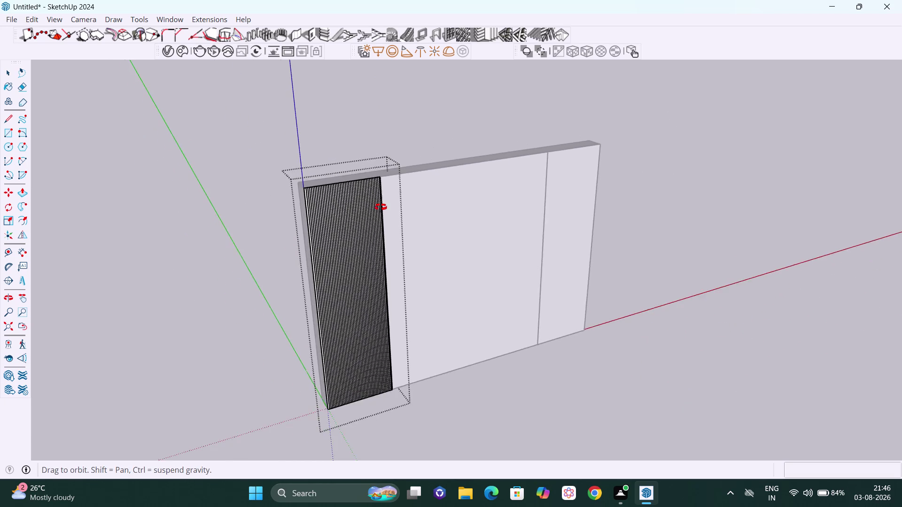
middle_drag(381, 209, 479, 230)
scroll(up, 3)
scroll(up, 3)
scroll(up, 3)
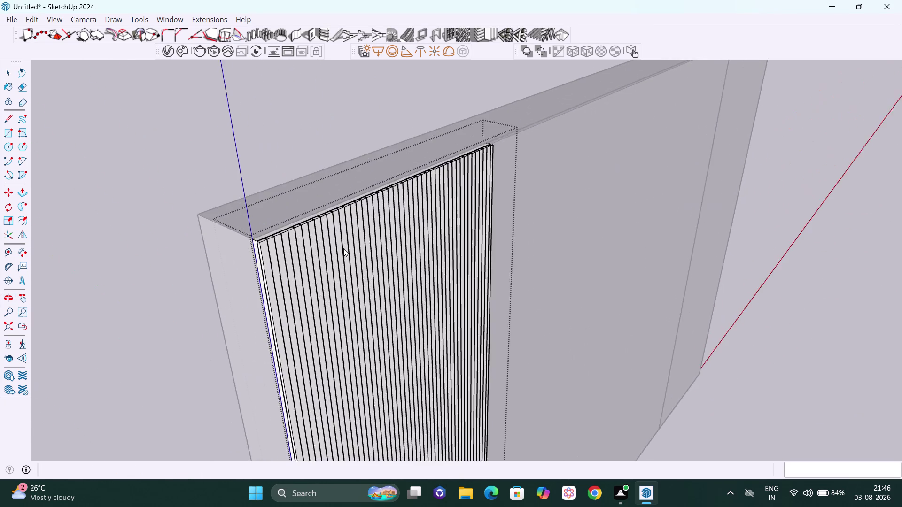
scroll(up, 3)
middle_drag(325, 242, 286, 233)
scroll(up, 3)
scroll(up, 3)
scroll(up, 3)
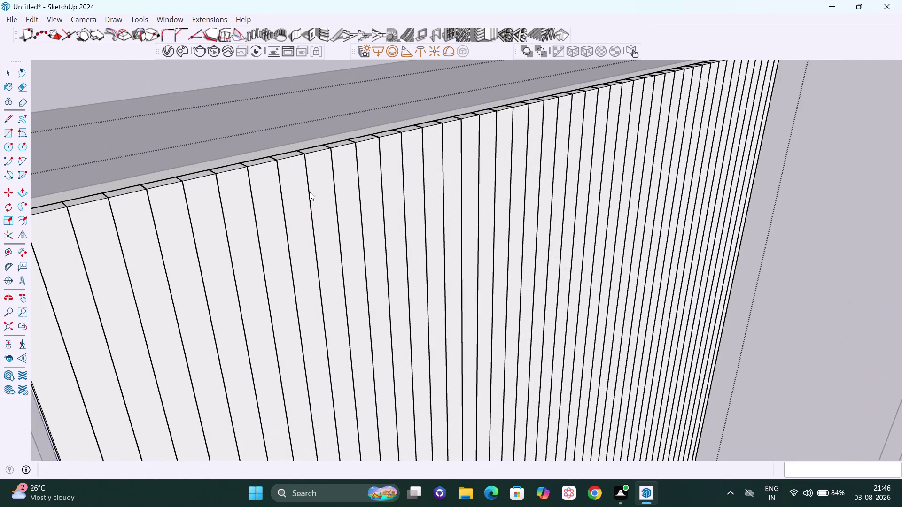
scroll(down, 3)
middle_drag(337, 206, 184, 258)
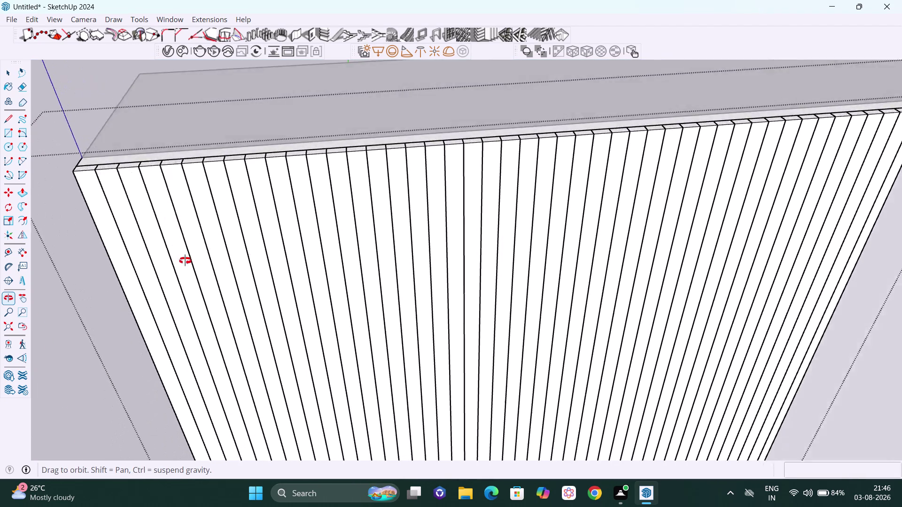
middle_drag(184, 258, 237, 273)
scroll(down, 3)
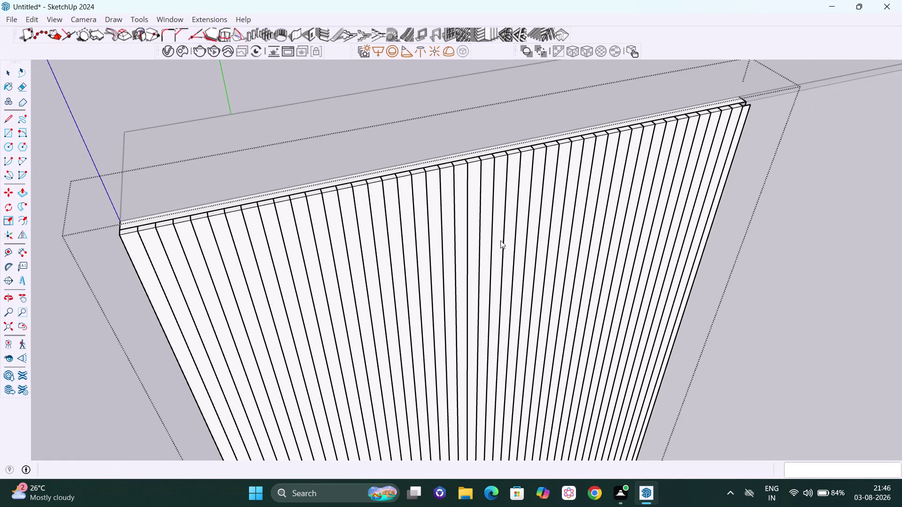
Check the batten ends, depth and fronts from several angles, then undo the battens.
key(h)
drag(533, 228, 337, 228)
scroll(down, 3)
middle_drag(439, 183, 310, 151)
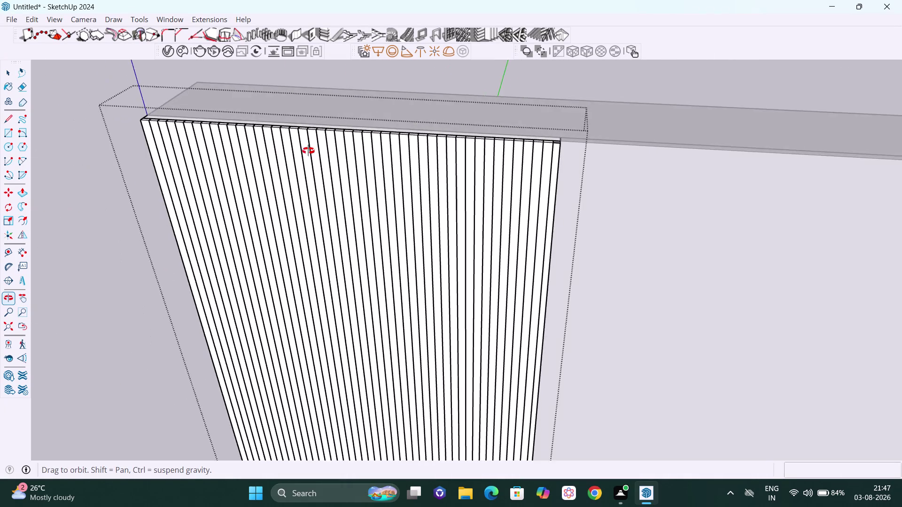
middle_drag(310, 150, 267, 141)
scroll(up, 3)
middle_drag(634, 197, 502, 194)
scroll(up, 3)
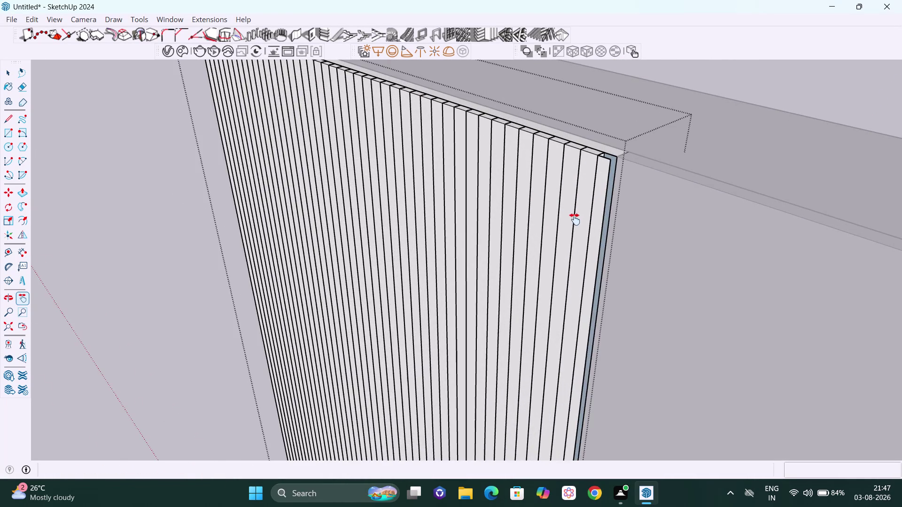
middle_drag(585, 218, 451, 227)
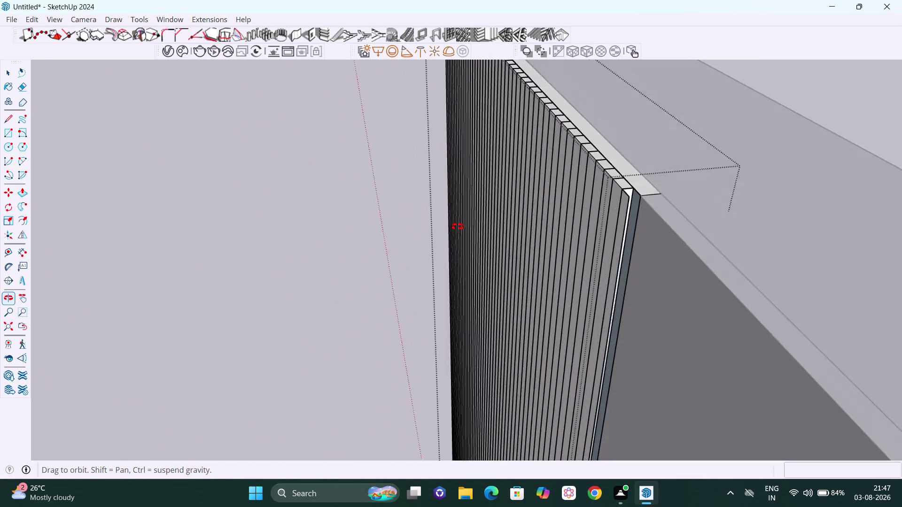
middle_drag(450, 227, 525, 228)
middle_click(525, 227)
scroll(down, 3)
scroll(down, 3)
middle_drag(530, 204, 608, 207)
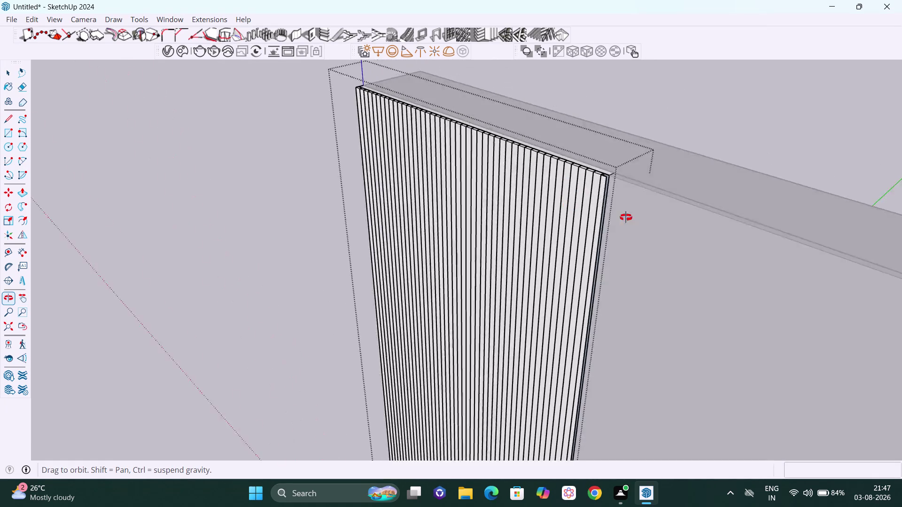
middle_drag(608, 207, 735, 255)
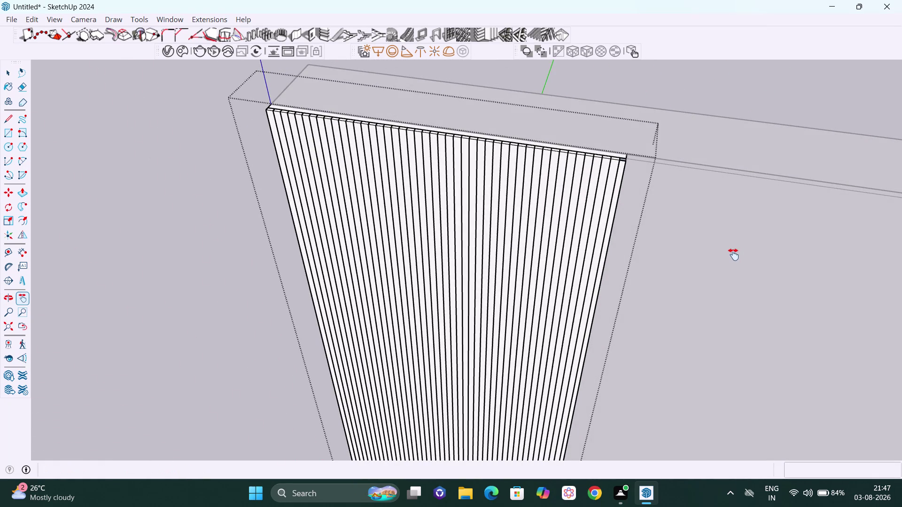
key(ctrl+z)
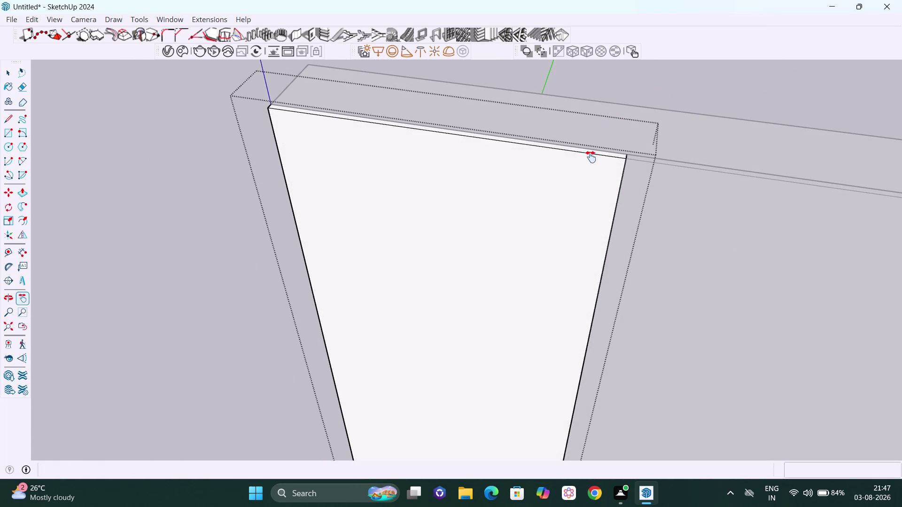
Select the plain left section face.
click(582, 182)
key(space)
click(434, 185)
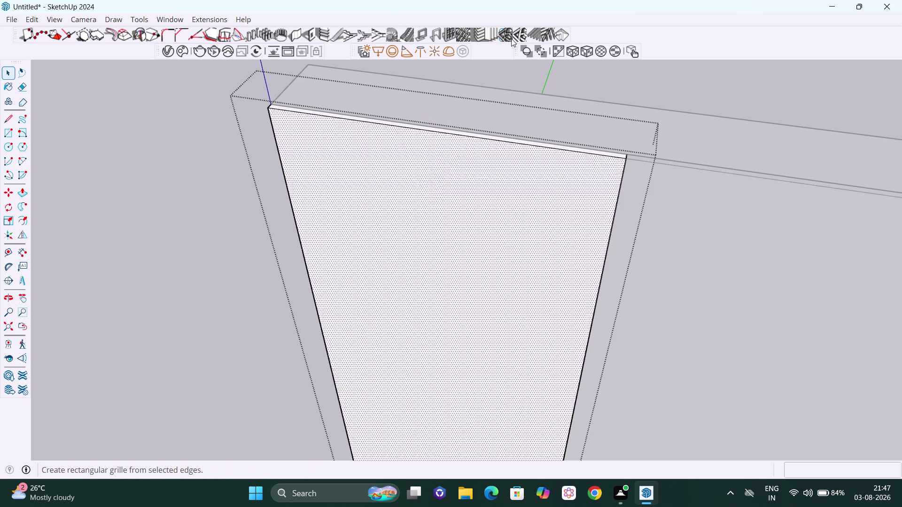
In Horizontal Louvres, set depth to 10 mm and thickness to 20 mm.
click(484, 33)
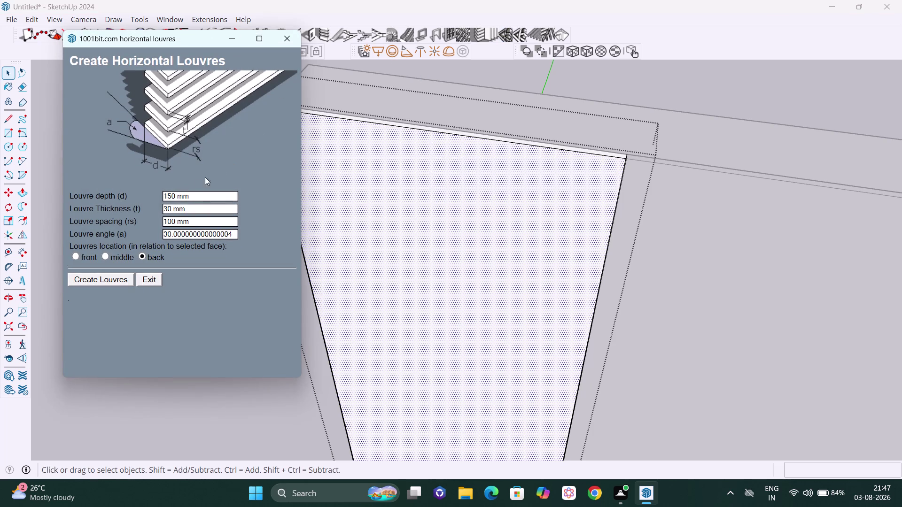
click(195, 192)
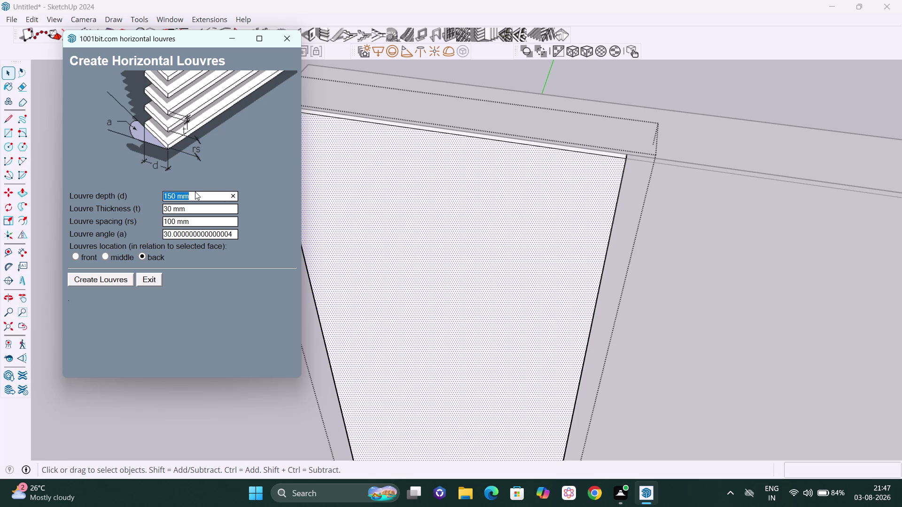
text(10)
text(mm)
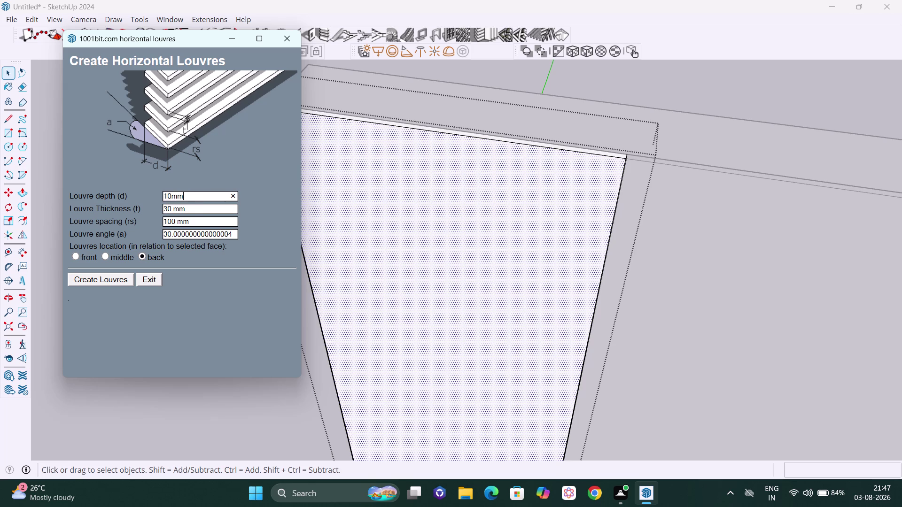
click(193, 211)
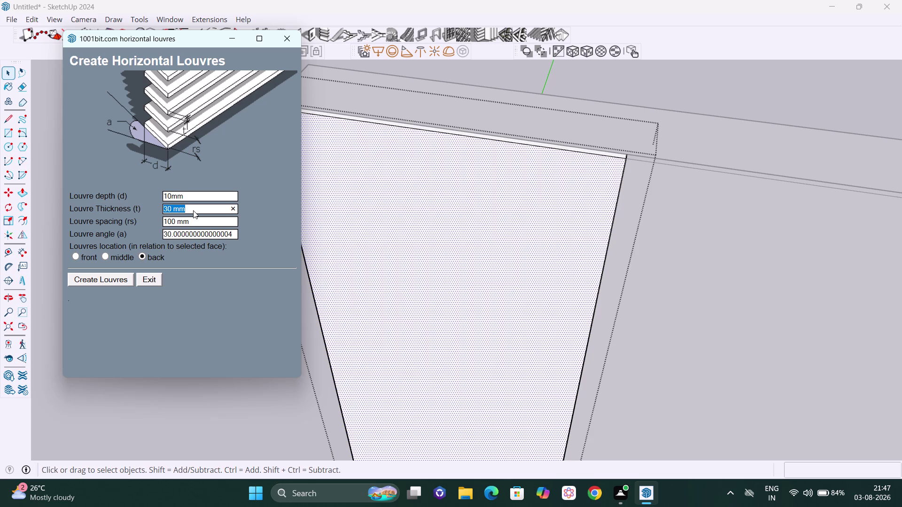
text(20)
text(mm)
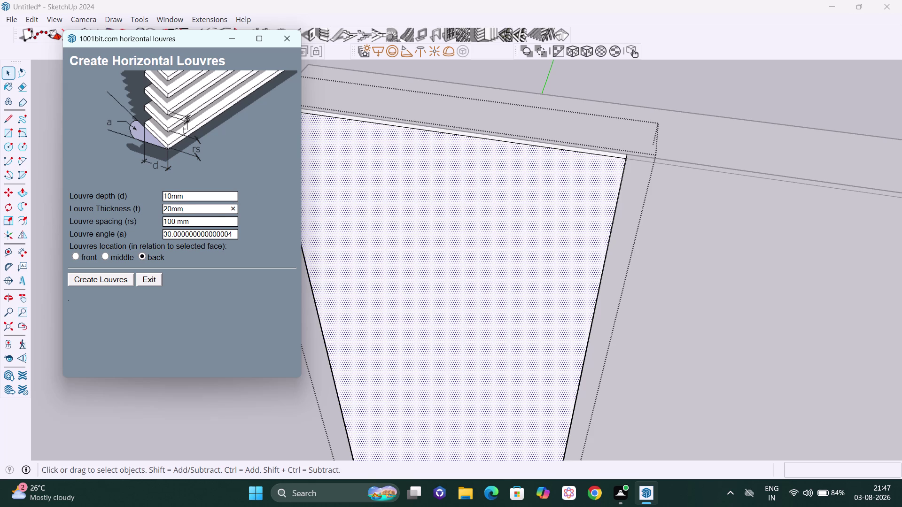
Set spacing to 30 mm and angle to 0, create the louvres, and close the window.
click(192, 222)
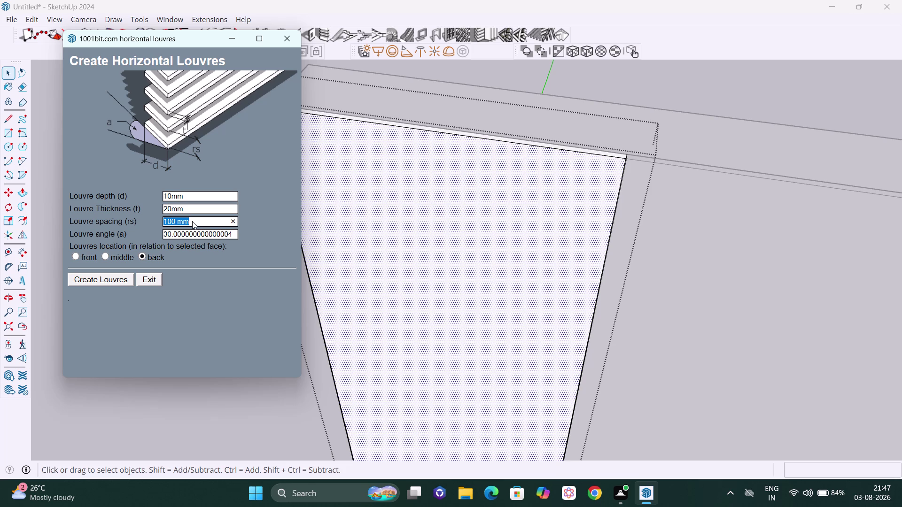
text(1)
text(0)
key(BackSpace)
key(BackSpace)
text(3)
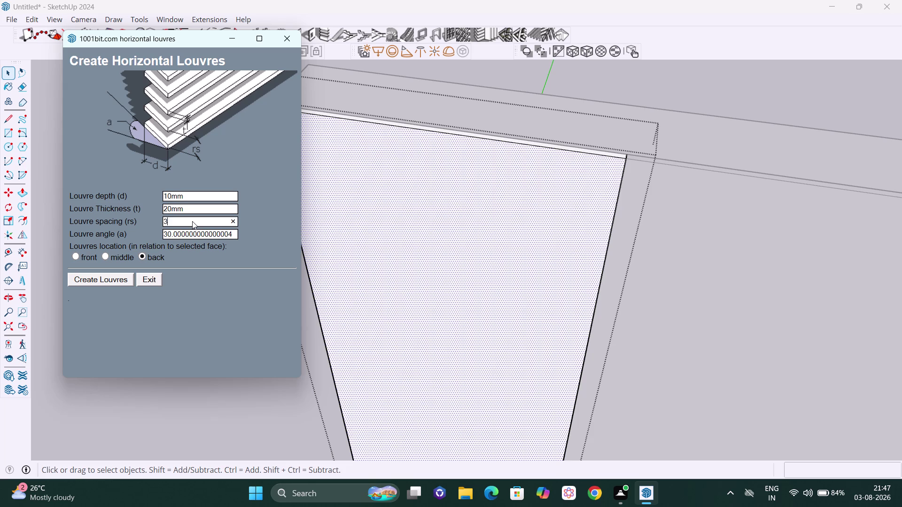
text(0mm)
click(185, 237)
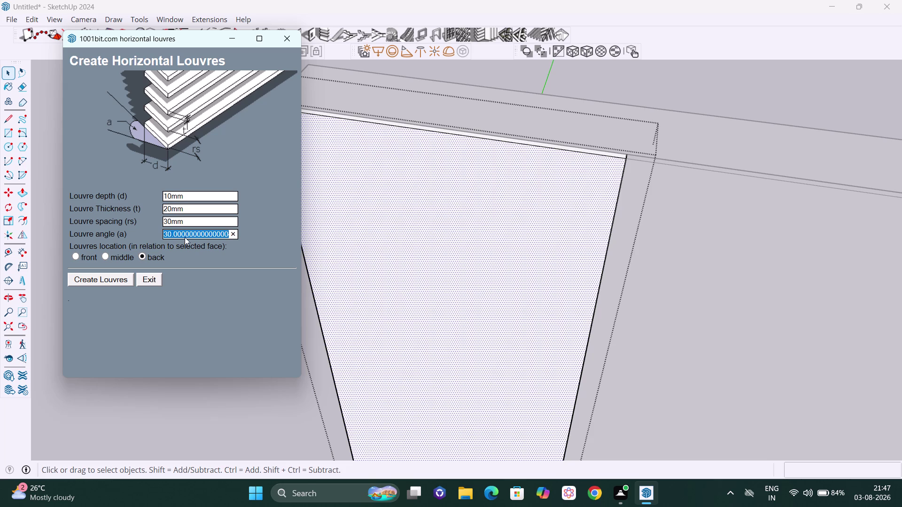
key(0)
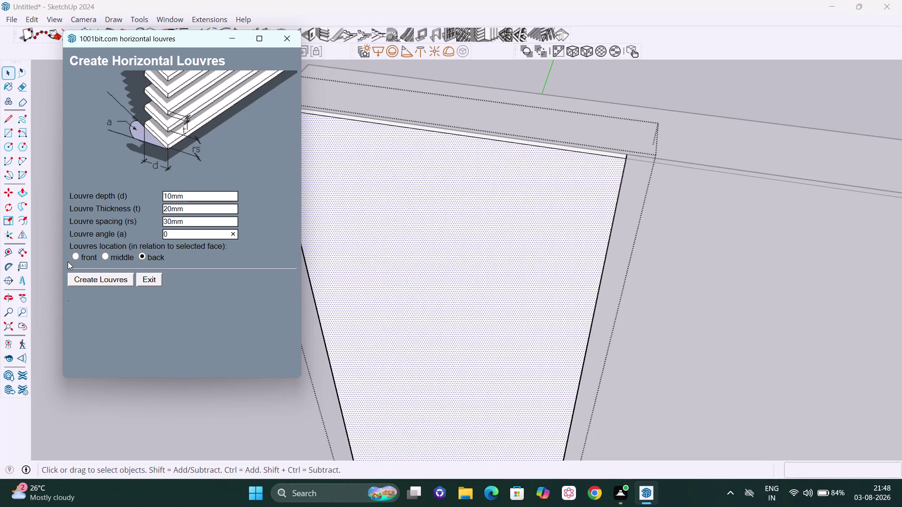
click(73, 258)
click(98, 280)
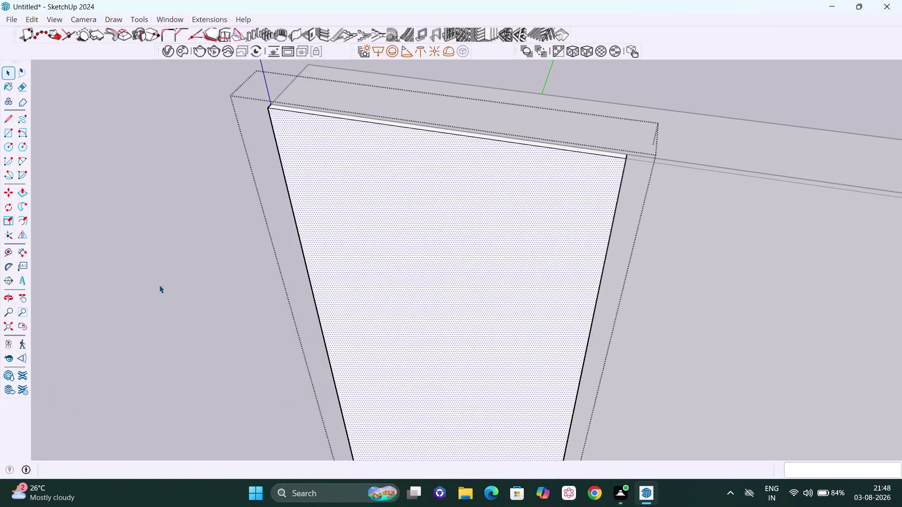
Orbit and zoom to inspect the horizontal slats edge-on and in profile.
scroll(down, 3)
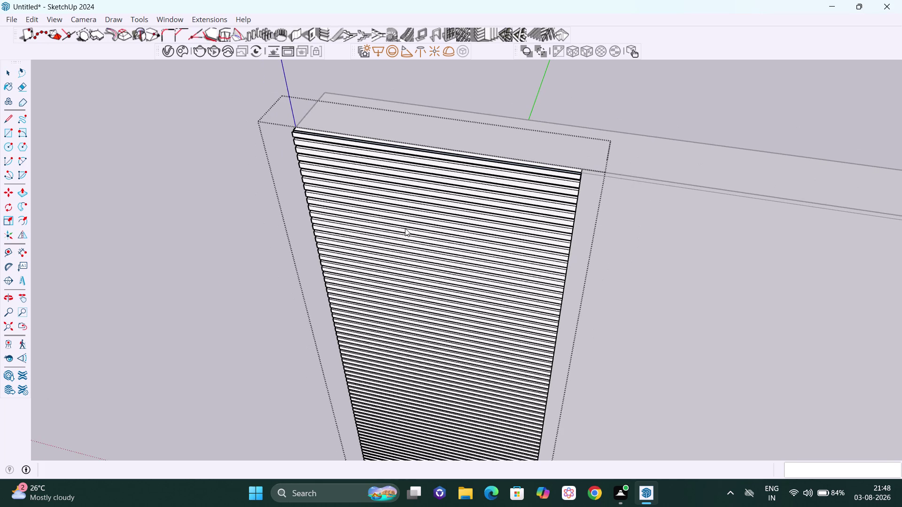
middle_drag(411, 228, 503, 271)
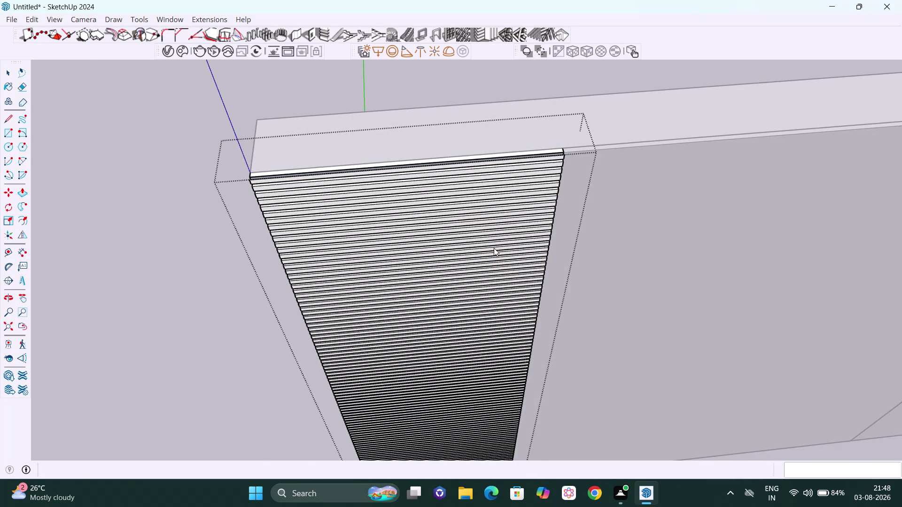
scroll(up, 3)
scroll(down, 3)
middle_drag(463, 231, 382, 187)
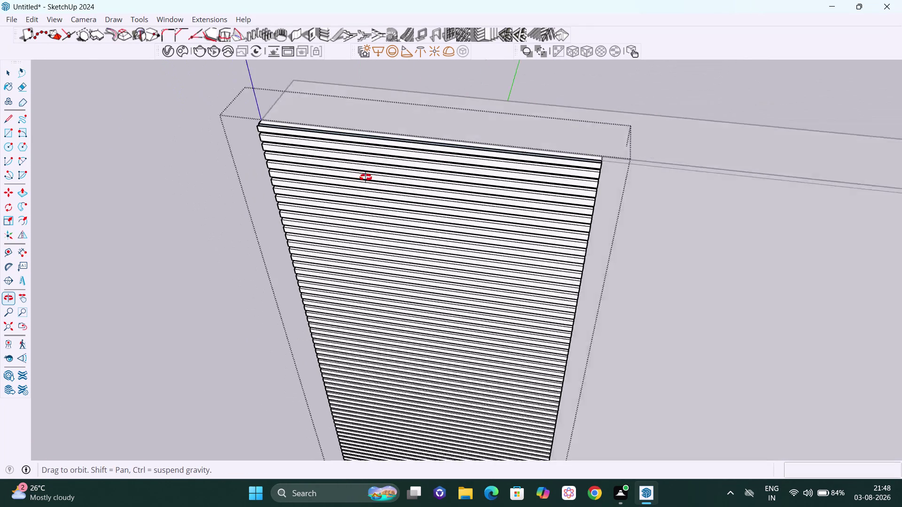
middle_drag(382, 187, 335, 174)
middle_drag(625, 230, 328, 218)
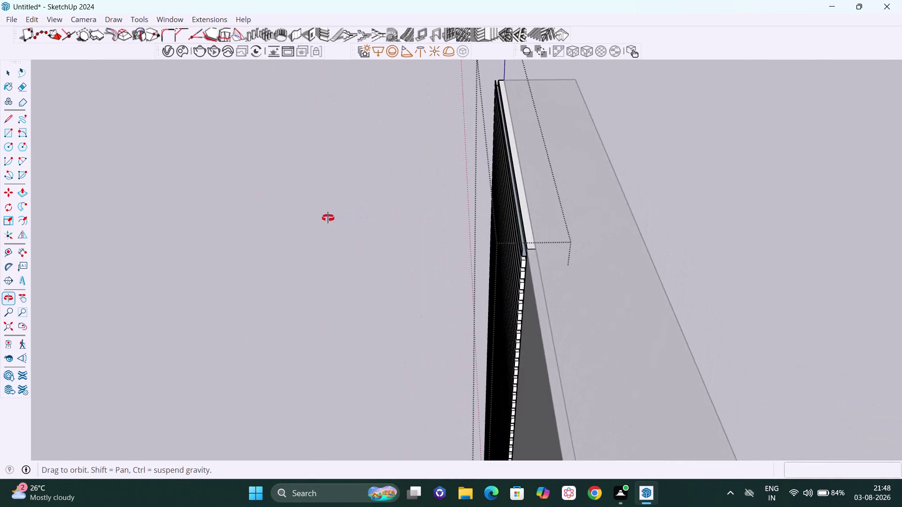
middle_drag(328, 218, 328, 218)
scroll(up, 3)
scroll(up, 3)
scroll(down, 3)
scroll(down, 3)
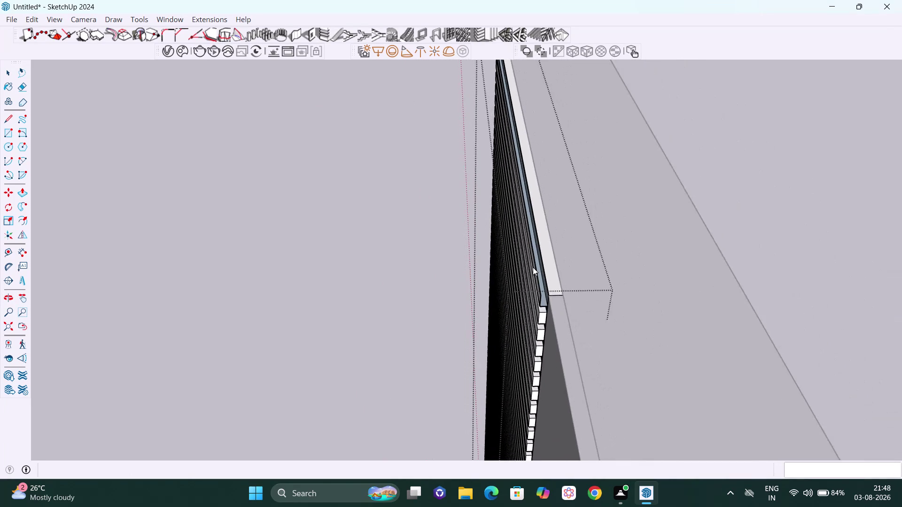
scroll(down, 3)
middle_drag(564, 290, 694, 295)
click(768, 168)
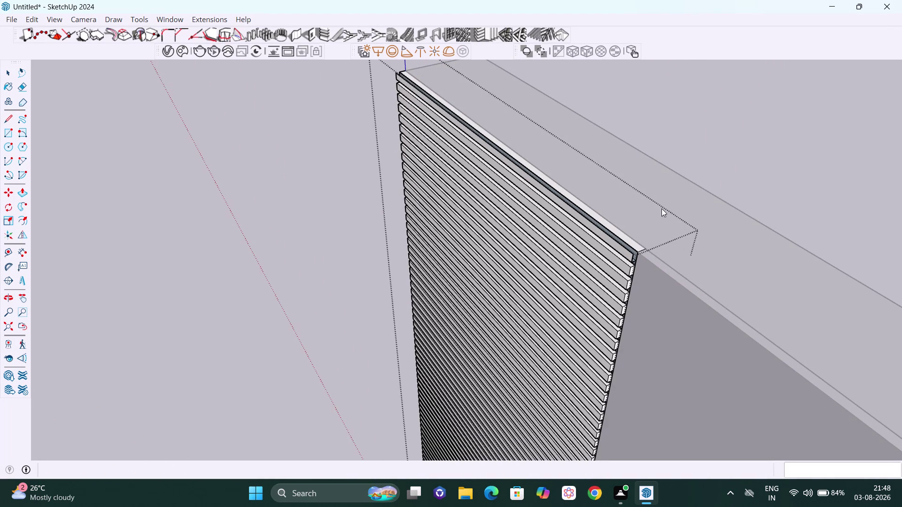
Orbit back to the slatted front and top slats, then undo the horizontal slats.
scroll(down, 3)
scroll(down, 3)
click(426, 189)
scroll(down, 3)
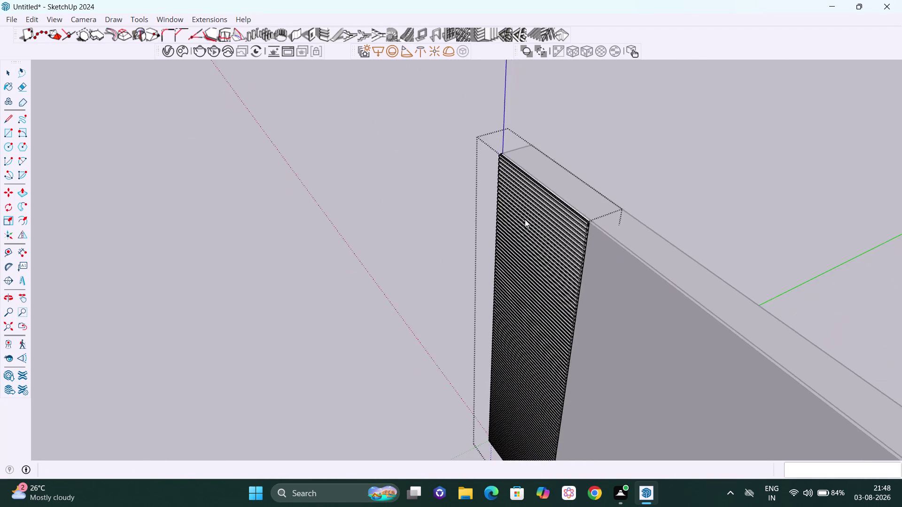
scroll(down, 3)
middle_drag(554, 257, 664, 220)
scroll(up, 3)
scroll(up, 3)
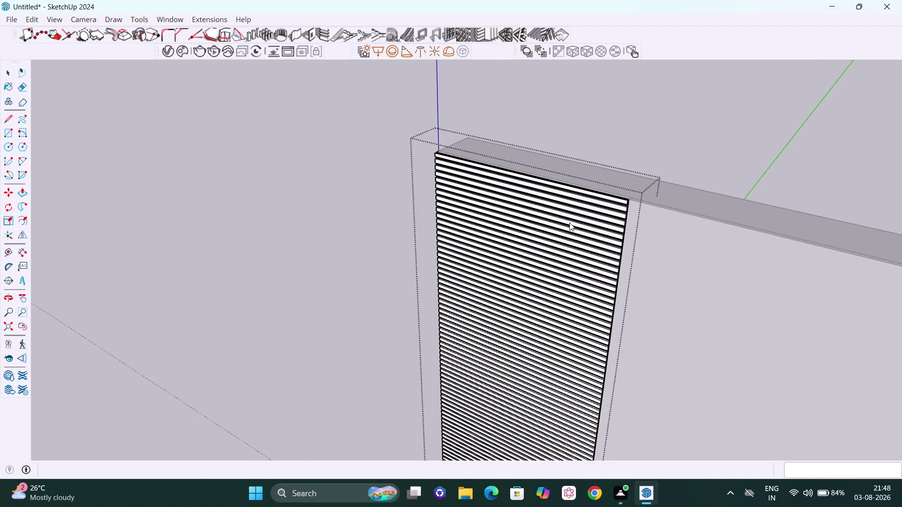
middle_drag(570, 223, 654, 242)
scroll(up, 3)
scroll(up, 3)
scroll(up, 3)
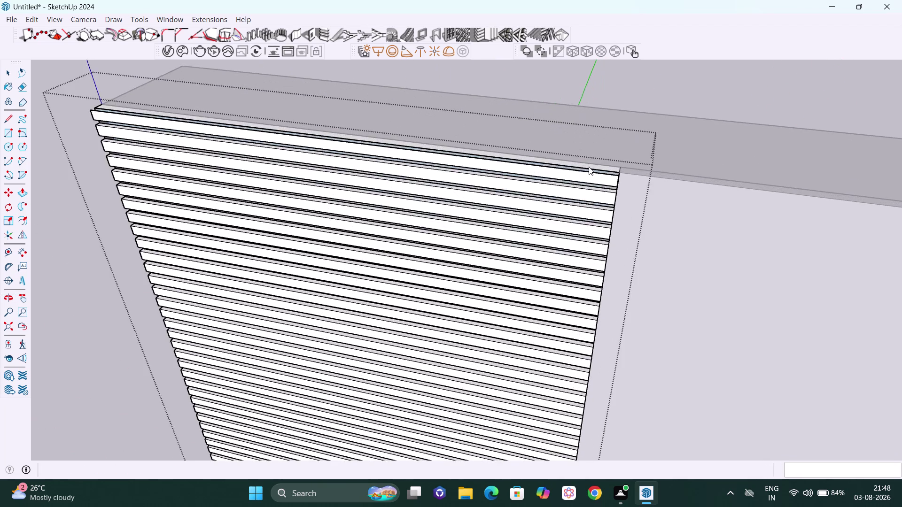
scroll(up, 3)
middle_drag(586, 178, 418, 108)
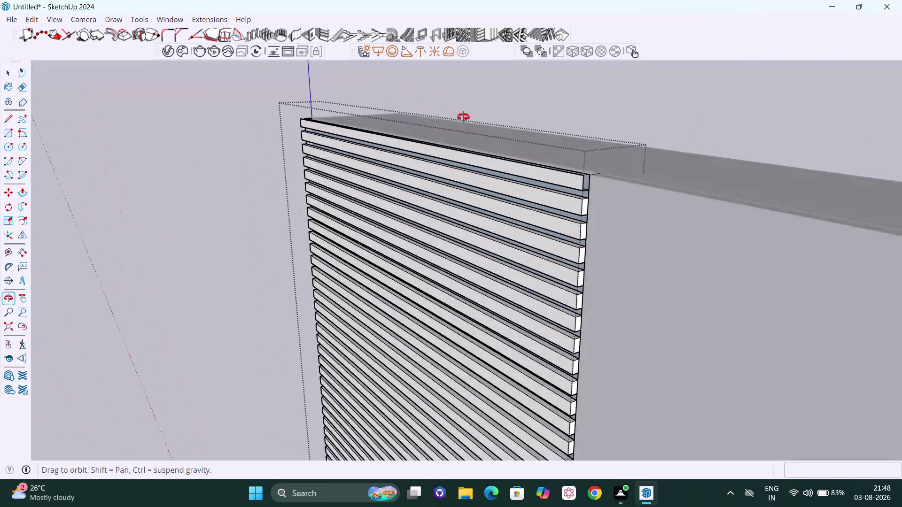
middle_drag(418, 107, 538, 130)
click(574, 192)
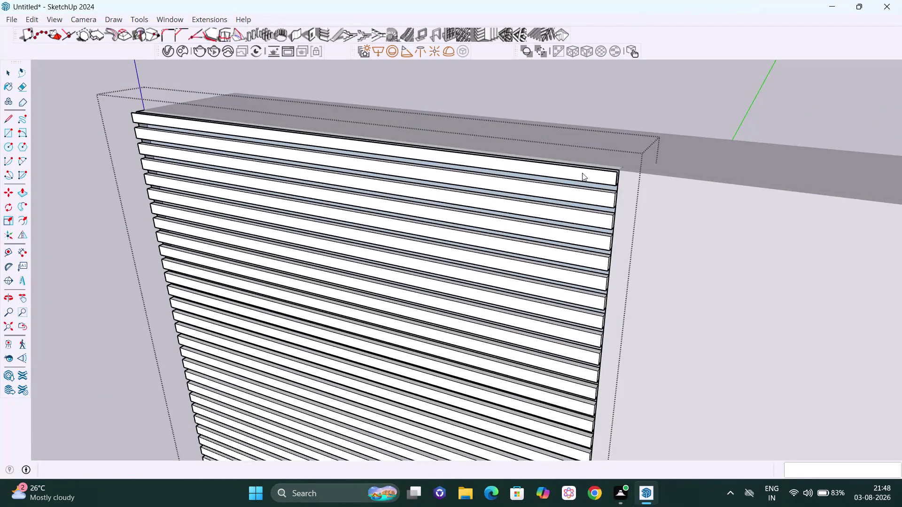
key(ctrl+z)
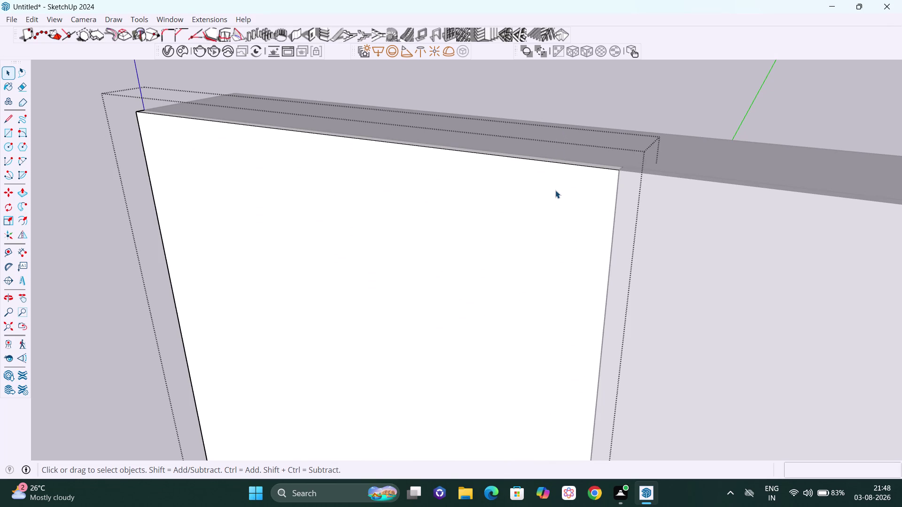
Select the left section face and create vertical louvres: depth 10, thickness 20, spacing 20, angle 0.
click(555, 190)
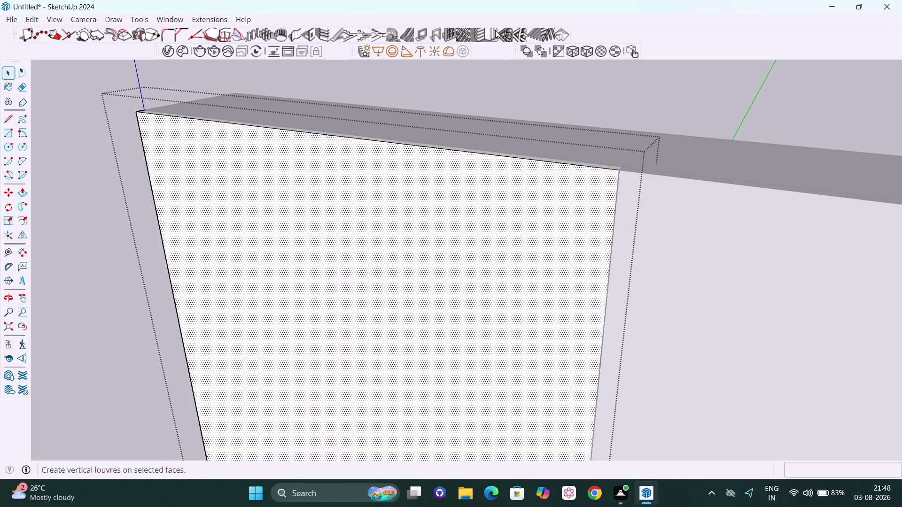
click(494, 34)
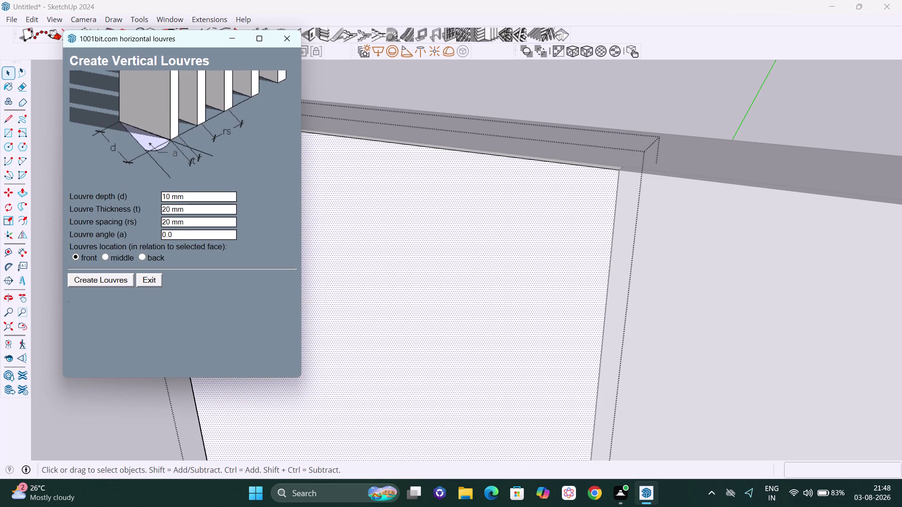
click(121, 278)
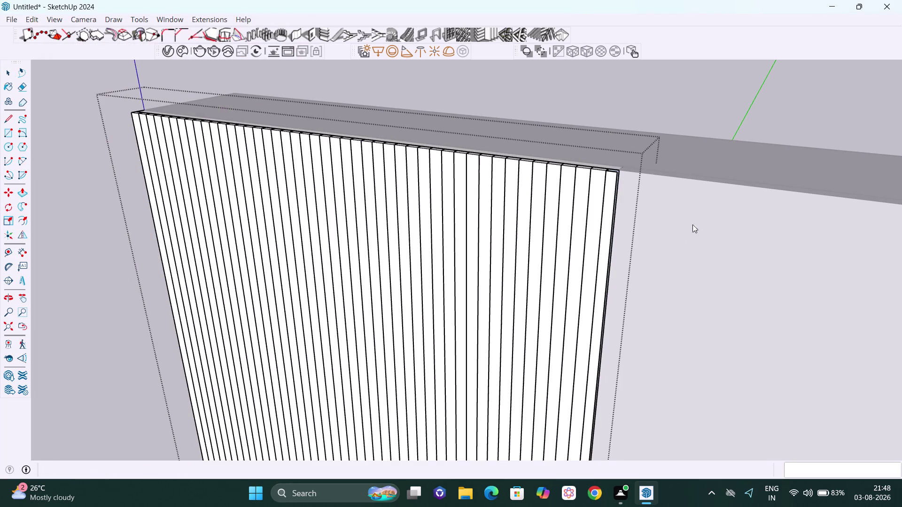
Orbit and zoom to look along the tops of the vertical slats.
scroll(down, 3)
scroll(down, 3)
middle_drag(599, 187, 677, 323)
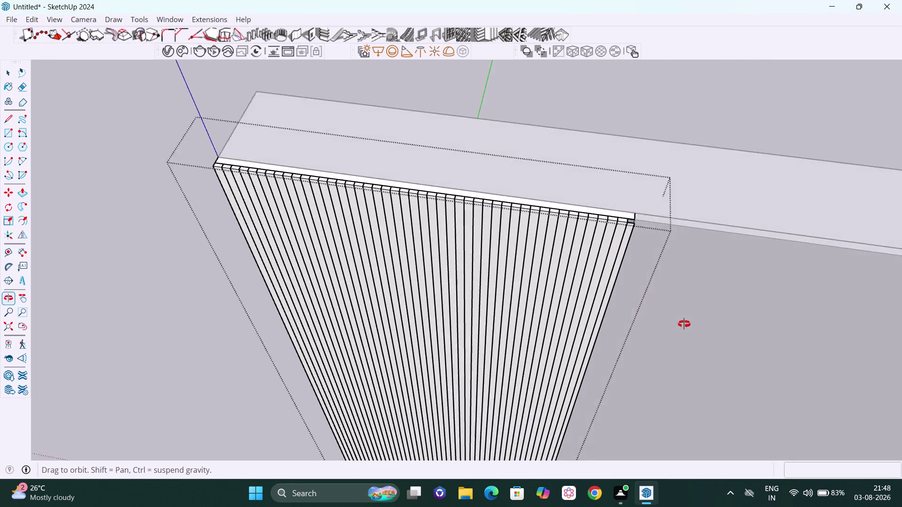
middle_drag(677, 323, 819, 331)
scroll(up, 3)
scroll(up, 3)
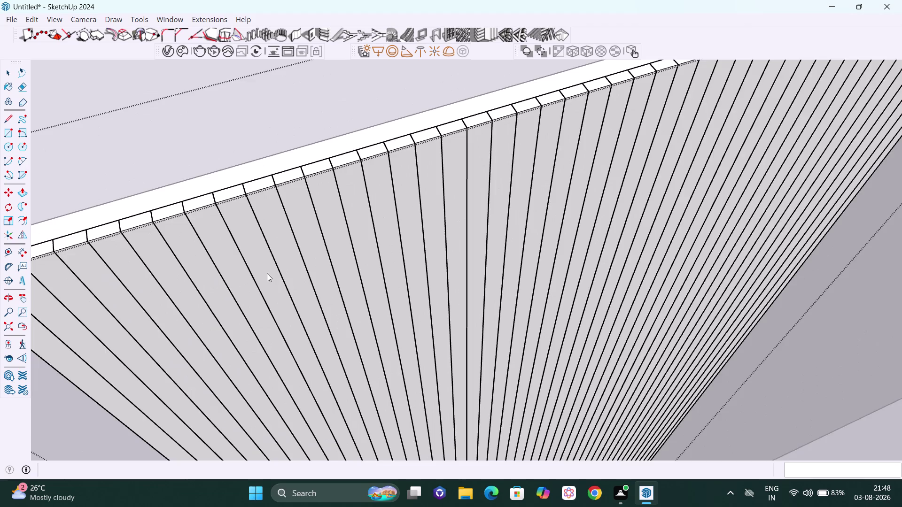
middle_drag(267, 273, 297, 217)
scroll(up, 3)
scroll(up, 3)
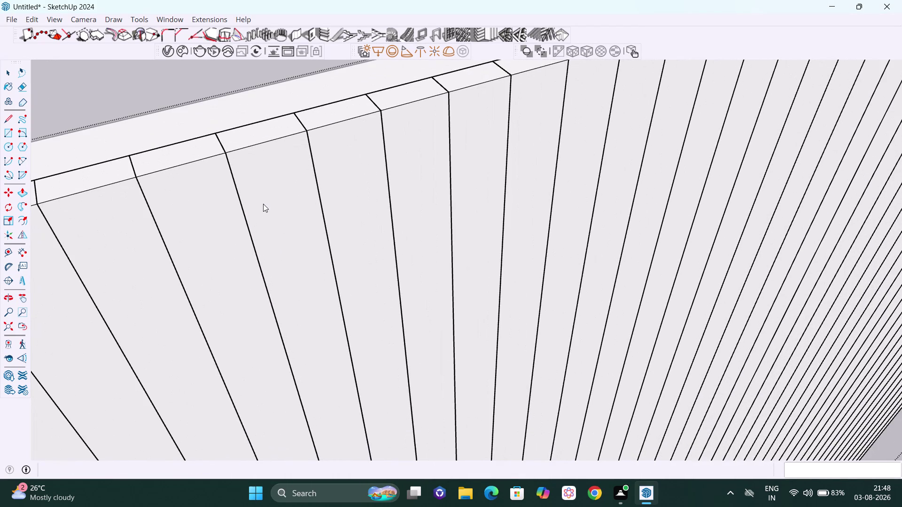
scroll(down, 3)
scroll(down, 3)
scroll(down, 3)
scroll(down, 3)
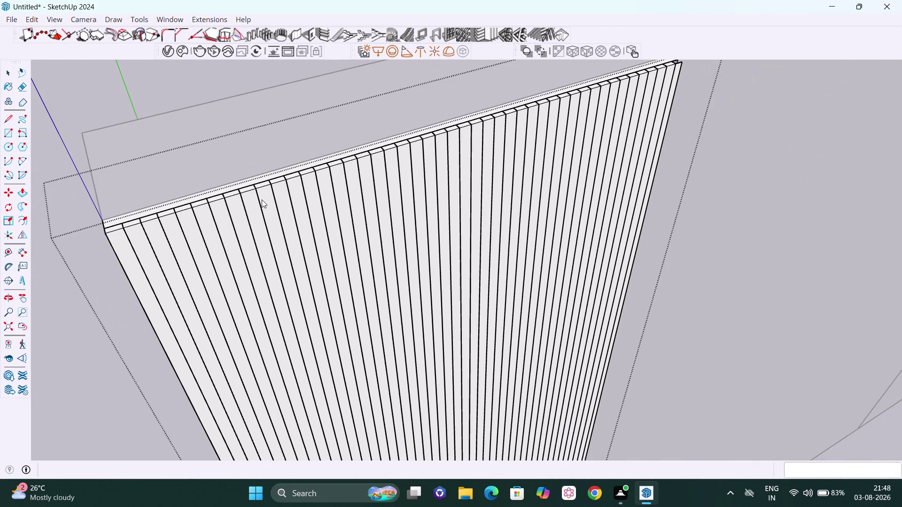
middle_drag(262, 200, 265, 194)
Pan and zoom to the battens' top-left corner and start the Tape Measure tool.
key(h)
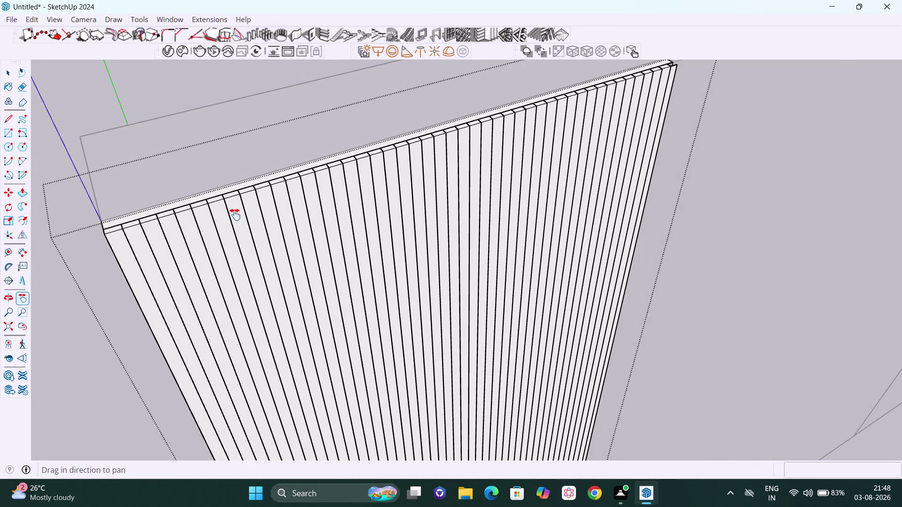
key(h)
drag(201, 219, 334, 208)
scroll(up, 3)
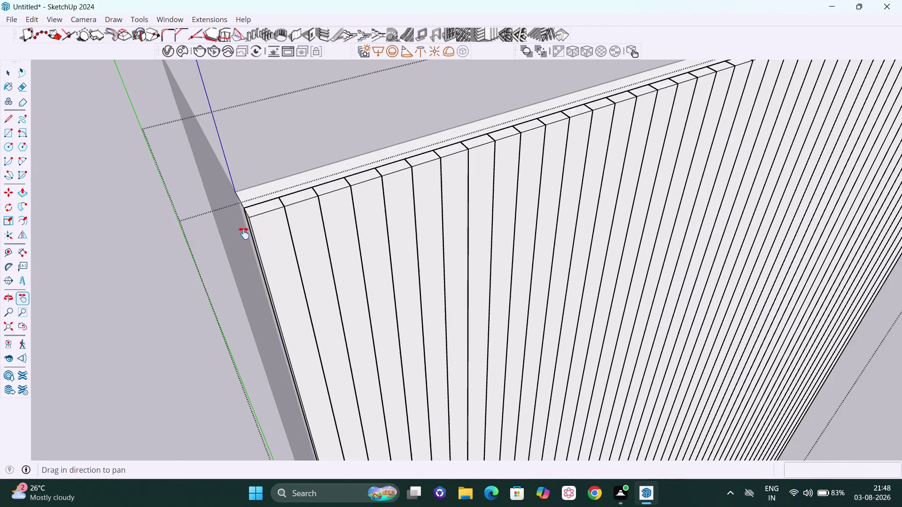
scroll(up, 3)
middle_drag(243, 238, 369, 213)
scroll(up, 3)
scroll(up, 3)
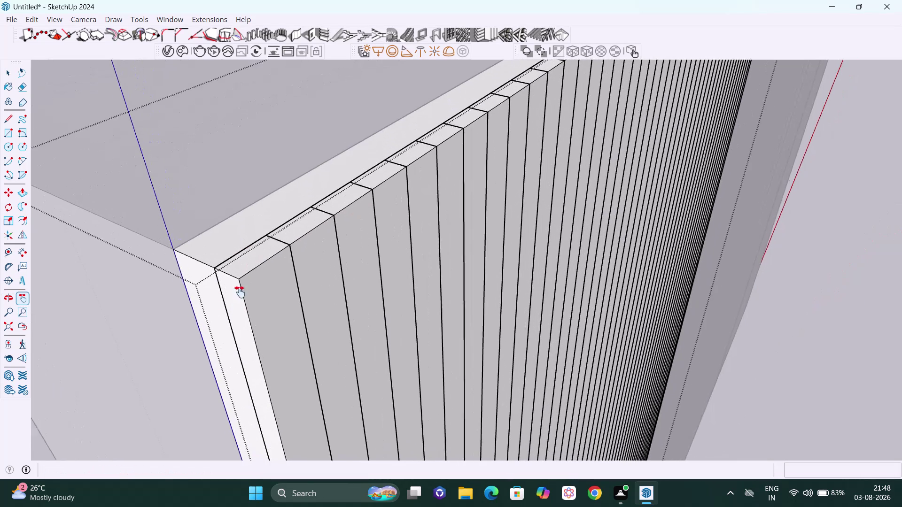
scroll(up, 3)
middle_drag(242, 295, 209, 308)
scroll(up, 3)
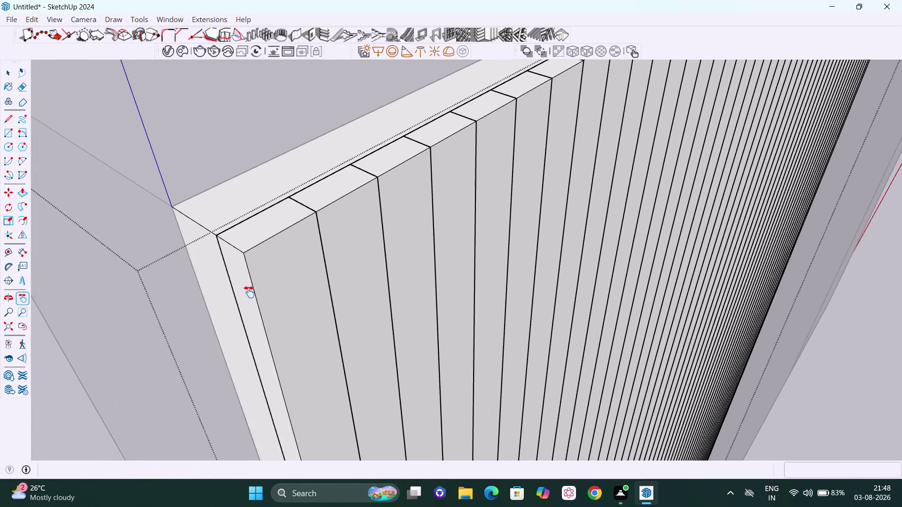
key(t)
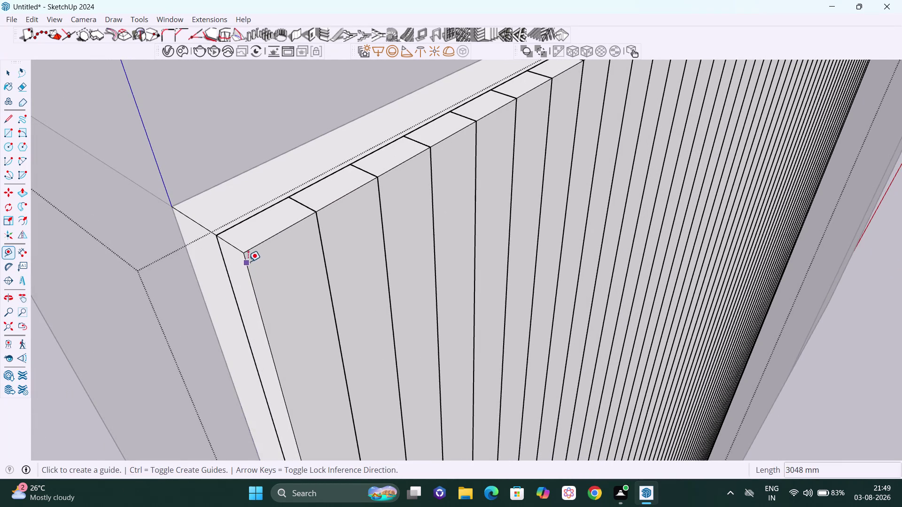
click(245, 251)
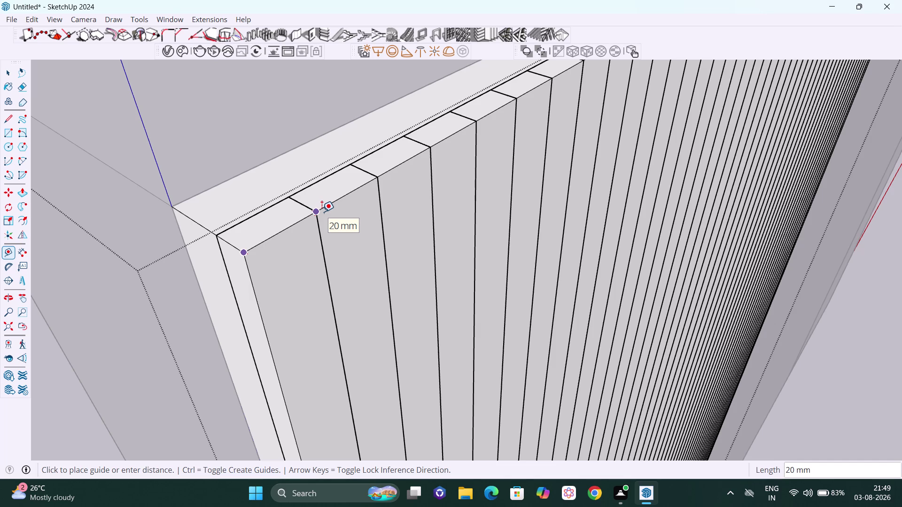
key(Escape)
click(317, 206)
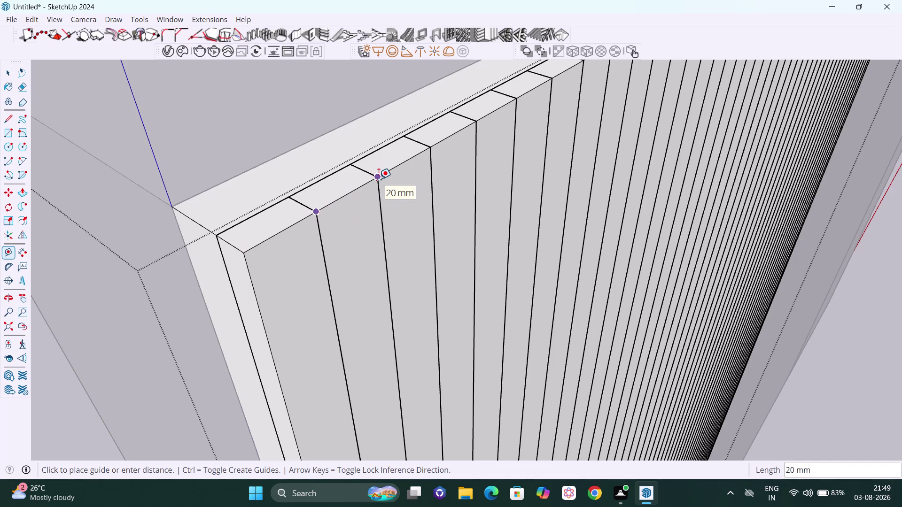
key(Escape)
scroll(down, 3)
scroll(down, 3)
scroll(down, 3)
key(space)
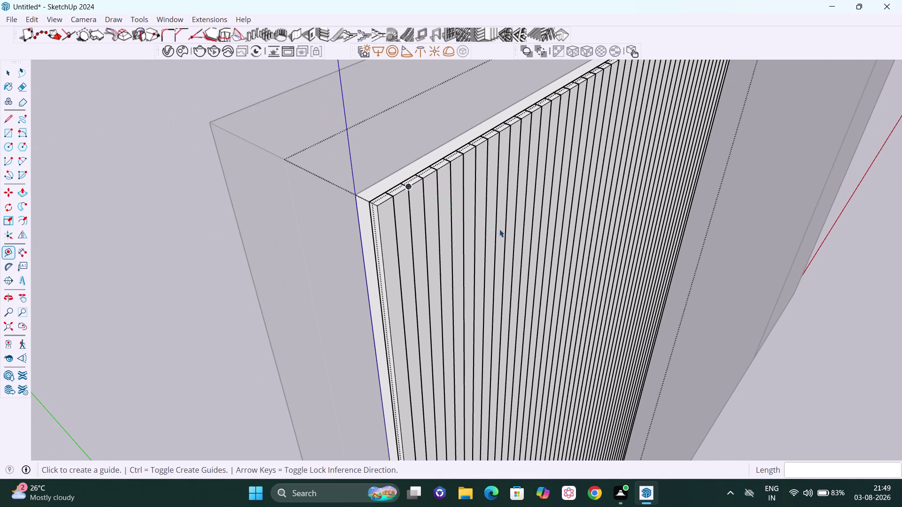
scroll(down, 3)
middle_drag(540, 220, 496, 192)
scroll(down, 3)
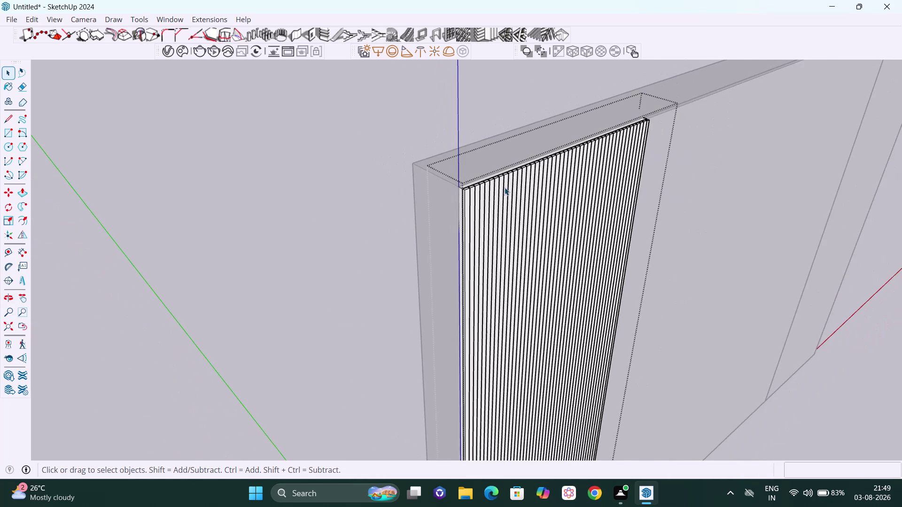
click(381, 145)
scroll(down, 3)
middle_drag(690, 229, 583, 202)
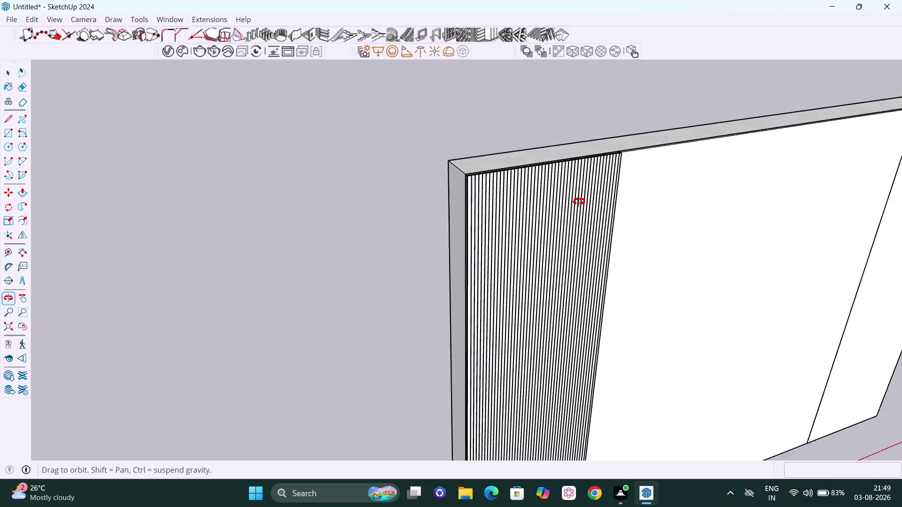
middle_drag(584, 202, 333, 180)
scroll(up, 3)
scroll(up, 3)
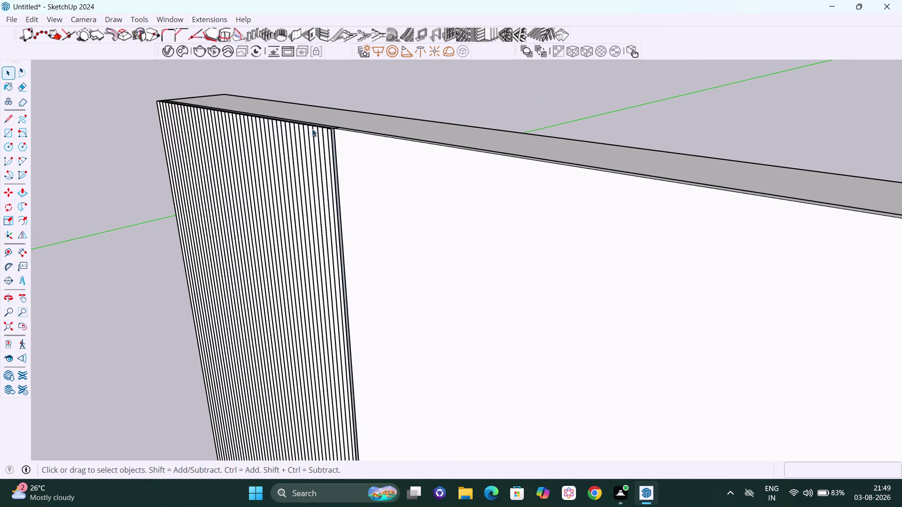
scroll(up, 3)
middle_drag(334, 131, 354, 179)
scroll(up, 3)
scroll(up, 3)
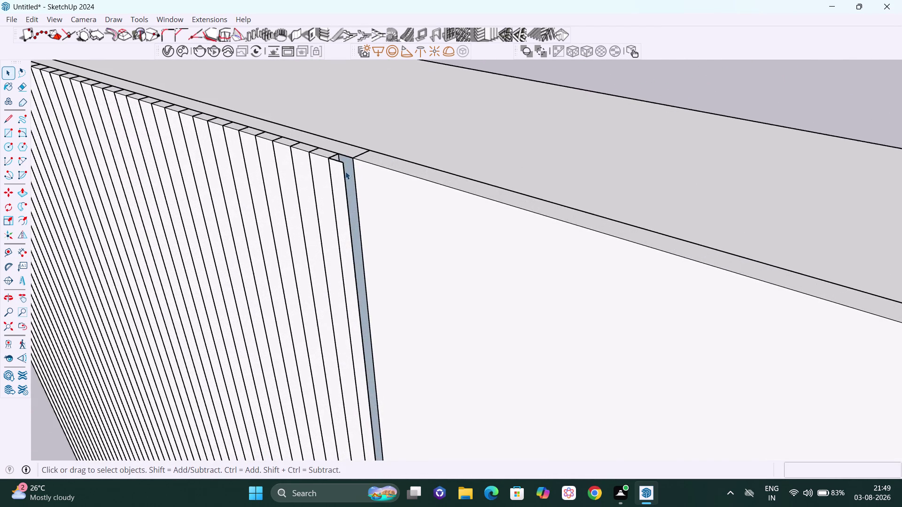
middle_drag(345, 173, 531, 281)
scroll(up, 3)
scroll(up, 3)
scroll(down, 3)
scroll(down, 3)
scroll(down, 3)
key(h)
drag(388, 270, 426, 160)
scroll(down, 3)
middle_drag(414, 210, 449, 226)
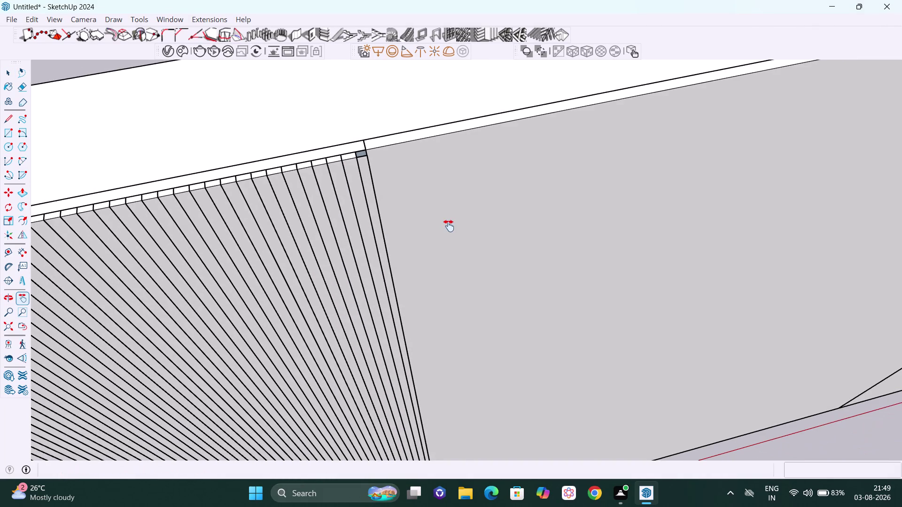
scroll(down, 3)
Undo the existing battens and select the plain face of the left section.
key(space)
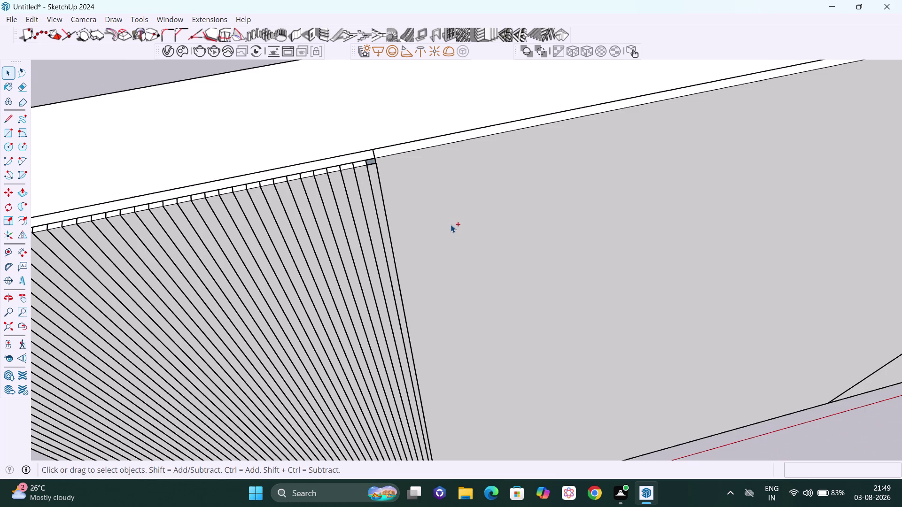
key(ctrl+z)
key(ctrl+z)
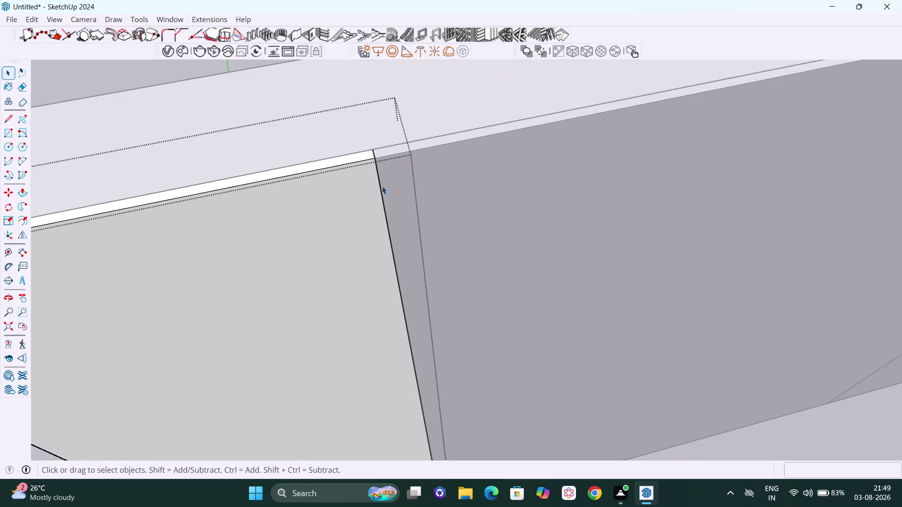
click(331, 199)
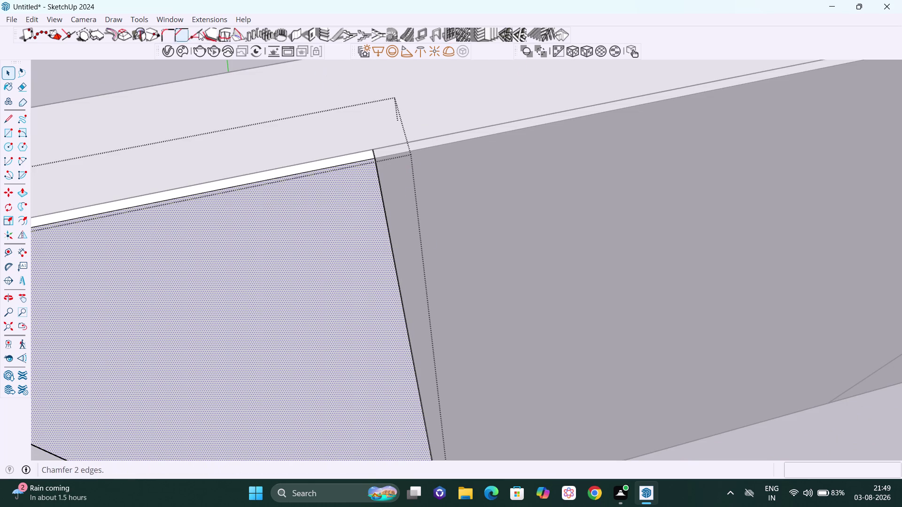
Generate 1001bit vertical louvres on the left face at 30 mm spacing.
click(493, 32)
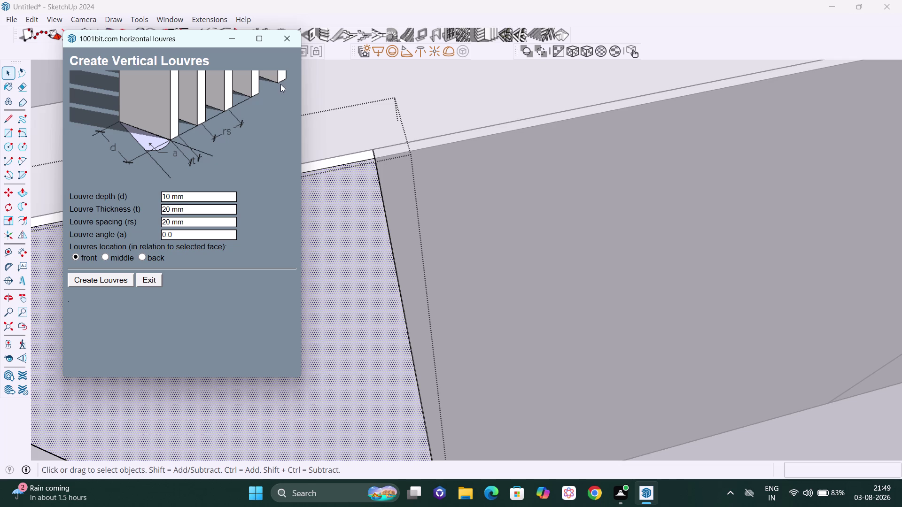
click(188, 222)
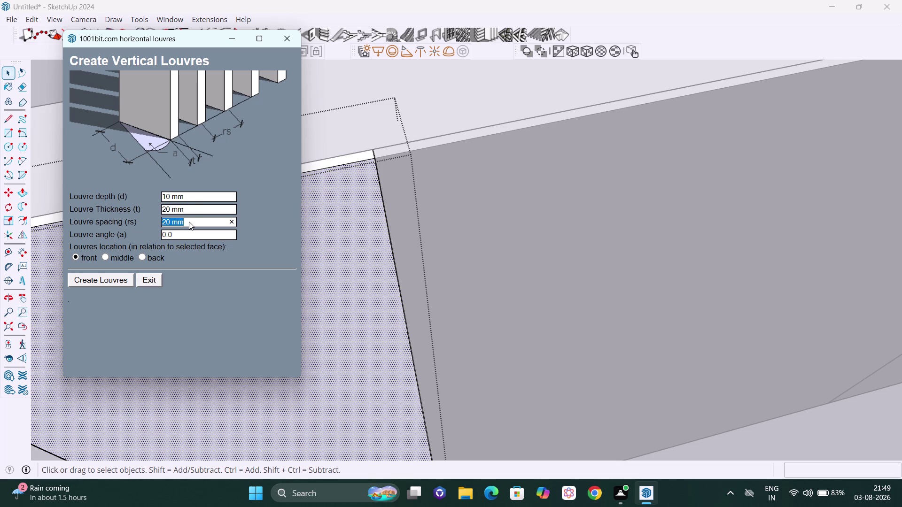
text(30)
text(mm)
click(109, 280)
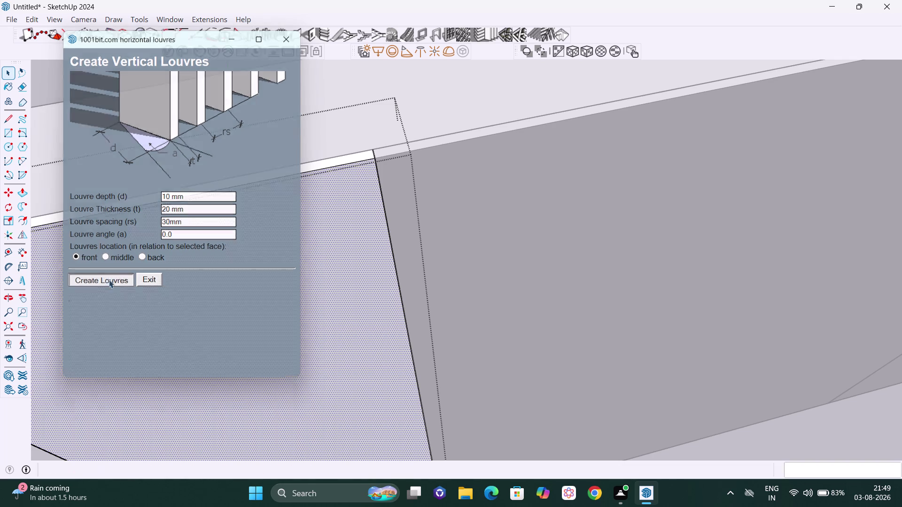
scroll(down, 3)
click(391, 90)
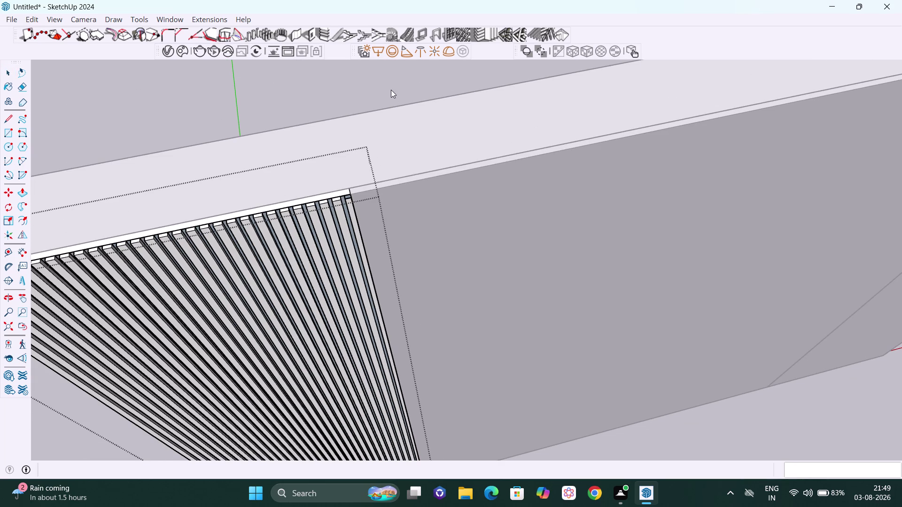
Inspect the 30 mm battens from several angles, then undo them.
middle_drag(358, 261, 278, 211)
scroll(up, 3)
scroll(up, 3)
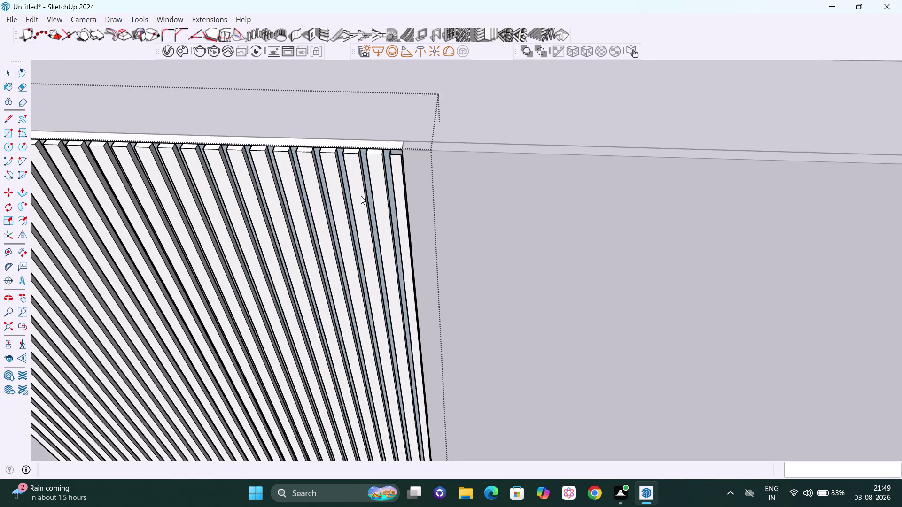
scroll(up, 3)
middle_drag(396, 203, 206, 137)
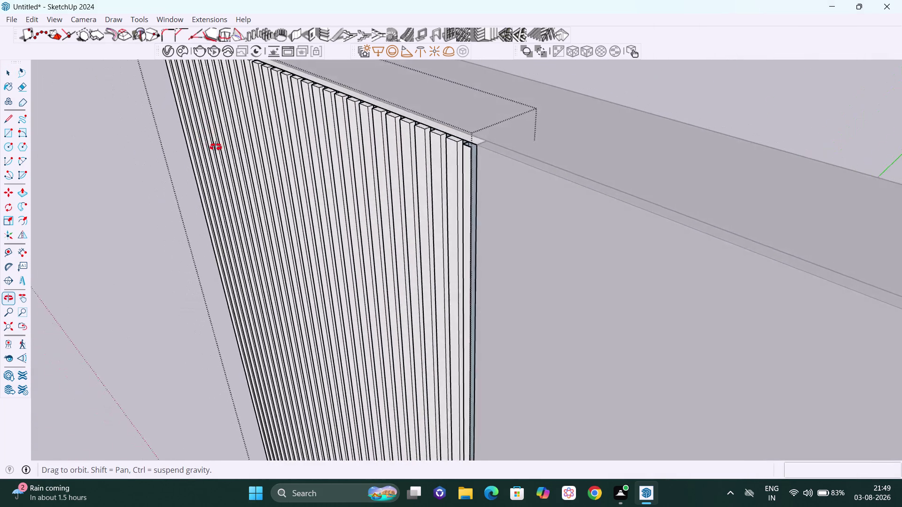
middle_drag(206, 137, 488, 219)
scroll(down, 3)
scroll(down, 3)
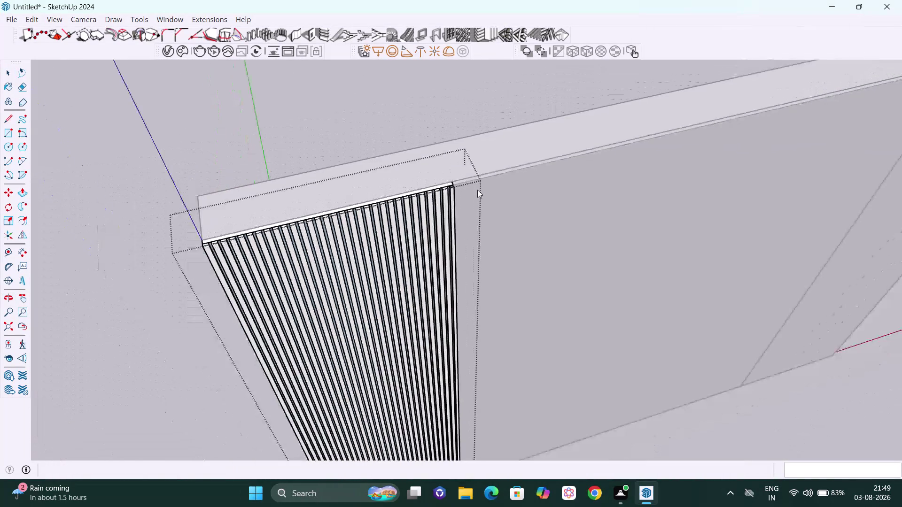
middle_drag(273, 231, 580, 149)
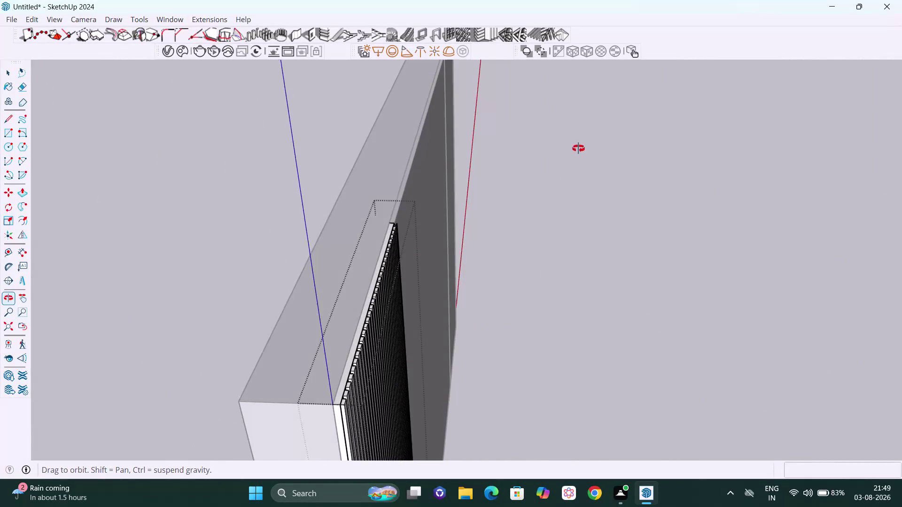
middle_drag(580, 149, 324, 151)
click(375, 141)
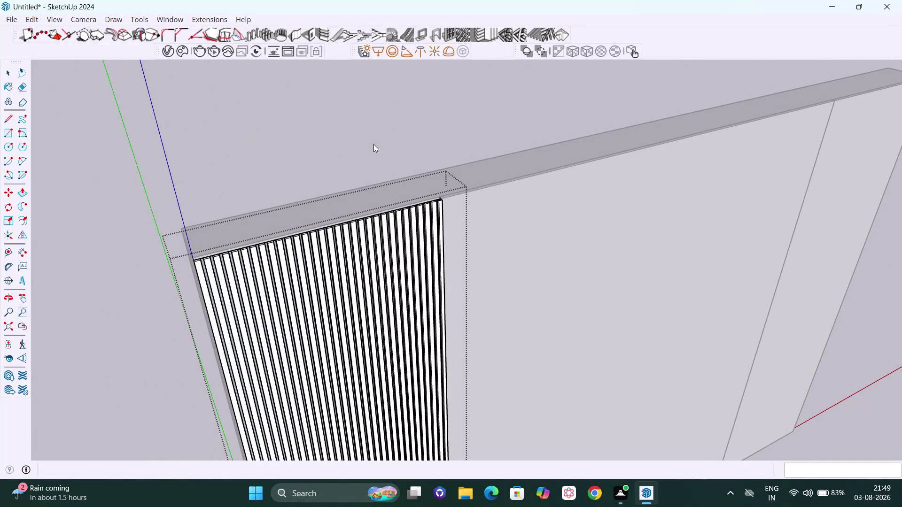
key(ctrl+z)
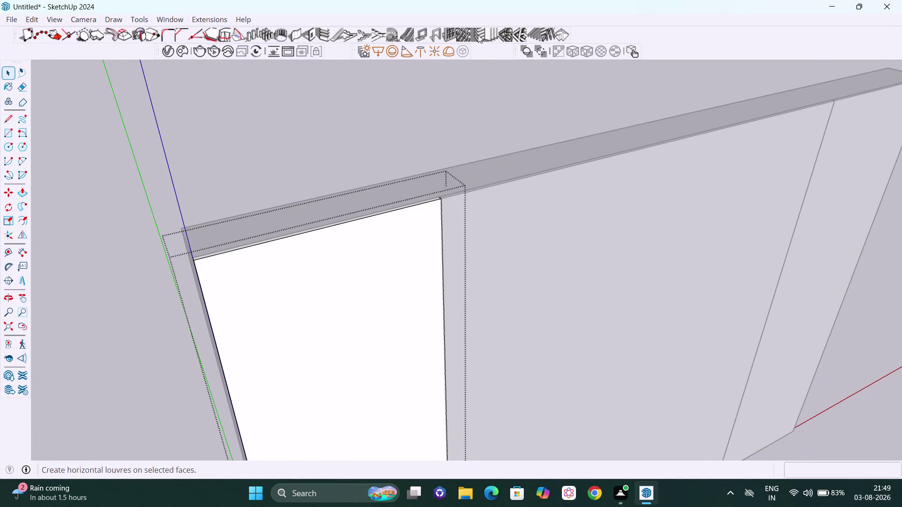
Regenerate vertical louvres on the left section face at 25 spacing.
click(491, 32)
click(195, 222)
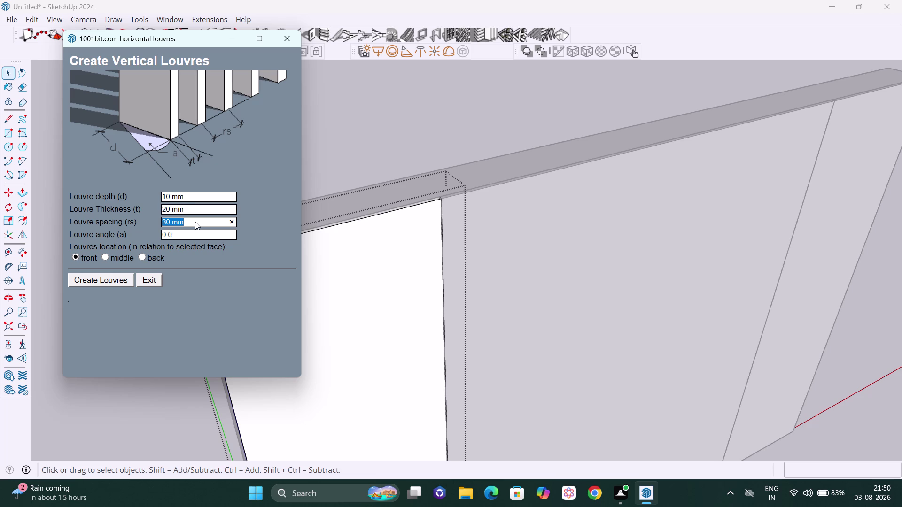
text(2)
text(5)
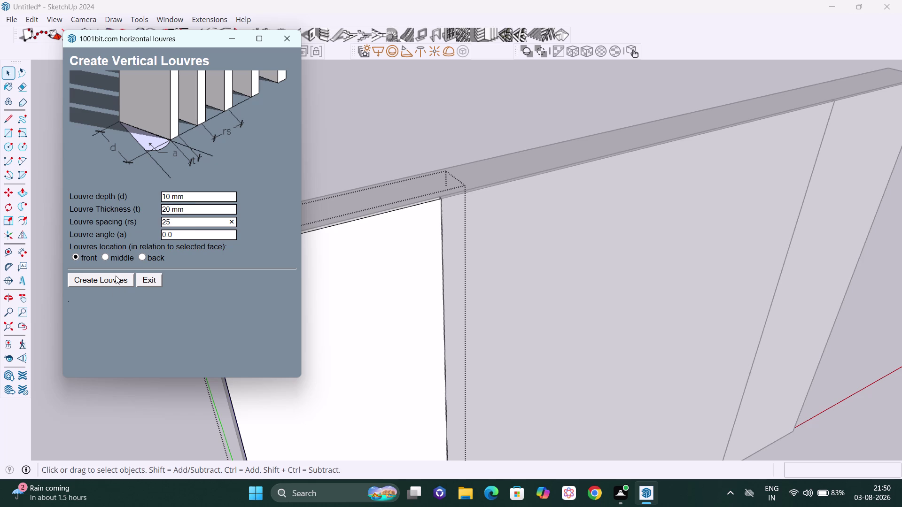
click(115, 284)
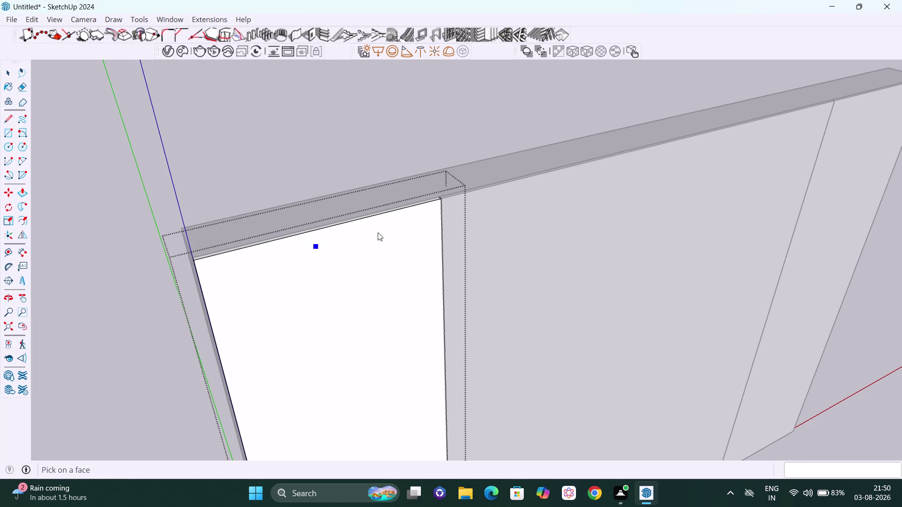
scroll(up, 3)
scroll(up, 3)
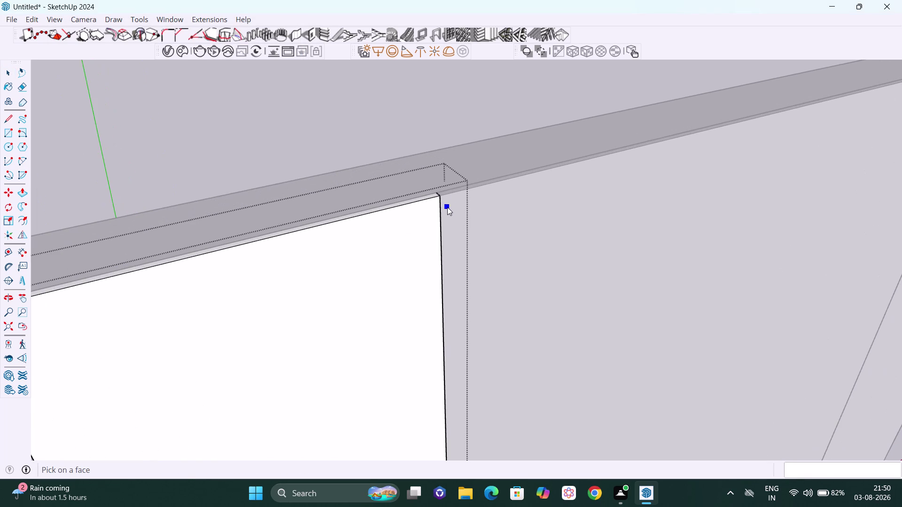
middle_drag(447, 207, 276, 266)
scroll(down, 3)
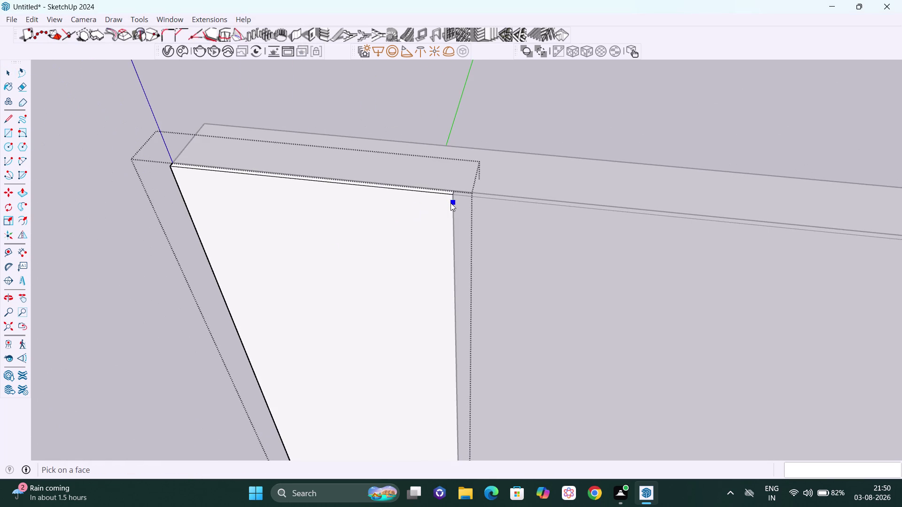
middle_drag(450, 203, 363, 210)
scroll(up, 3)
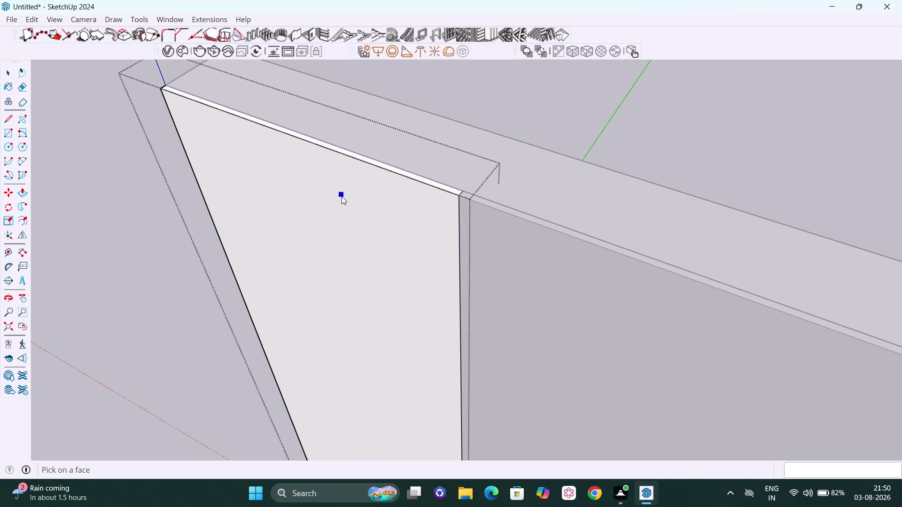
click(341, 197)
Zoom in on the last batten's top corner and pick the Tape Measure tool.
scroll(down, 3)
middle_click(490, 198)
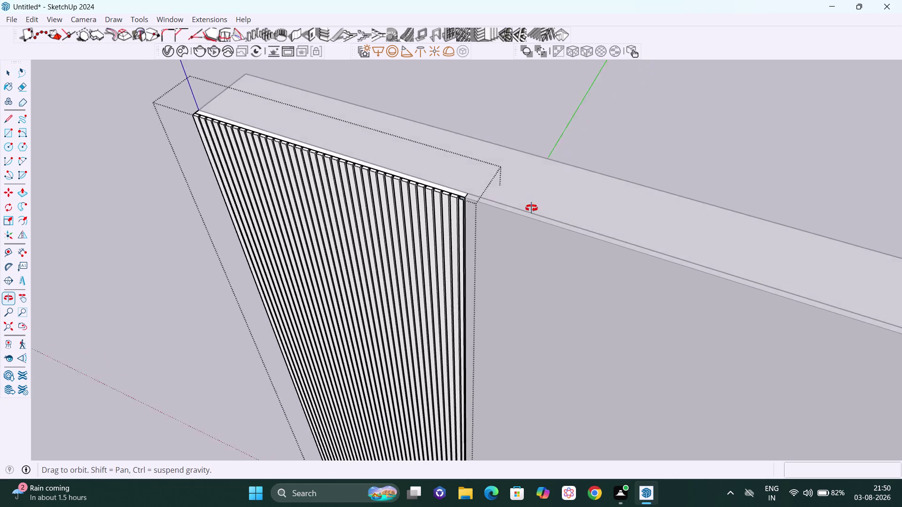
scroll(up, 3)
scroll(up, 3)
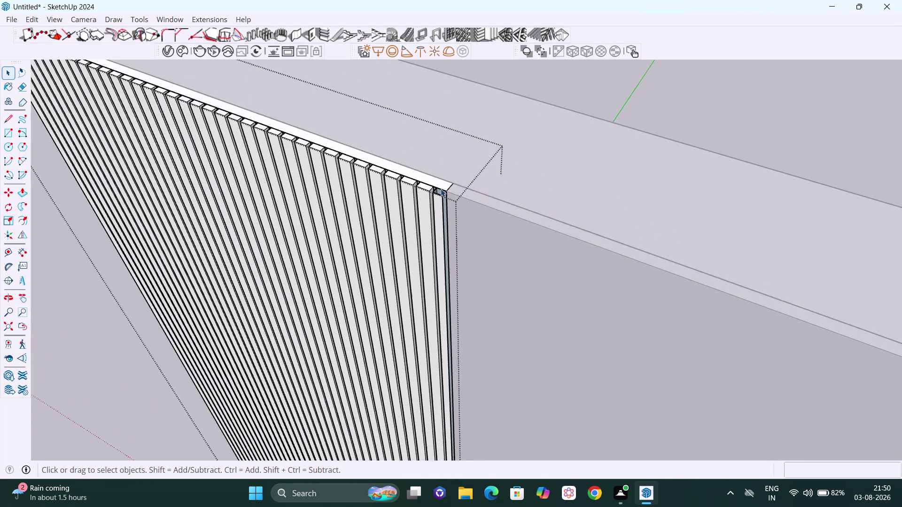
middle_drag(436, 194, 457, 228)
scroll(up, 3)
scroll(up, 3)
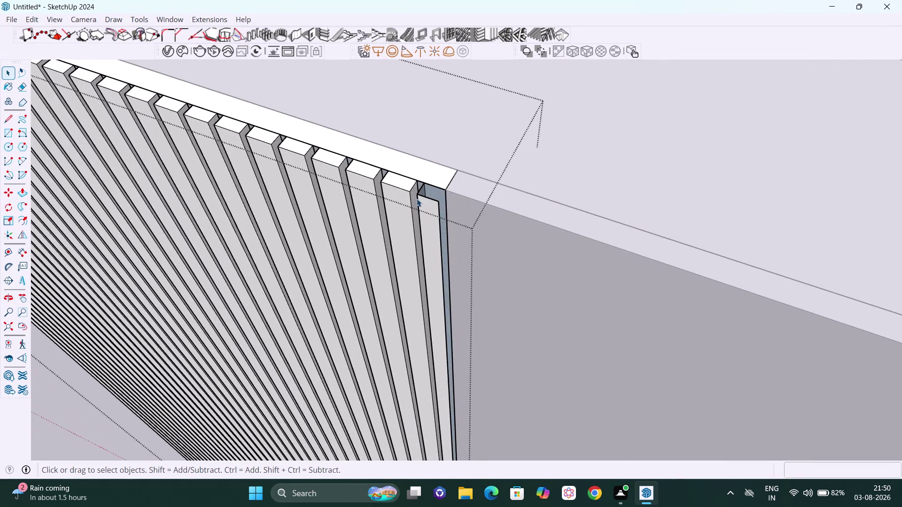
middle_drag(416, 203, 543, 235)
scroll(up, 3)
scroll(up, 3)
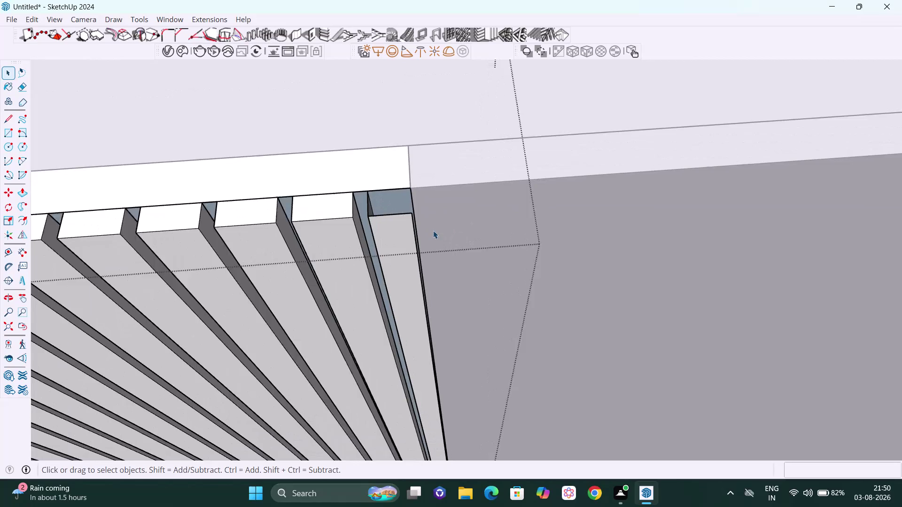
scroll(up, 3)
middle_drag(424, 242, 425, 246)
scroll(up, 3)
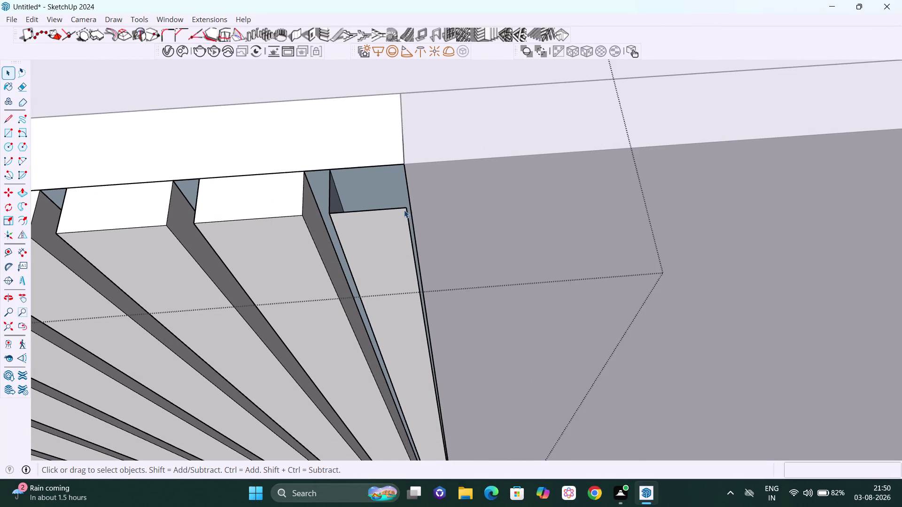
scroll(up, 3)
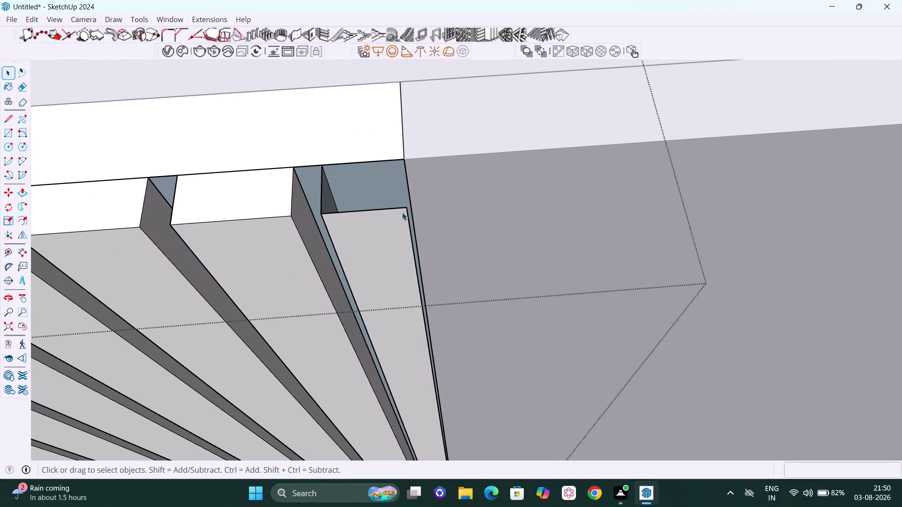
key(t)
scroll(up, 3)
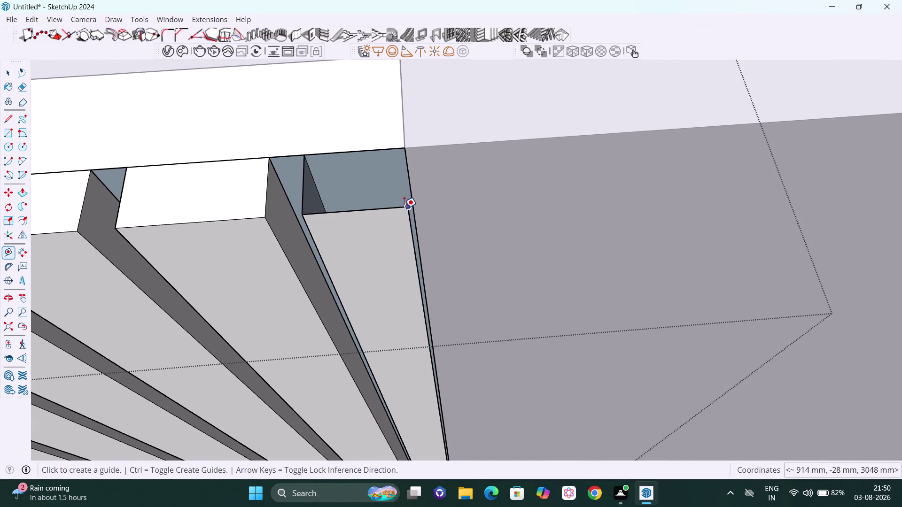
Measure the roughly 14 mm gap beside the last batten.
click(404, 209)
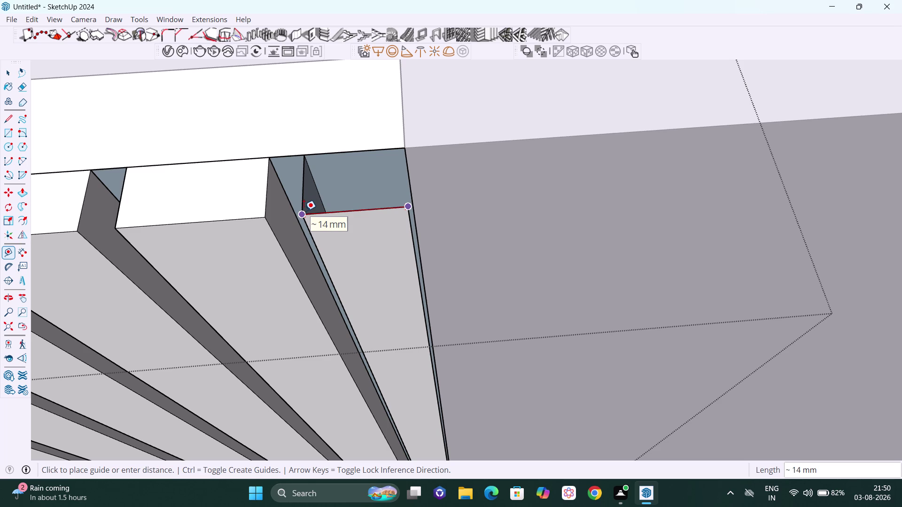
key(space)
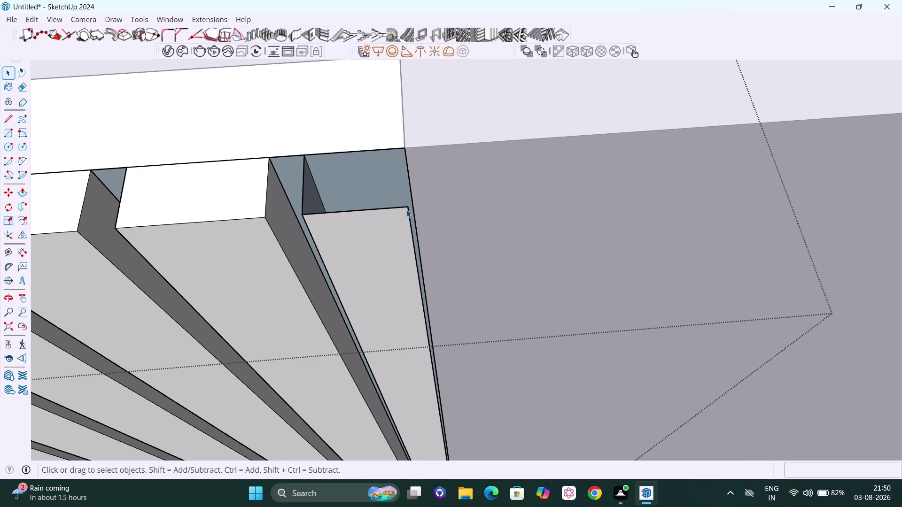
scroll(down, 3)
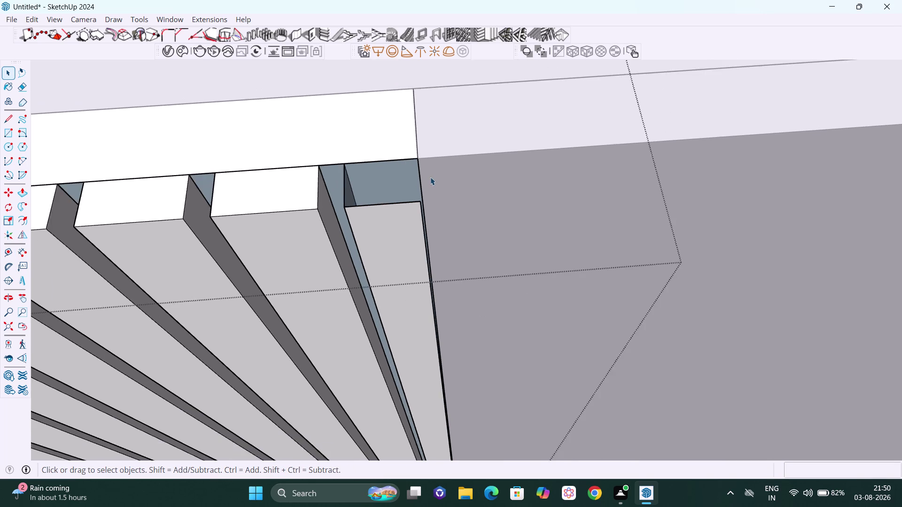
scroll(down, 3)
scroll(down, 3)
middle_drag(421, 192, 412, 170)
scroll(up, 3)
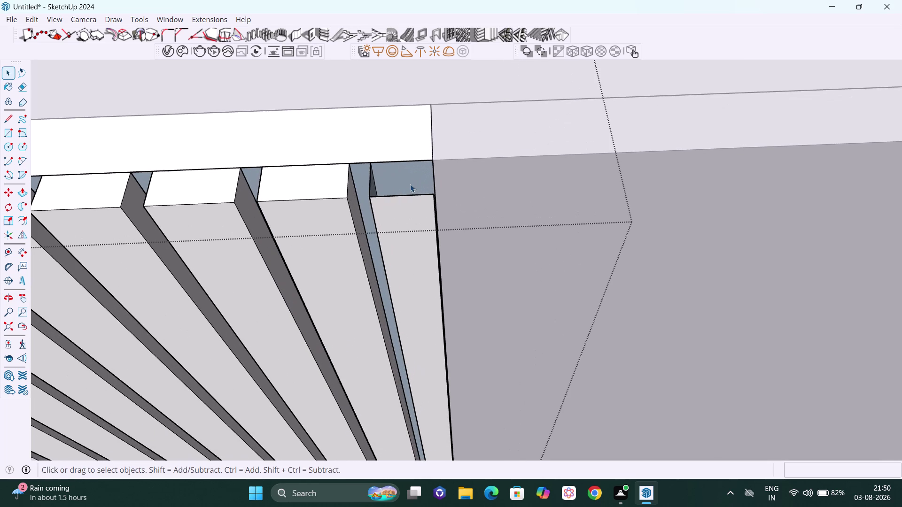
Try selecting the last batten's side face and the battened group.
click(358, 171)
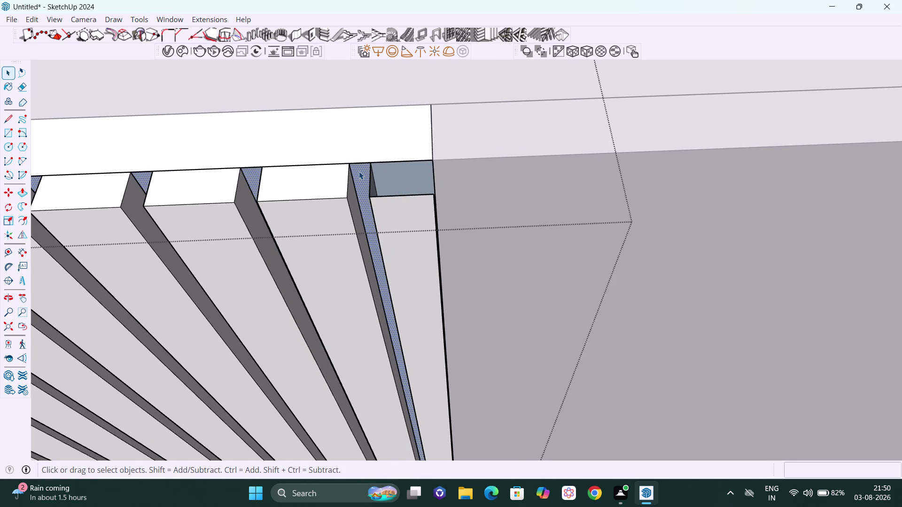
scroll(down, 3)
click(380, 170)
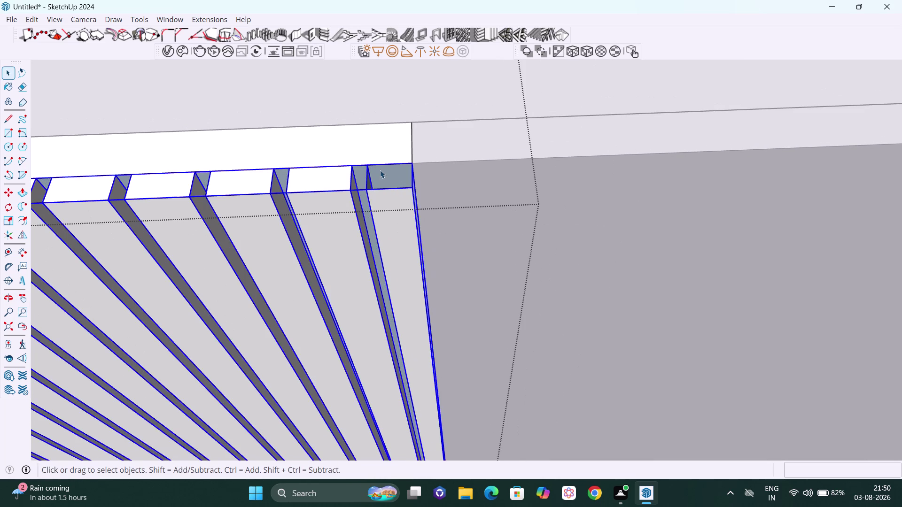
click(352, 174)
click(358, 172)
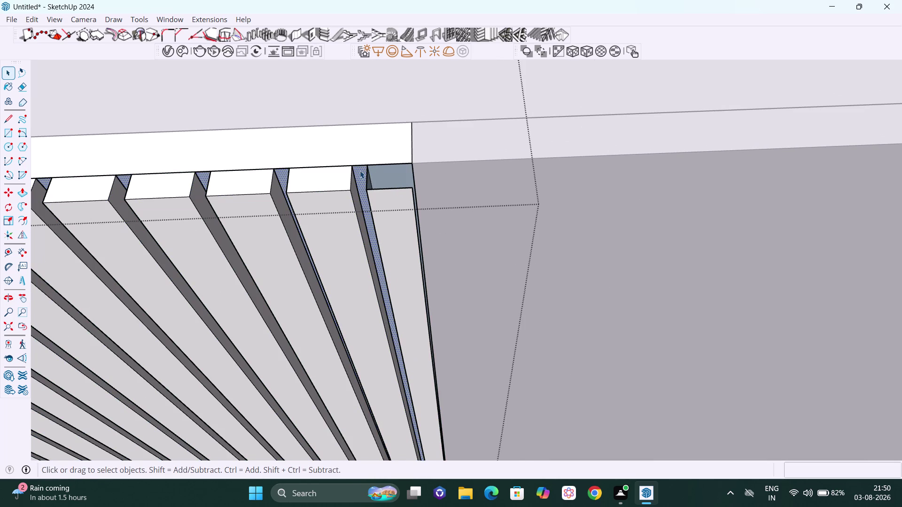
click(390, 217)
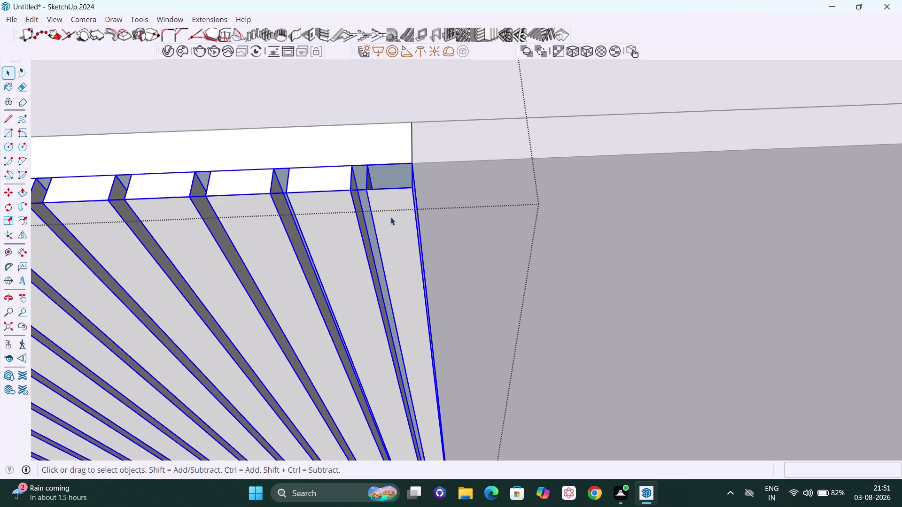
click(588, 87)
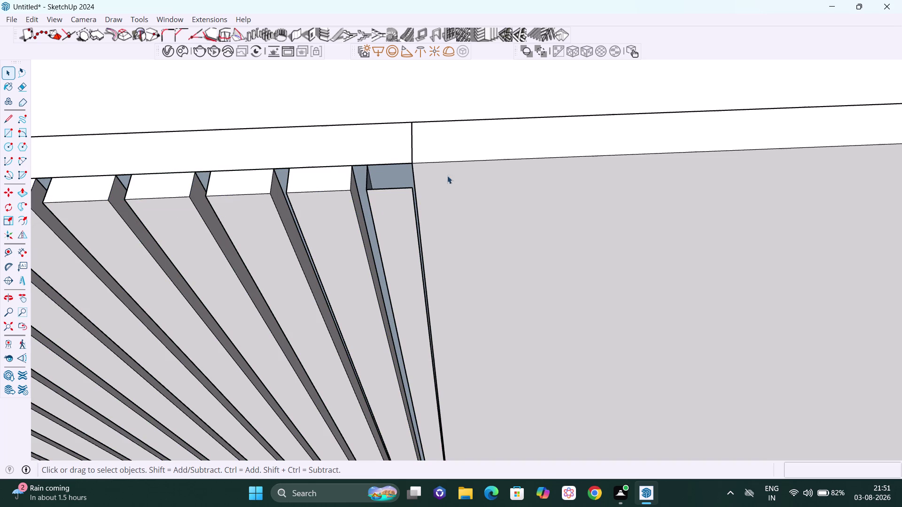
click(361, 170)
click(359, 173)
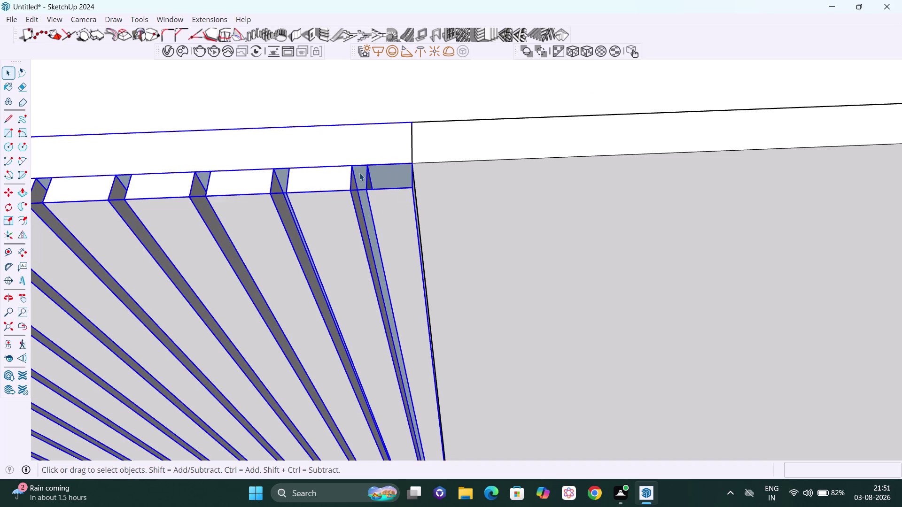
Inside the batten group, select the last batten's side face and show its context menu.
double_click(360, 173)
click(359, 172)
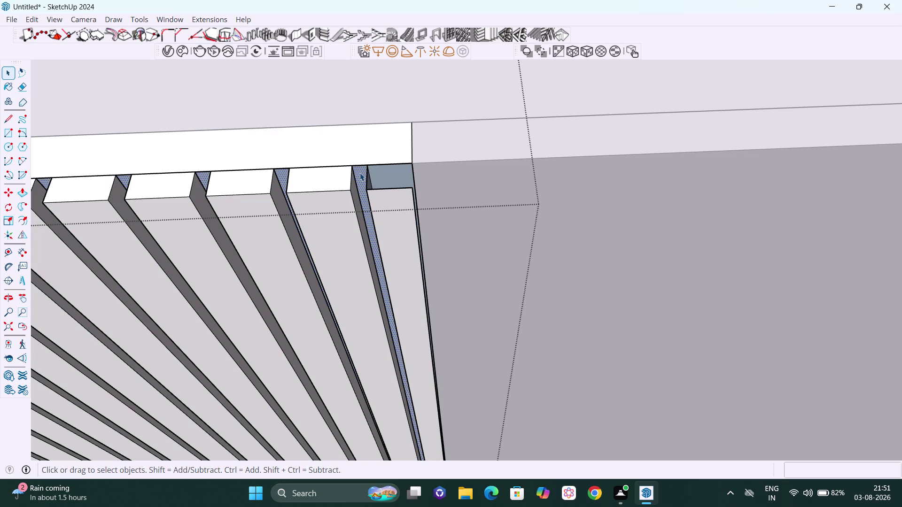
right_click(360, 172)
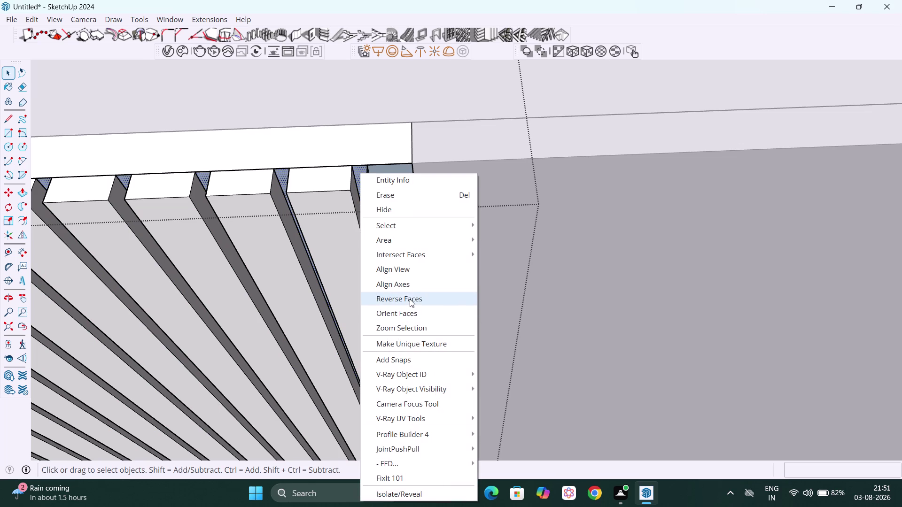
Reverse the selected batten faces and exit the group.
click(410, 299)
click(657, 87)
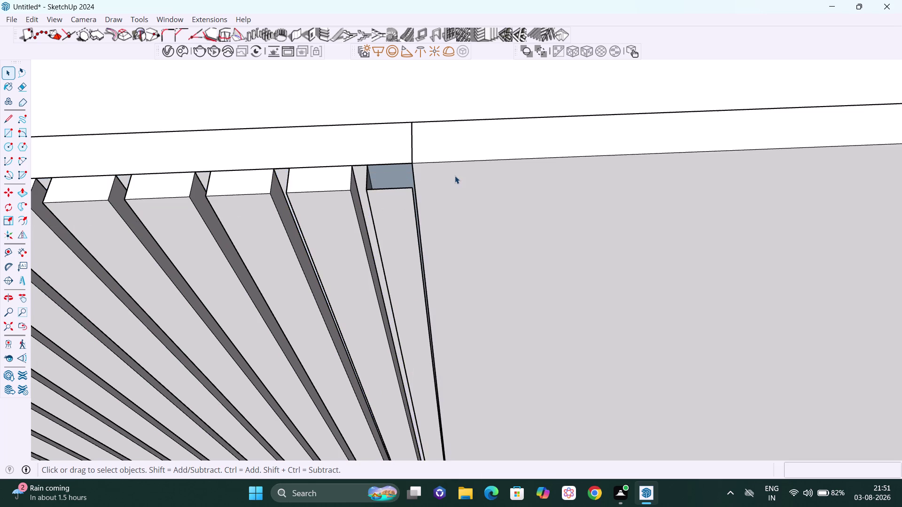
scroll(down, 3)
scroll(down, 3)
scroll(down, 3)
scroll(down, 3)
scroll(down, 3)
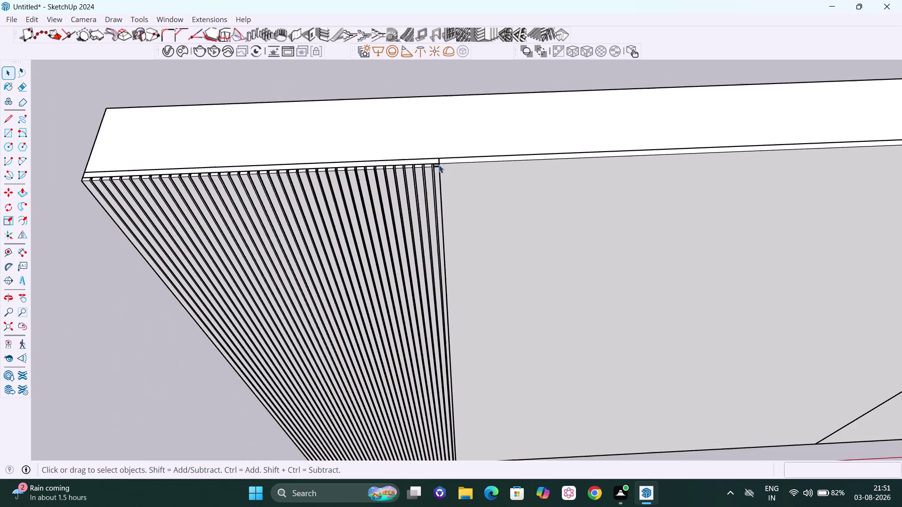
scroll(down, 3)
Orbit and zoom along the panel to check the battened section, then undo once.
middle_drag(325, 177, 725, 105)
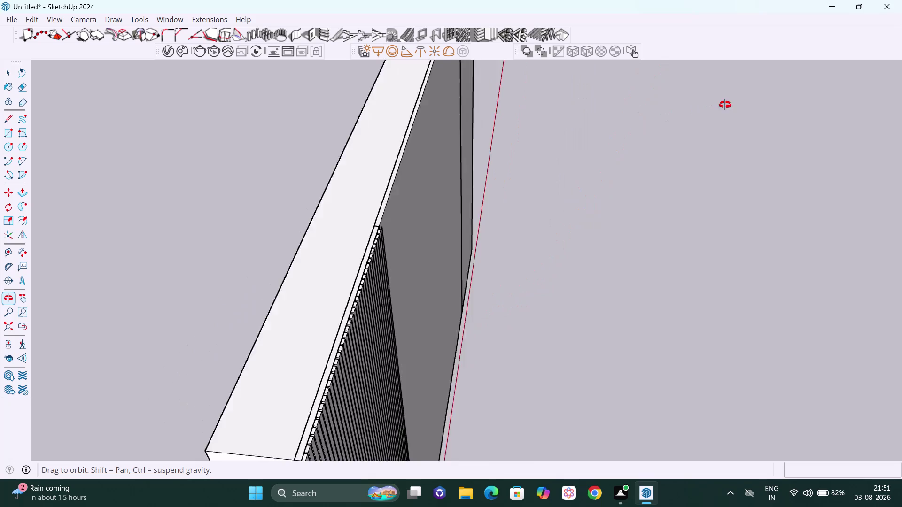
middle_drag(725, 105, 373, 140)
scroll(up, 3)
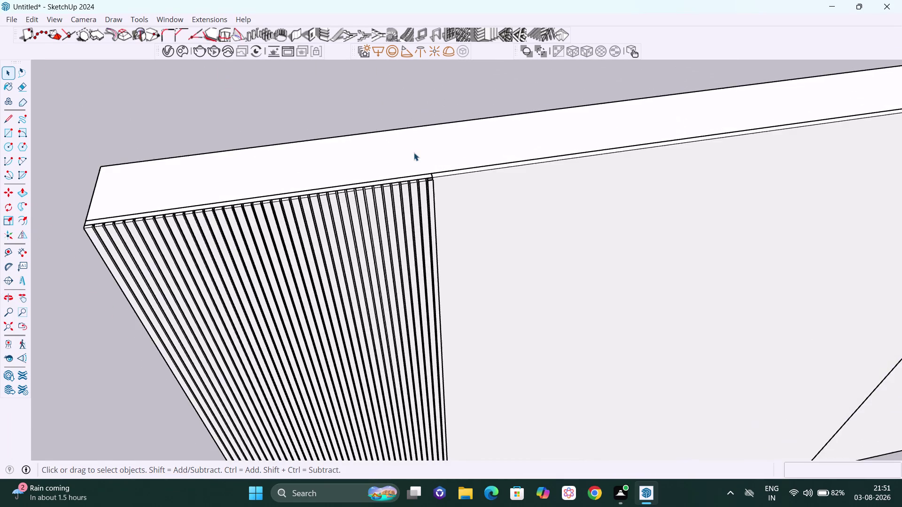
scroll(up, 3)
scroll(up, 3)
scroll(up, 3)
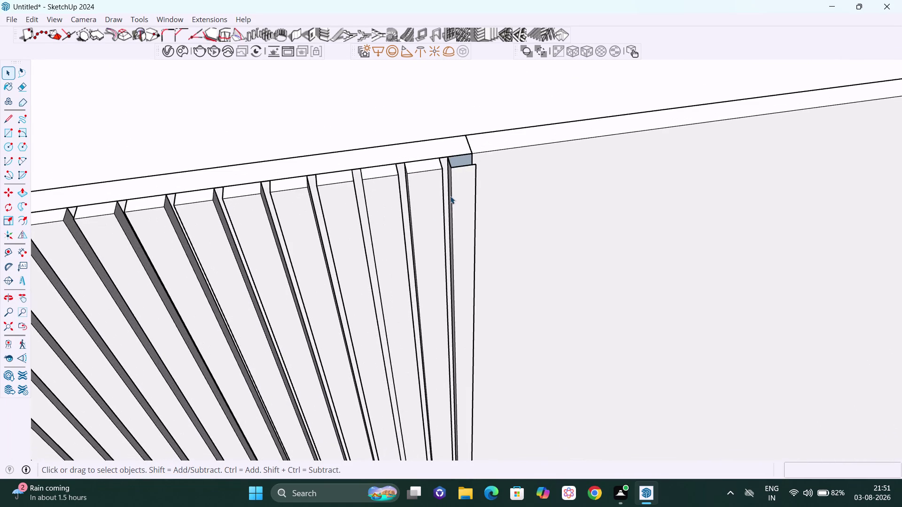
scroll(up, 3)
scroll(up, 3)
scroll(down, 3)
scroll(down, 3)
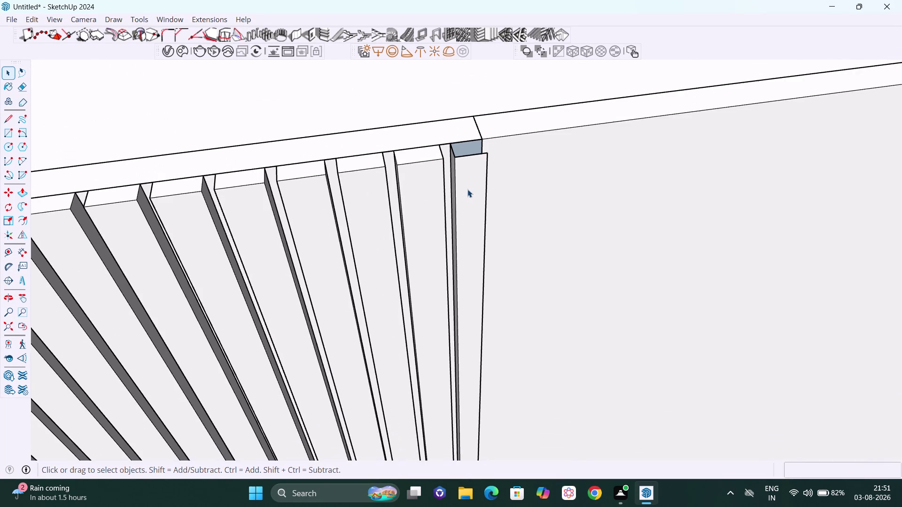
scroll(down, 3)
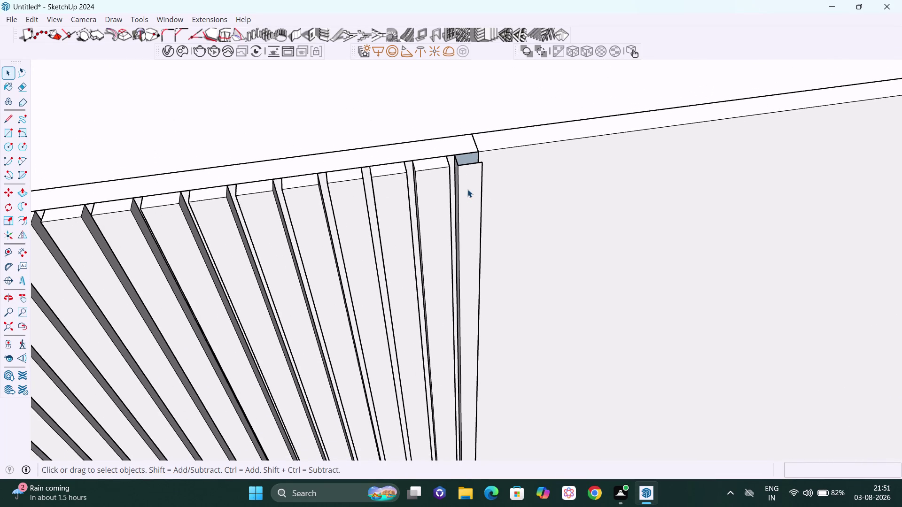
key(ctrl+z)
Undo several steps so the battened section is no longer shown.
key(ctrl+z)
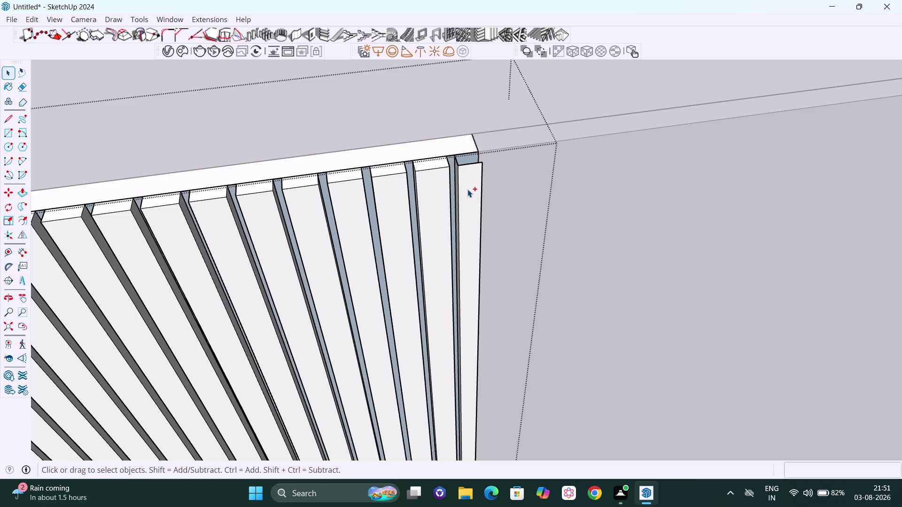
key(ctrl+z)
key(ctrl+z)
key(ctrl+z)
key(ctrl+z)
scroll(down, 3)
scroll(down, 3)
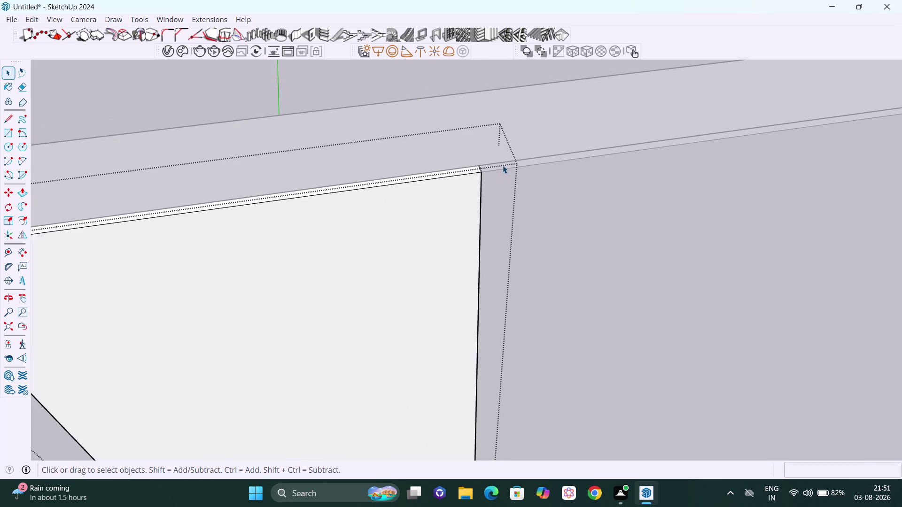
scroll(down, 3)
scroll(down, 3)
scroll(down, 3)
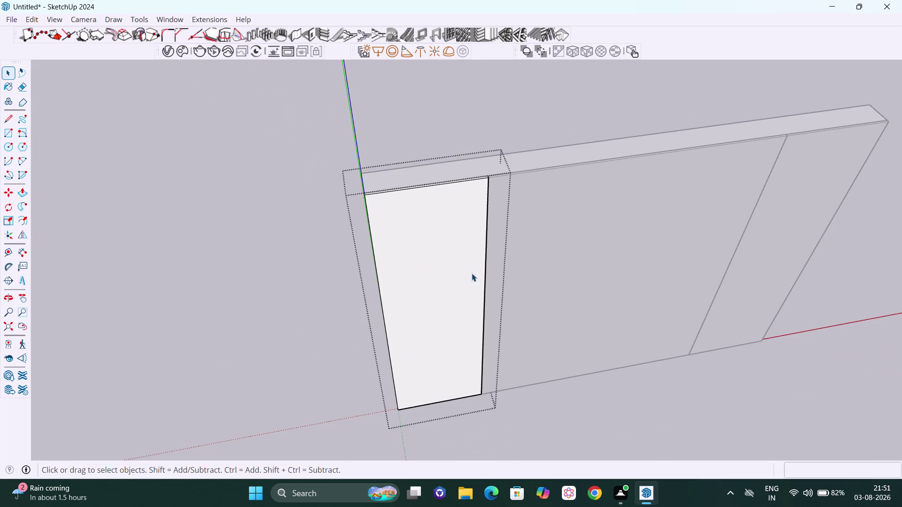
Pan and orbit toward the bottom corner of the plain side section.
key(h)
drag(491, 277, 512, 186)
middle_drag(483, 267, 524, 153)
scroll(up, 3)
scroll(up, 3)
middle_drag(431, 332, 480, 317)
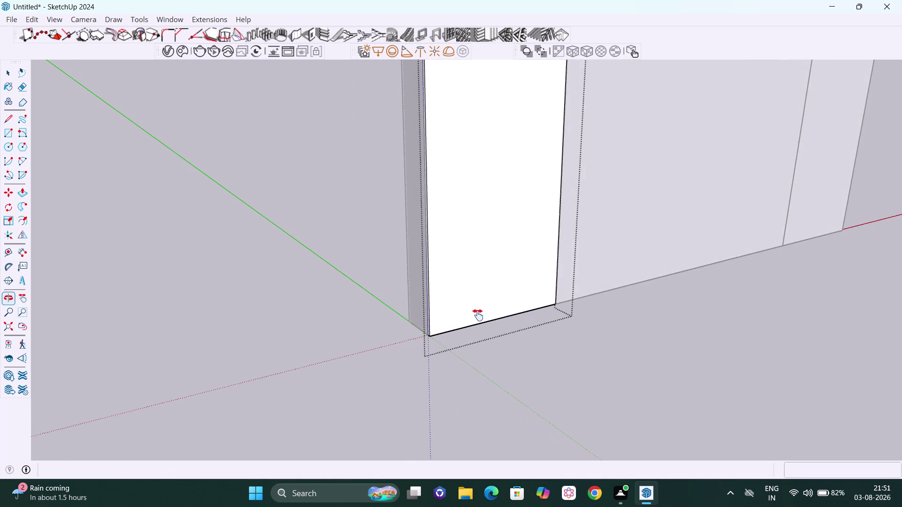
Draw a 20 × 3000 rectangle from the bottom-left corner of the plain side face.
scroll(up, 3)
middle_drag(462, 308, 445, 287)
scroll(up, 3)
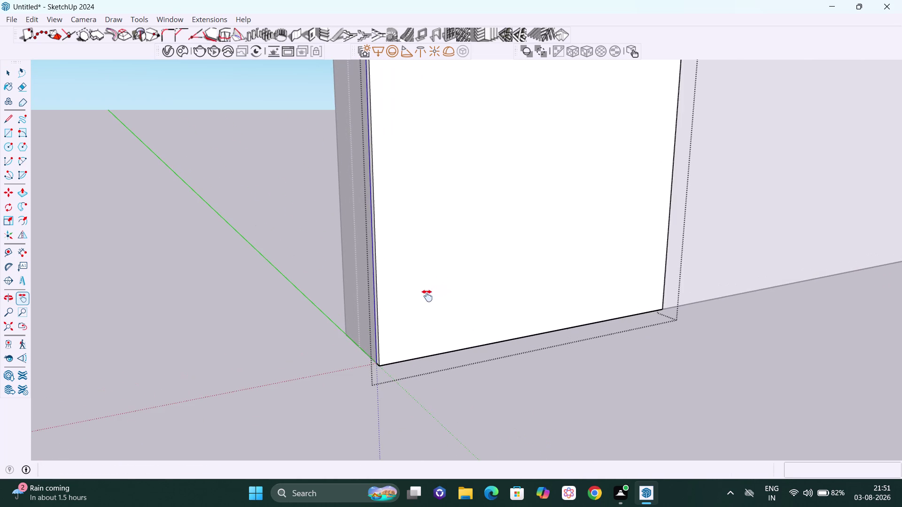
key(r)
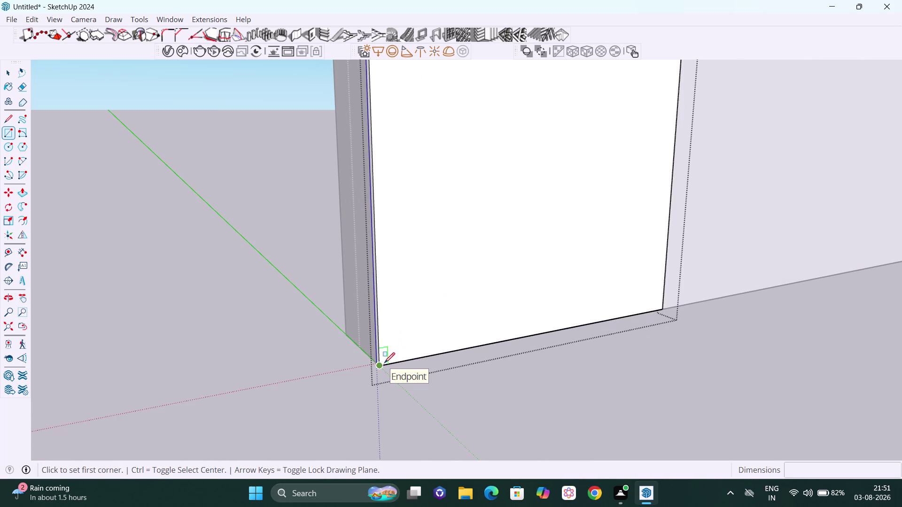
click(384, 364)
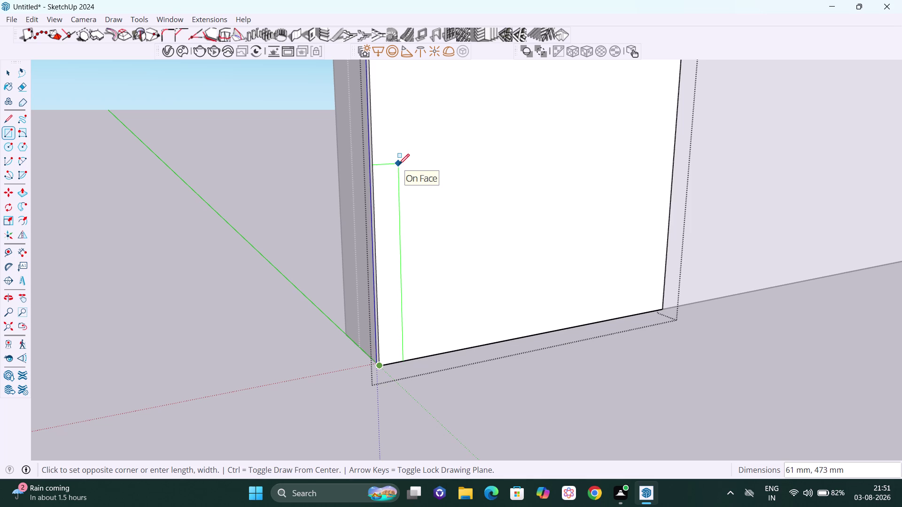
text(2)
text(0)
text(,)
text(3000)
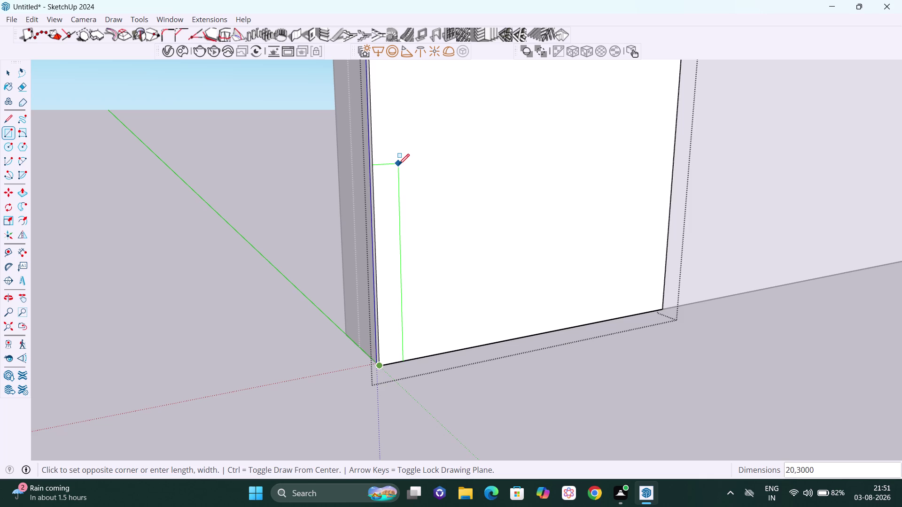
key(Return)
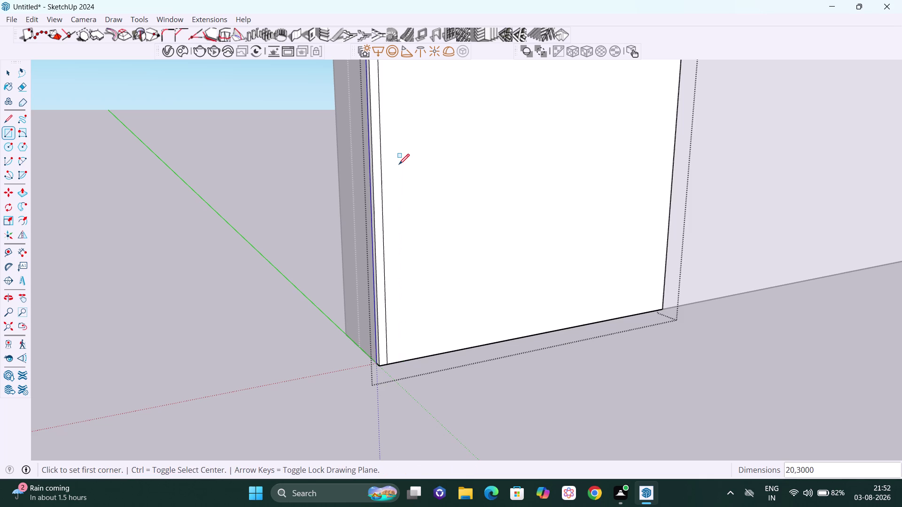
Pan and orbit to the top-left inner corner of the side section.
scroll(down, 3)
scroll(down, 3)
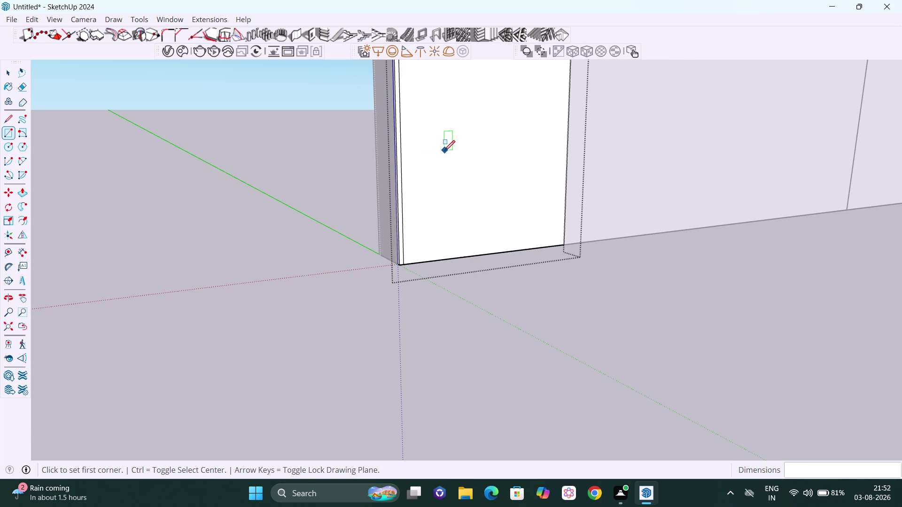
key(h)
drag(451, 133, 441, 372)
drag(454, 223, 471, 335)
drag(475, 201, 469, 332)
drag(478, 190, 475, 340)
scroll(down, 3)
middle_drag(485, 287, 503, 301)
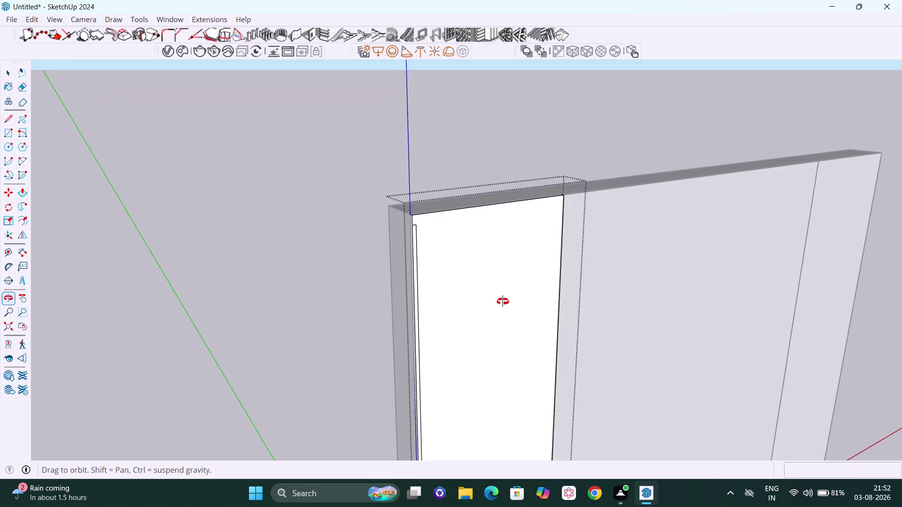
middle_drag(502, 301, 553, 301)
scroll(up, 3)
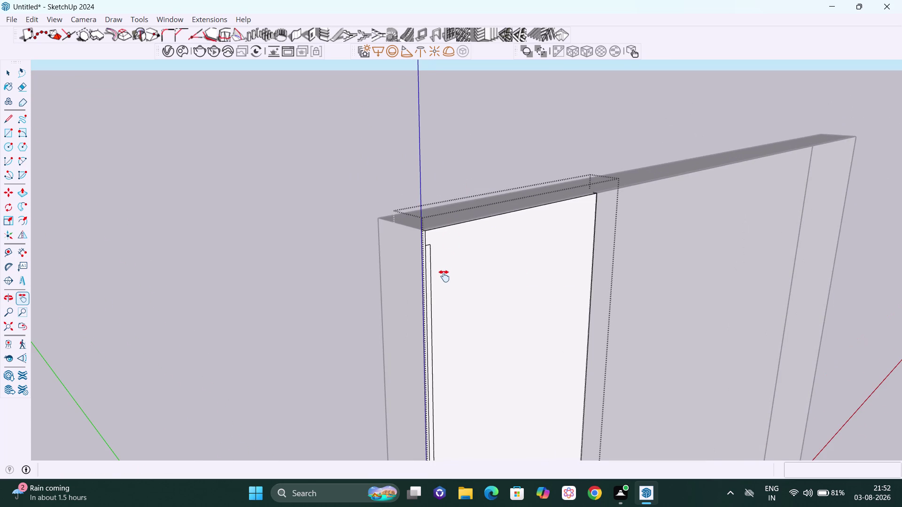
key(ctrl+z)
middle_drag(449, 260, 387, 250)
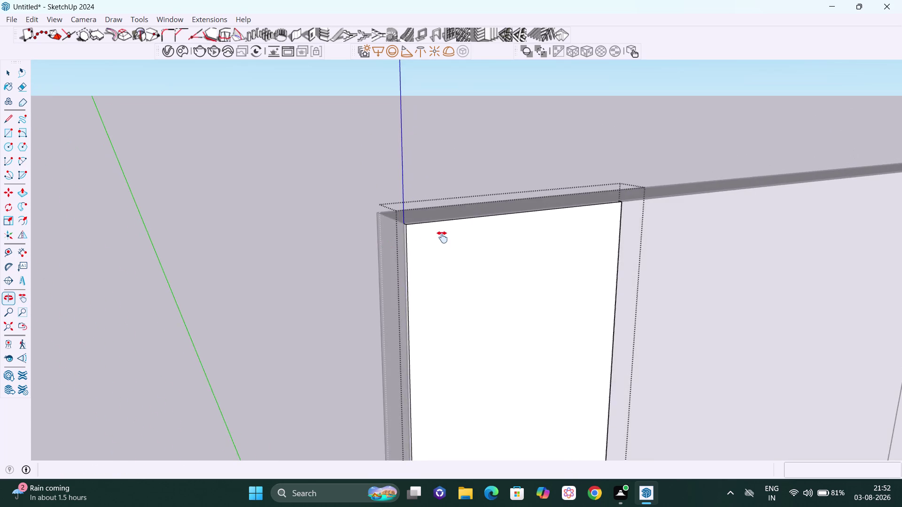
scroll(up, 3)
middle_drag(442, 246, 414, 248)
Draw a 20 × 3000 rectangle from the inner top-left corner.
key(r)
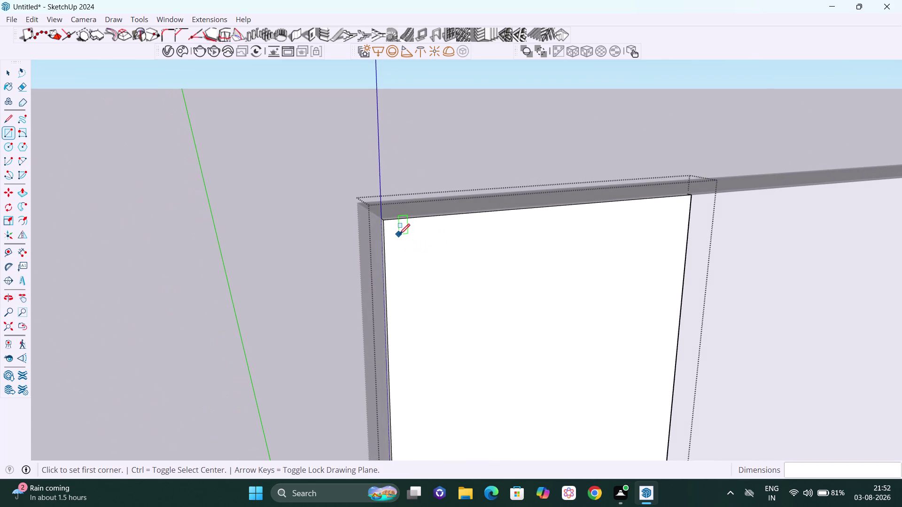
click(388, 219)
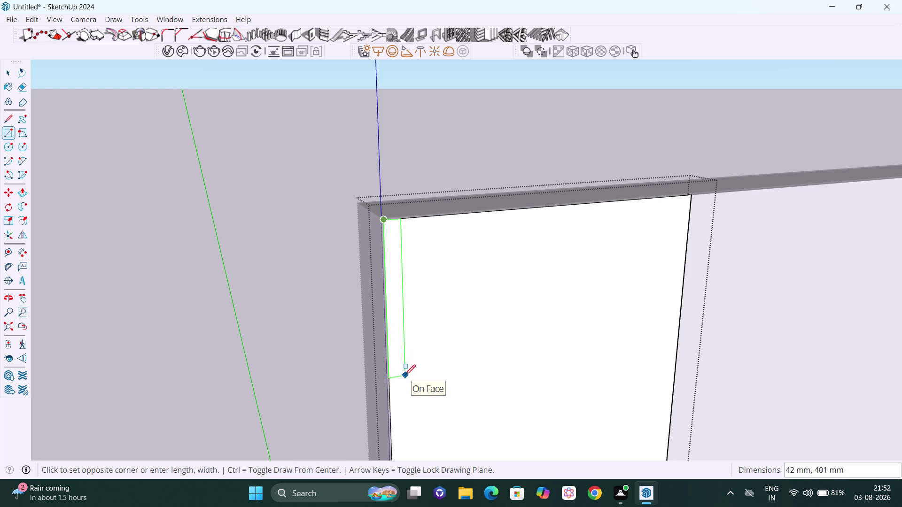
text(20)
text(,3000)
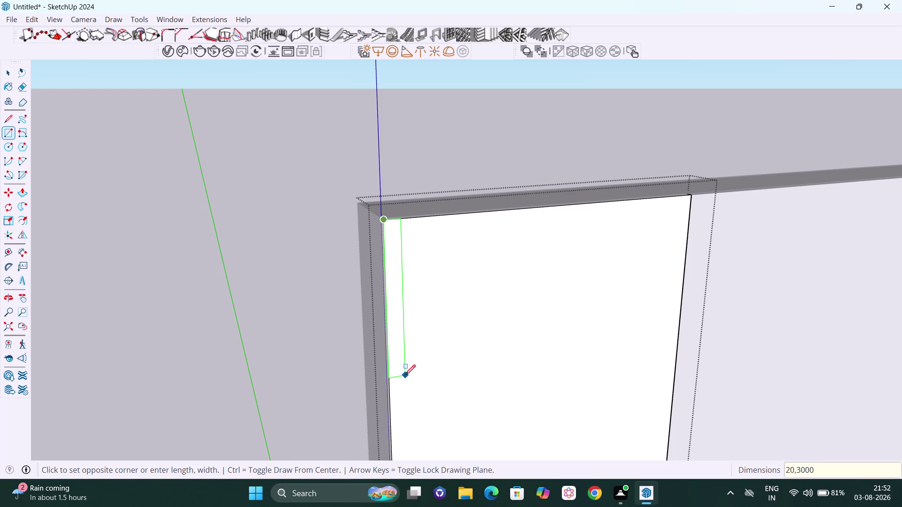
key(Return)
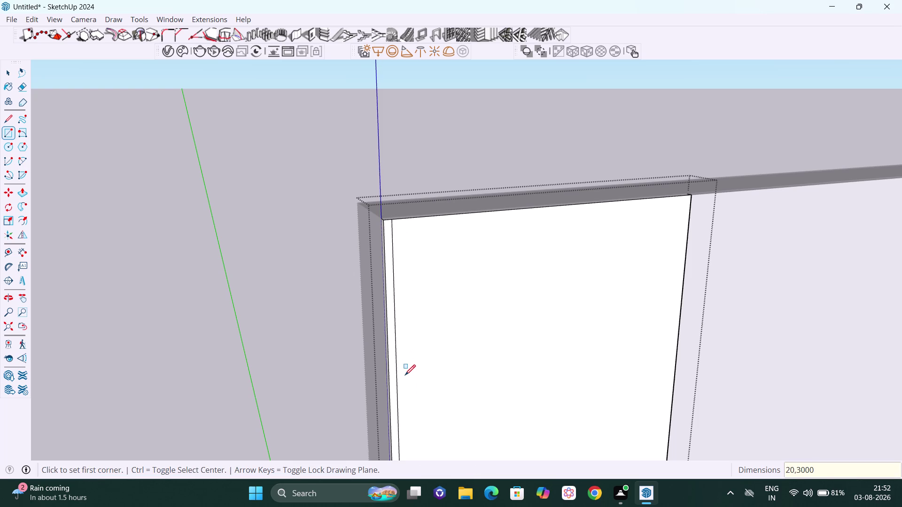
key(h)
drag(510, 397, 529, 107)
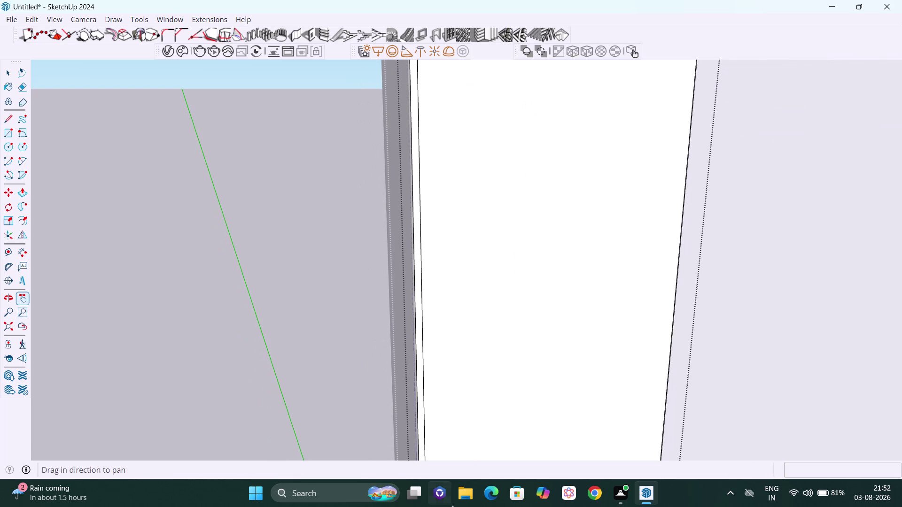
drag(454, 492, 485, 318)
drag(493, 364, 522, 202)
scroll(down, 3)
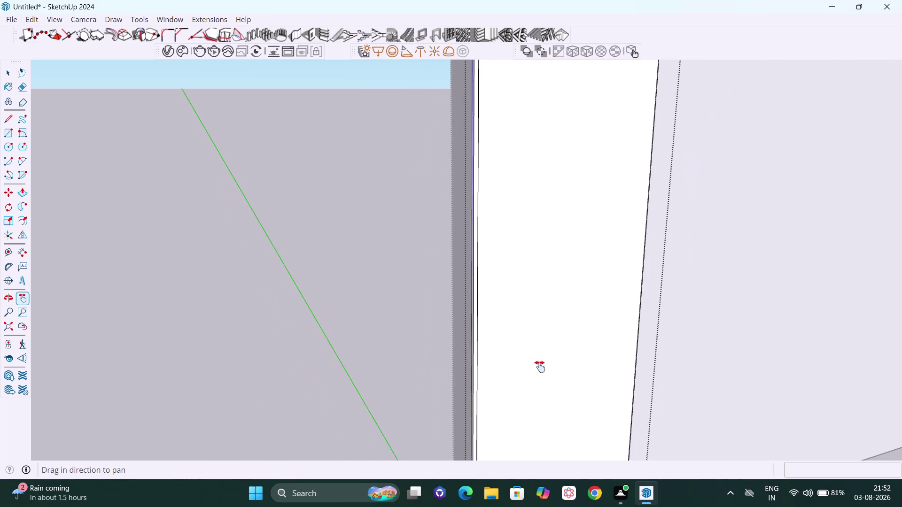
drag(540, 379, 552, 207)
drag(547, 315, 509, 266)
scroll(up, 3)
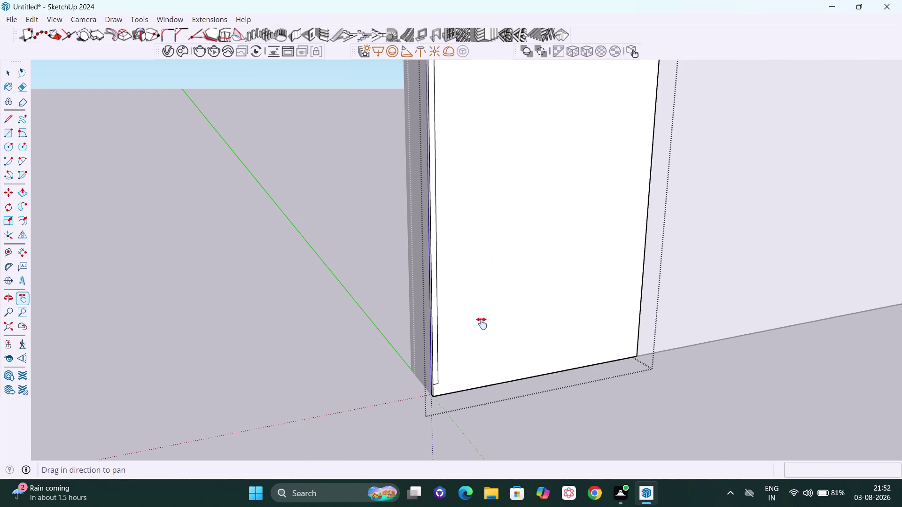
middle_drag(477, 377, 471, 196)
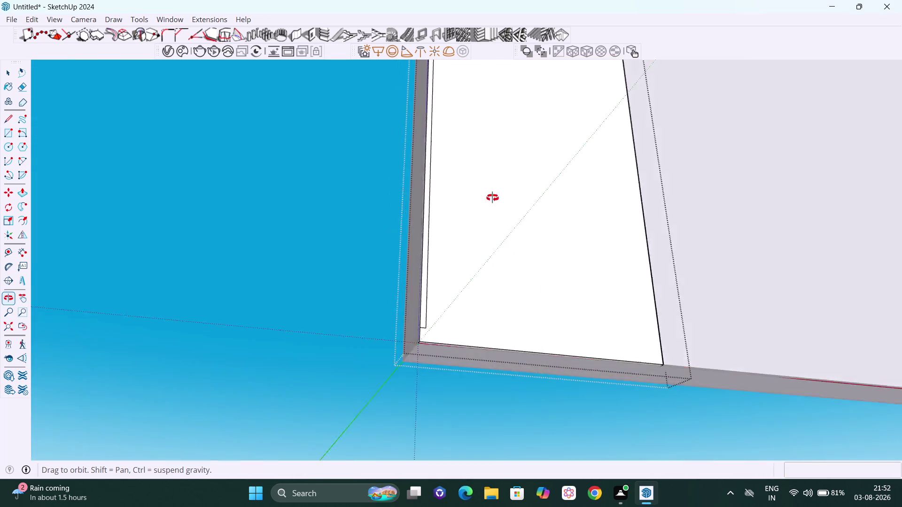
middle_drag(470, 196, 520, 257)
scroll(up, 3)
scroll(up, 3)
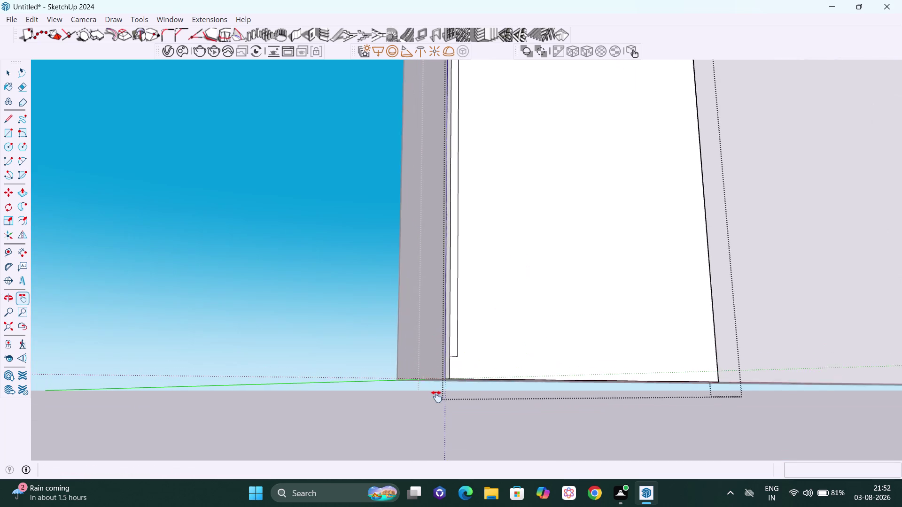
scroll(up, 3)
middle_drag(464, 386, 521, 386)
scroll(down, 3)
scroll(down, 3)
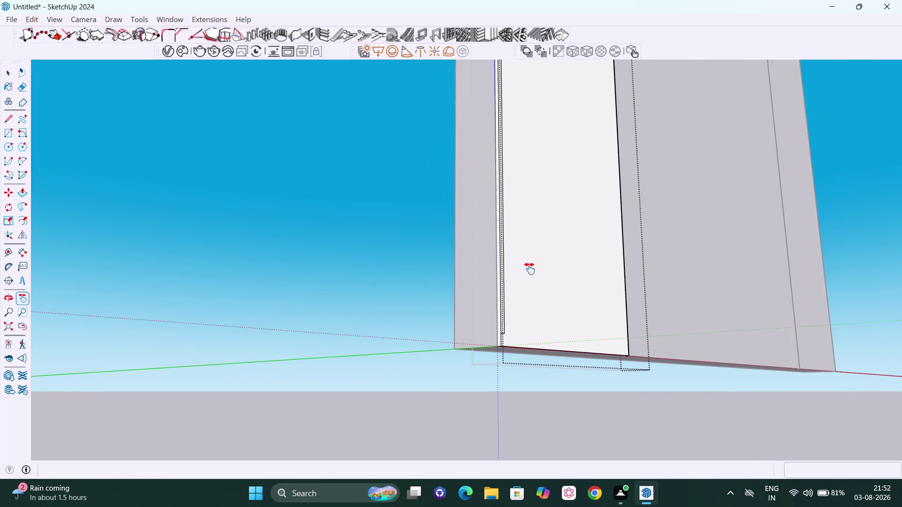
drag(531, 266, 563, 307)
scroll(up, 3)
key(space)
click(438, 341)
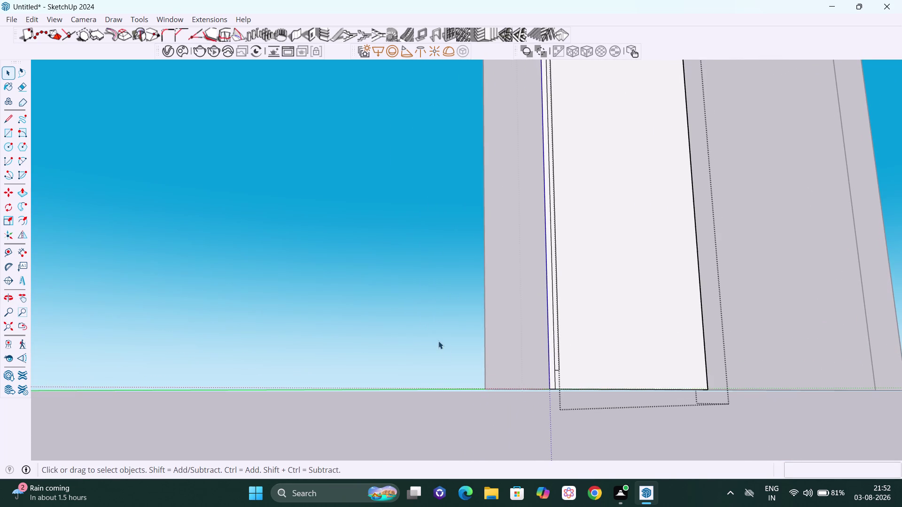
middle_drag(493, 374, 526, 412)
key(t)
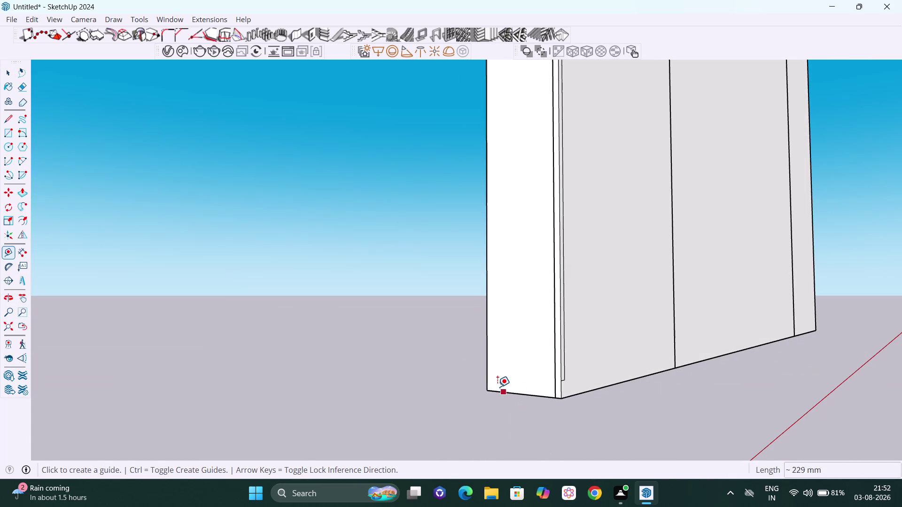
click(488, 391)
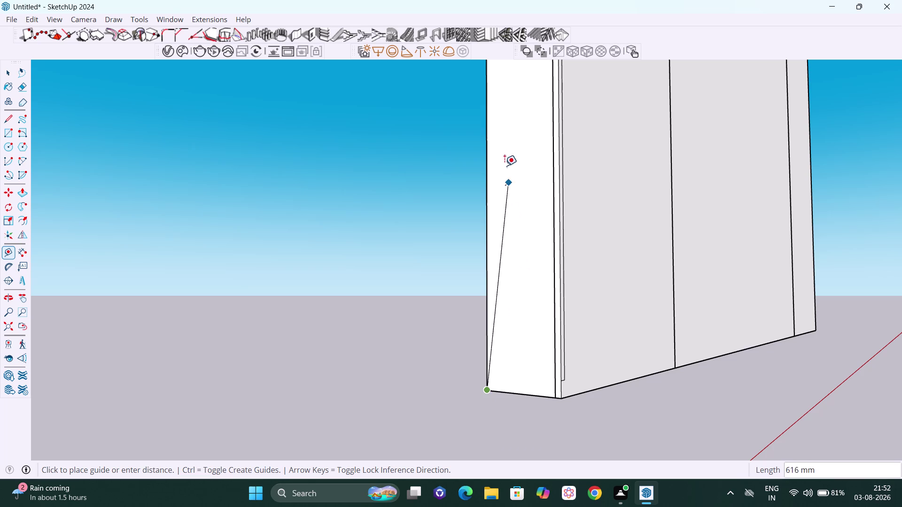
key(Up)
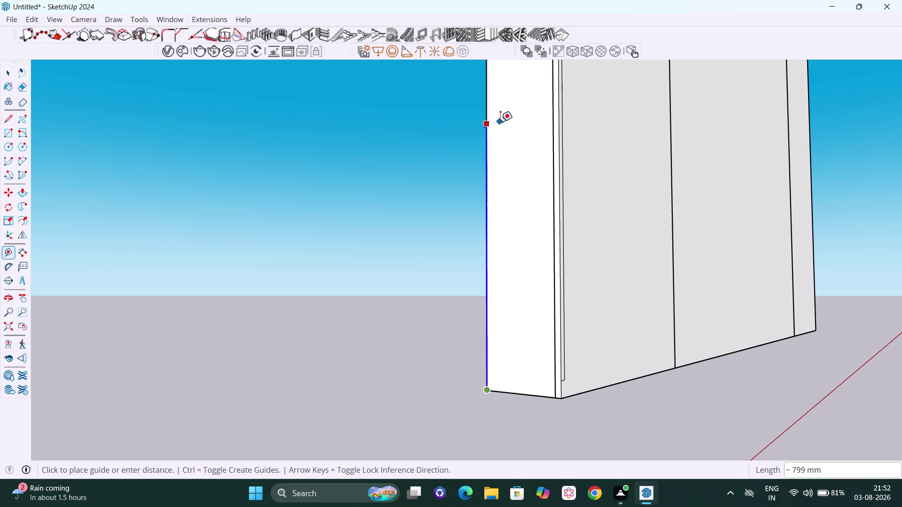
key(h)
drag(500, 122, 508, 240)
scroll(down, 3)
scroll(down, 3)
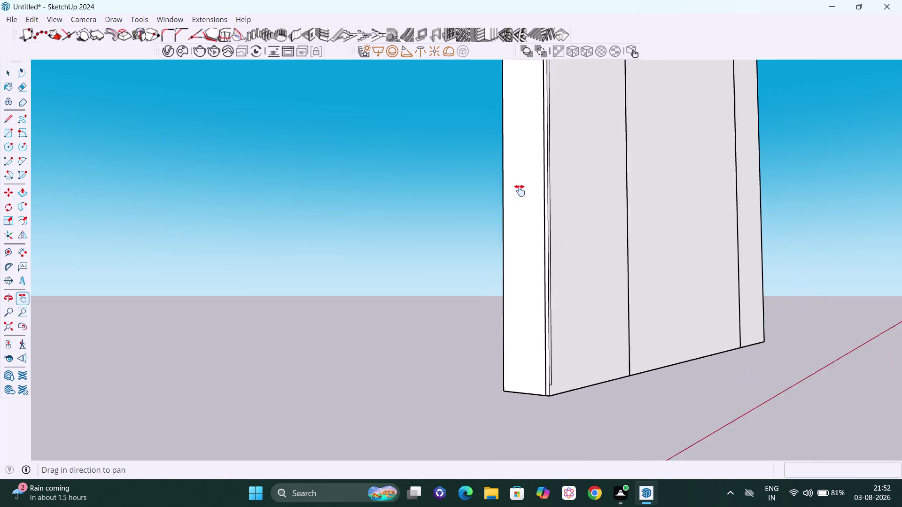
scroll(down, 3)
scroll(down, 3)
drag(524, 155, 533, 383)
scroll(up, 3)
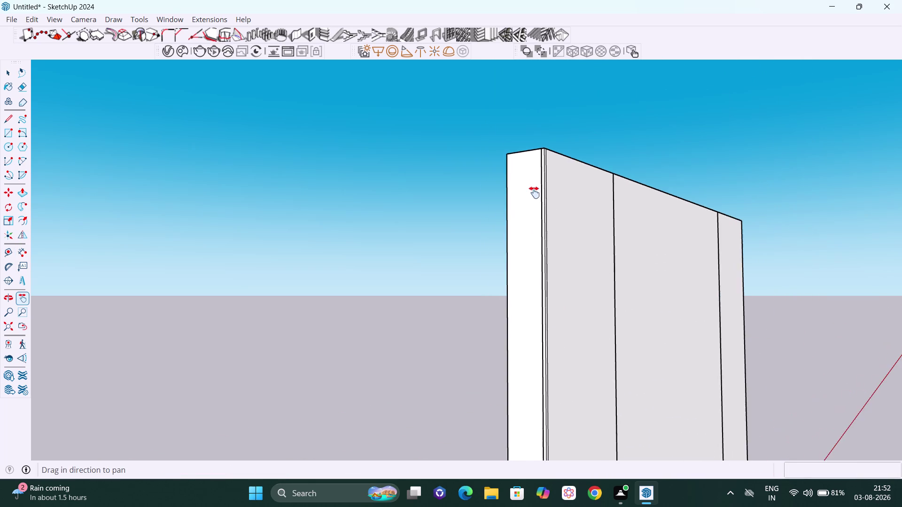
middle_drag(537, 188, 565, 274)
scroll(up, 3)
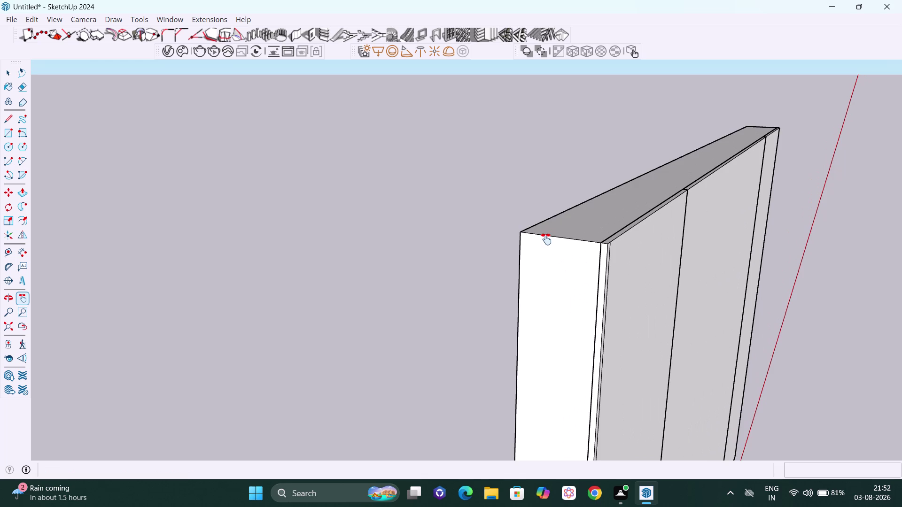
middle_drag(545, 239, 594, 274)
scroll(up, 3)
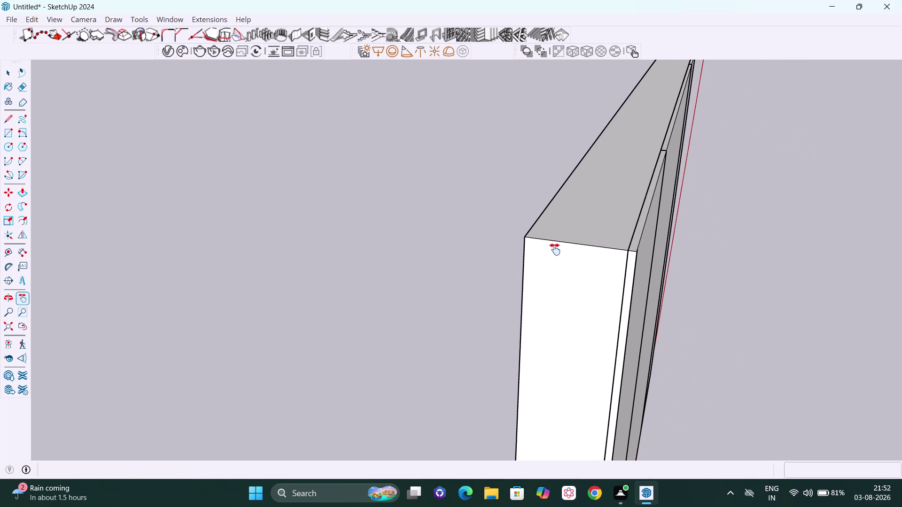
key(Escape)
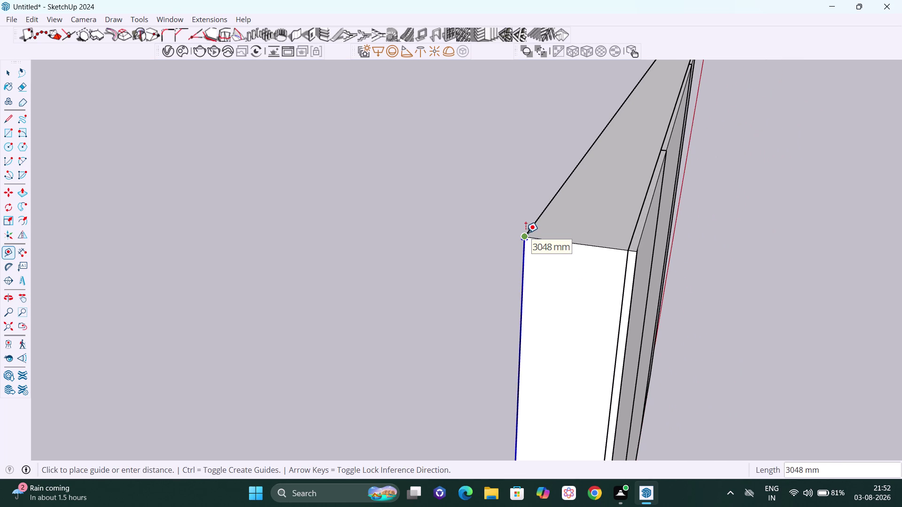
key(space)
scroll(down, 3)
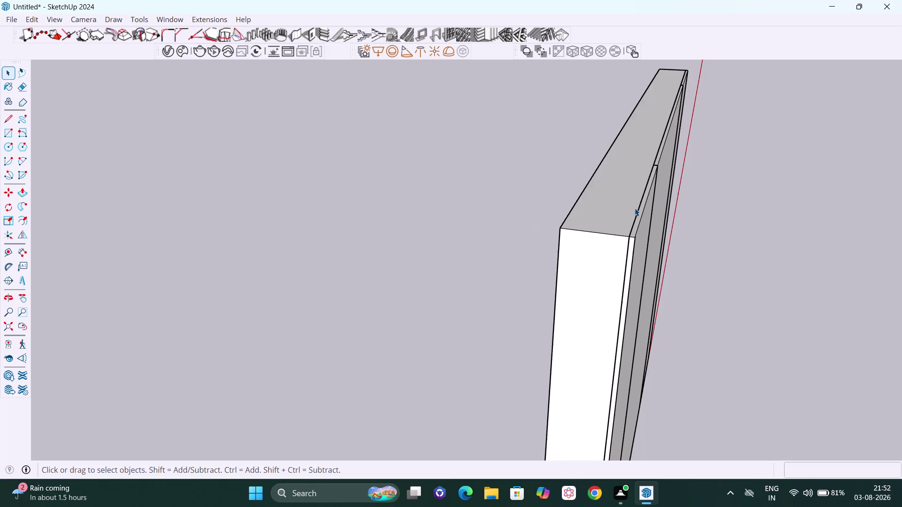
Push the panel's top face down by 48 mm.
scroll(down, 3)
middle_drag(667, 196, 526, 187)
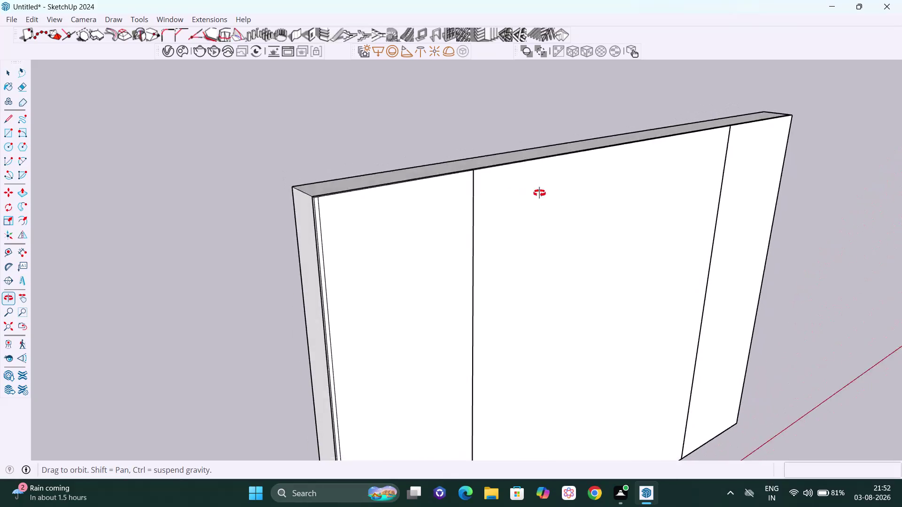
middle_drag(526, 187, 682, 219)
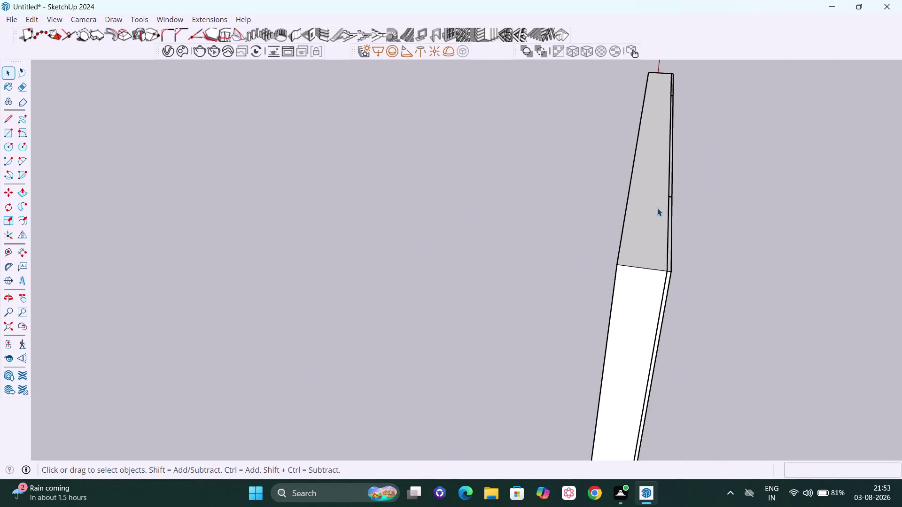
click(652, 212)
key(p)
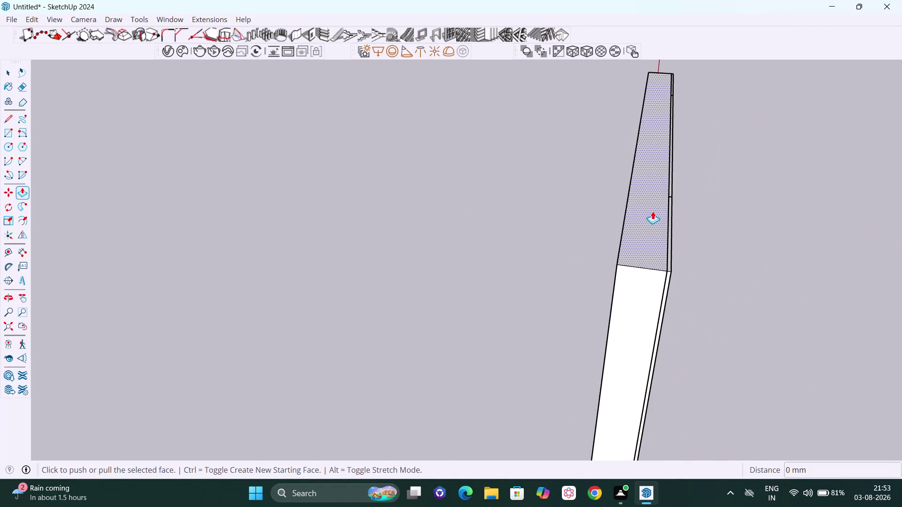
click(653, 211)
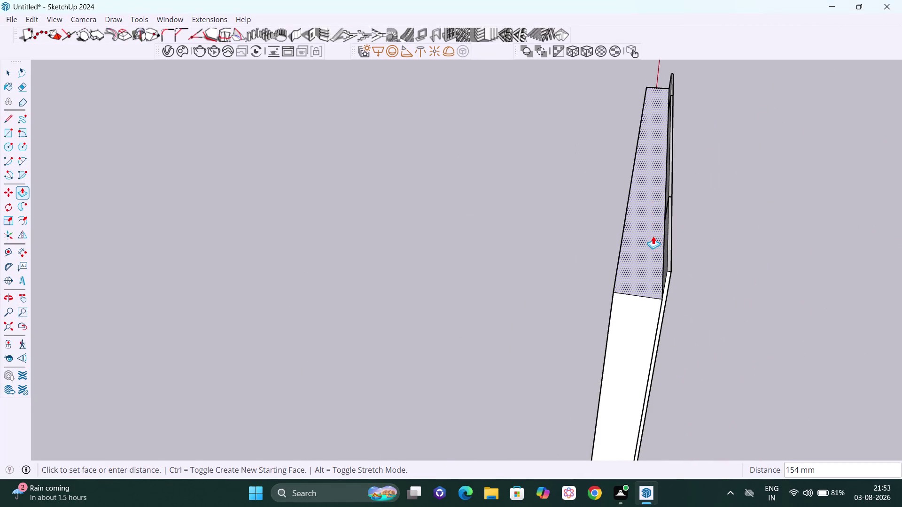
text(48)
key(Return)
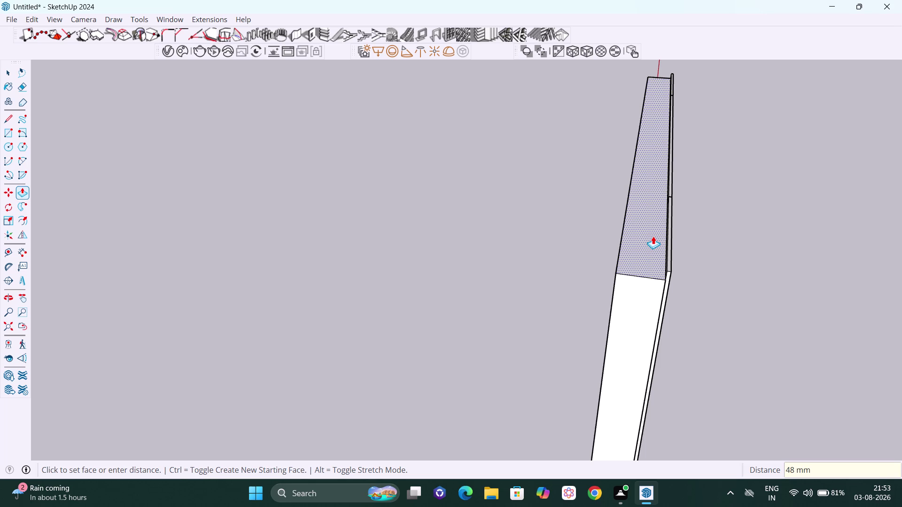
Zoom along the lowered top edge and open the edge piece for editing.
scroll(down, 3)
middle_drag(703, 259, 519, 272)
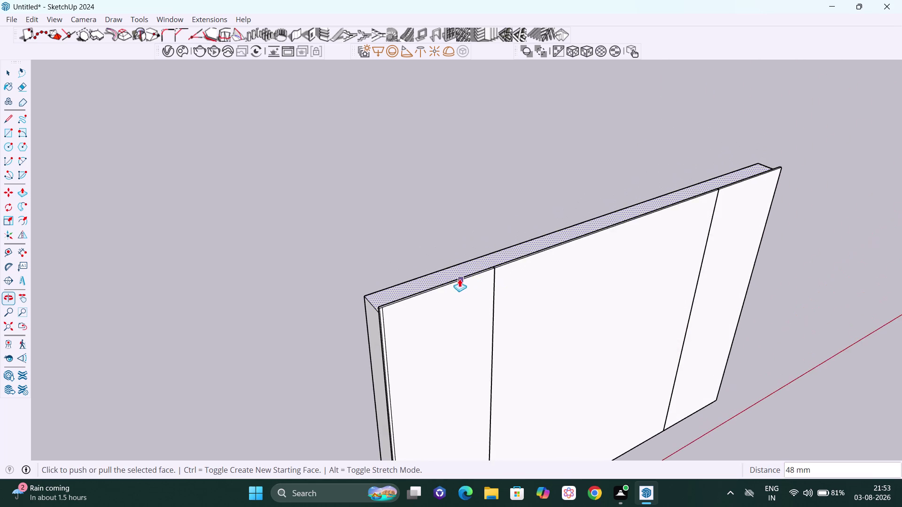
scroll(up, 3)
scroll(up, 3)
scroll(up, 3)
middle_drag(459, 282, 901, 342)
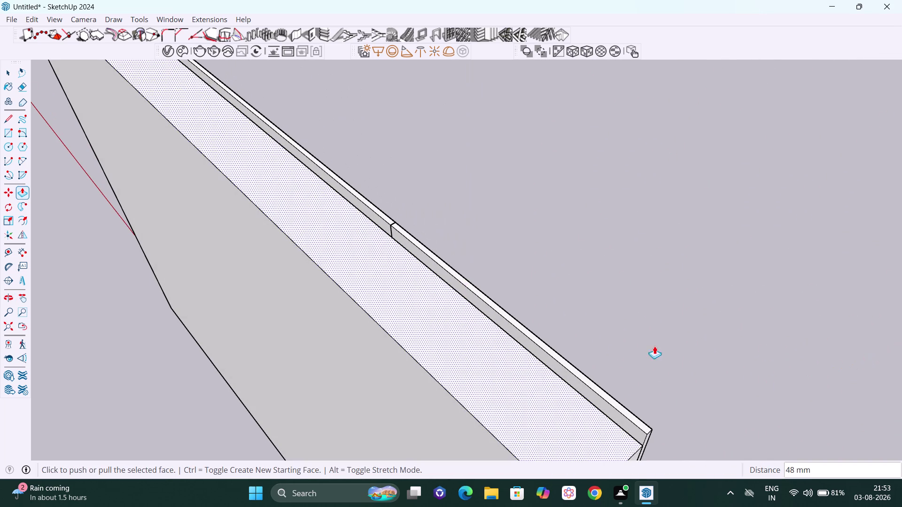
scroll(up, 3)
scroll(up, 3)
scroll(up, 3)
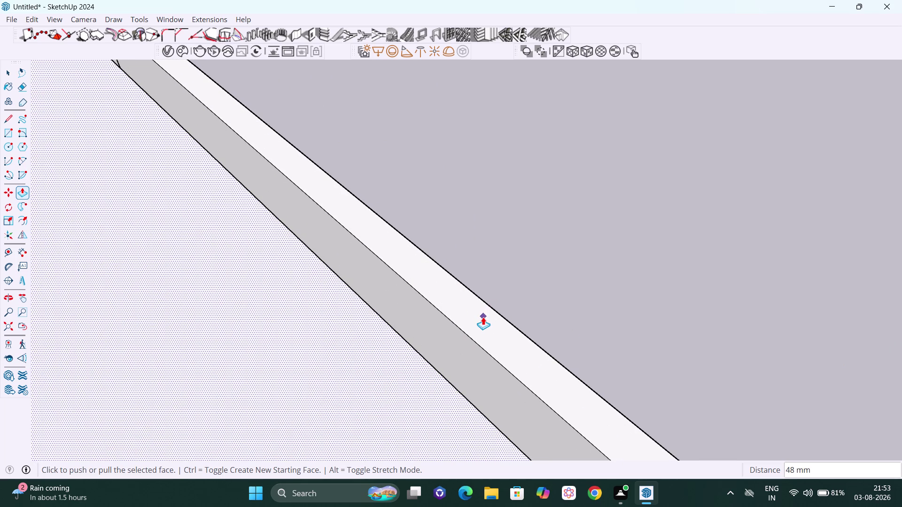
key(space)
click(491, 331)
double_click(491, 330)
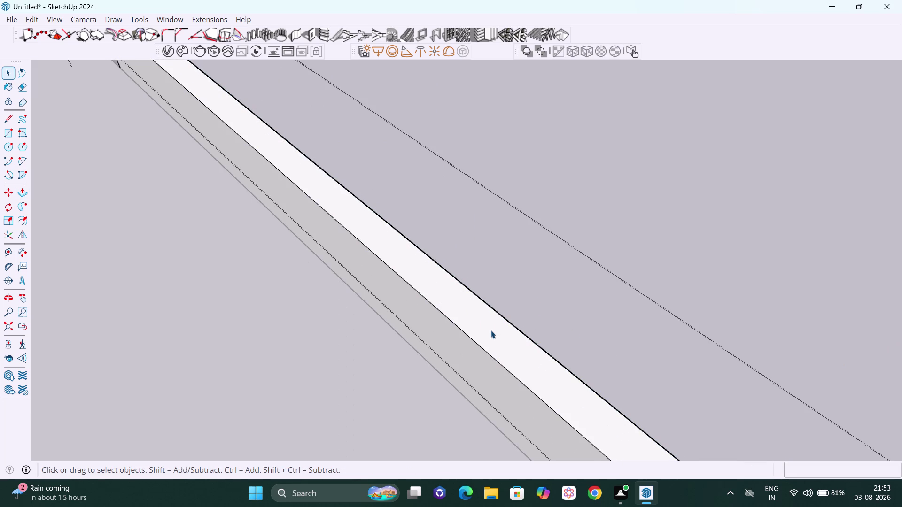
Extrude the first narrow edge strip 48 mm.
key(p)
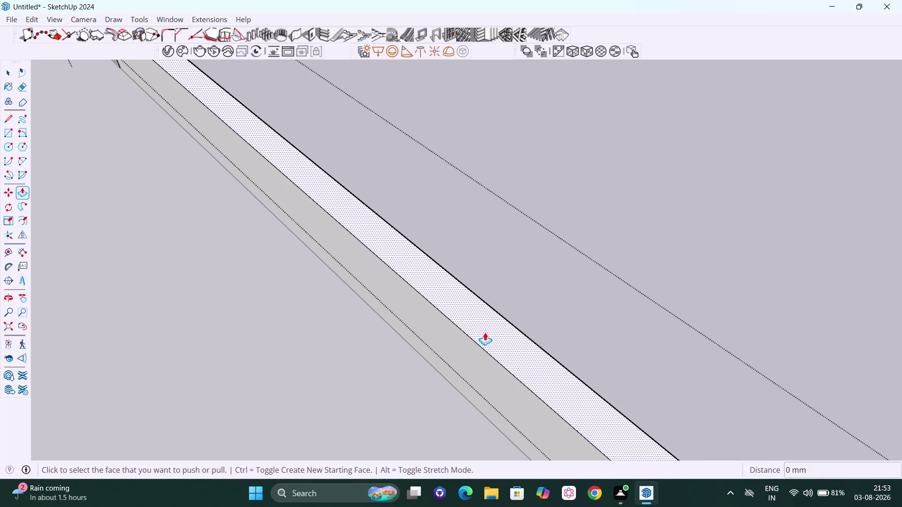
click(485, 332)
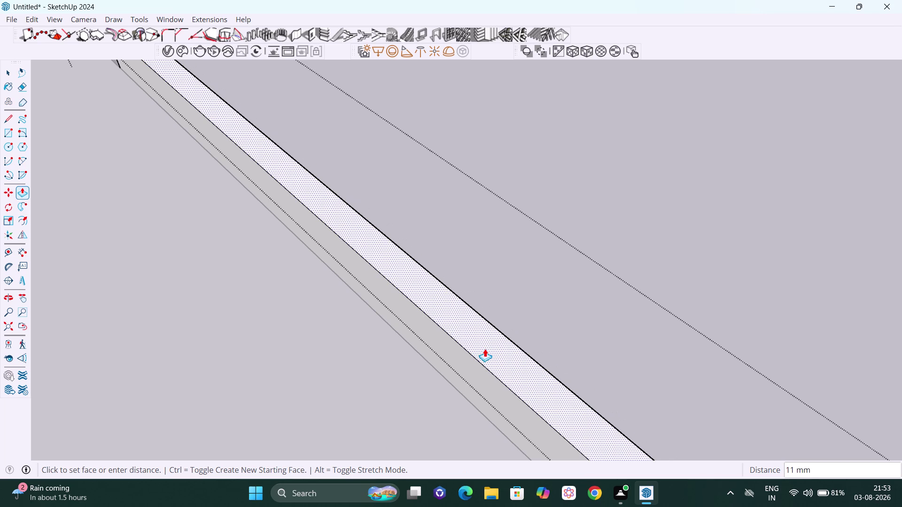
text(48)
key(Return)
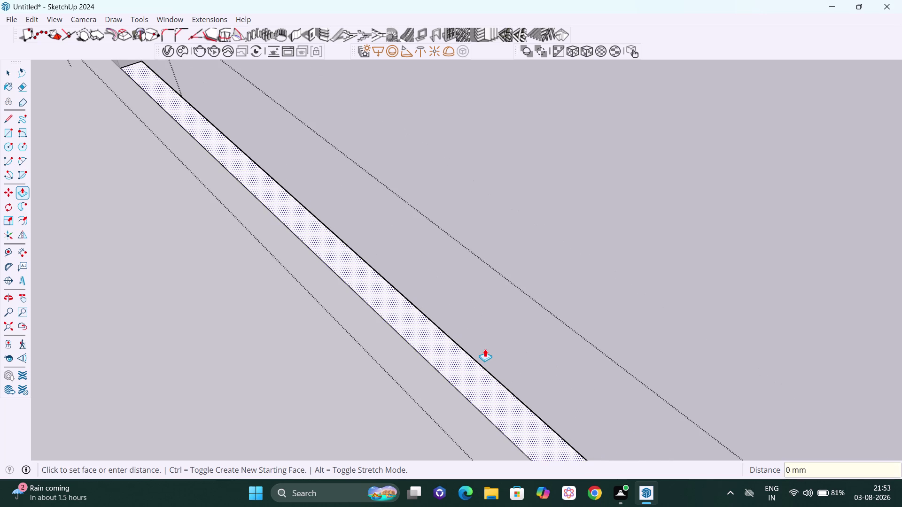
key(space)
Move the view along the panel's long edge and select the next thin strip face.
scroll(down, 3)
scroll(down, 3)
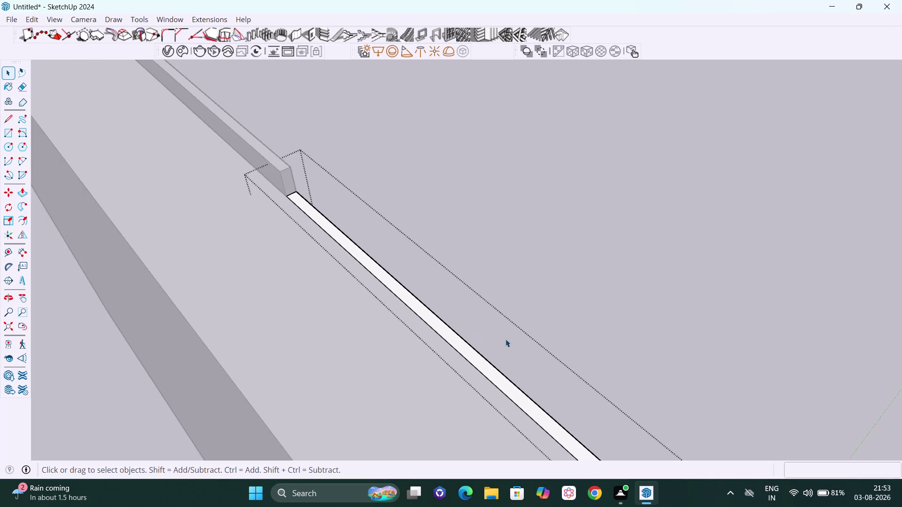
middle_drag(504, 339, 353, 320)
scroll(down, 3)
scroll(down, 3)
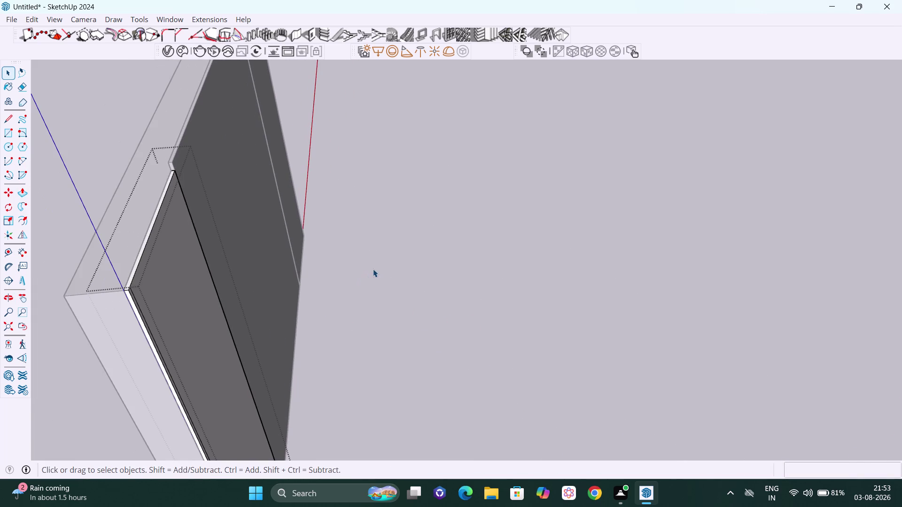
key(h)
drag(372, 205, 493, 290)
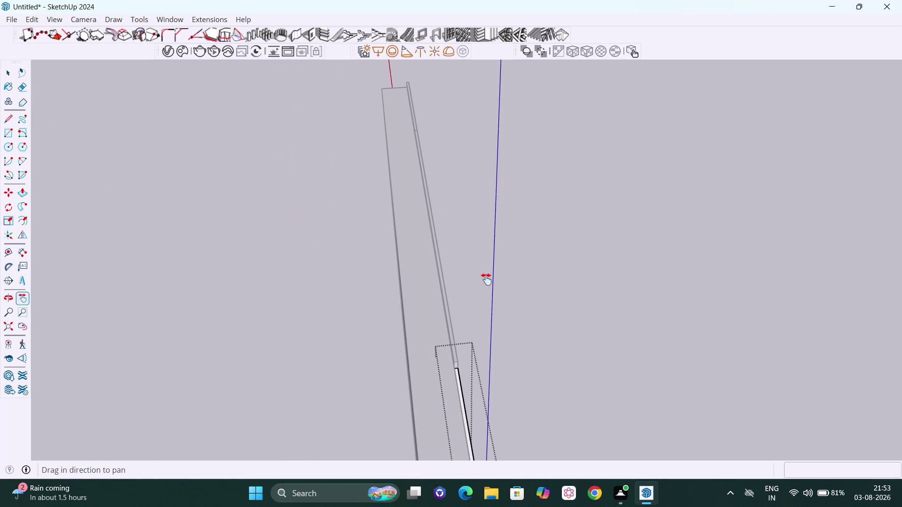
key(space)
click(527, 311)
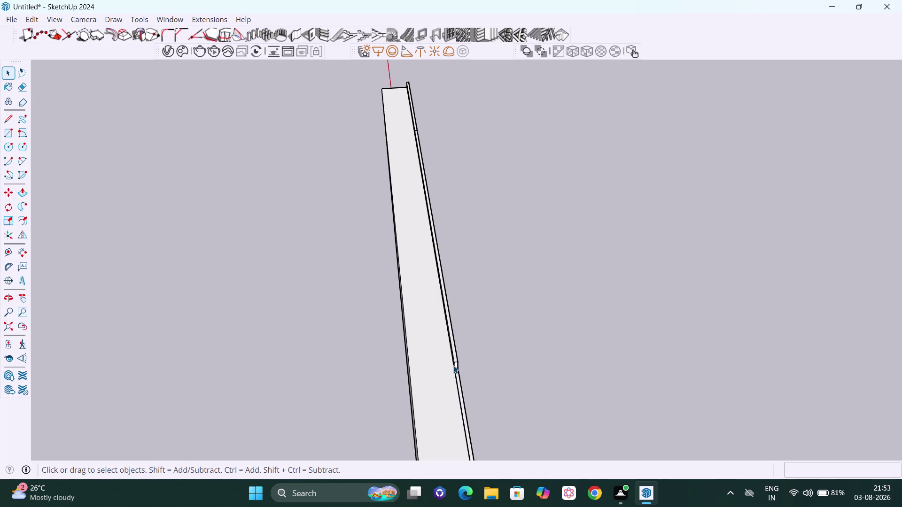
middle_drag(453, 365, 205, 284)
scroll(up, 3)
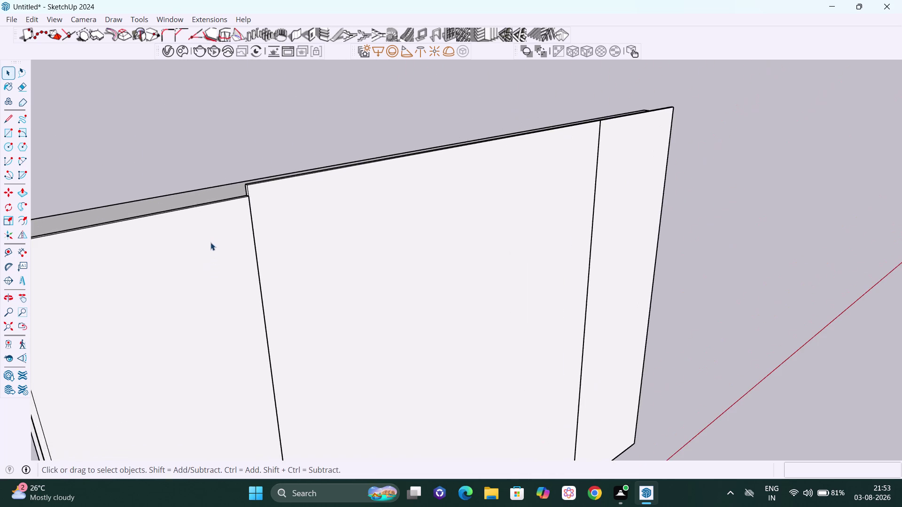
middle_drag(218, 238, 437, 334)
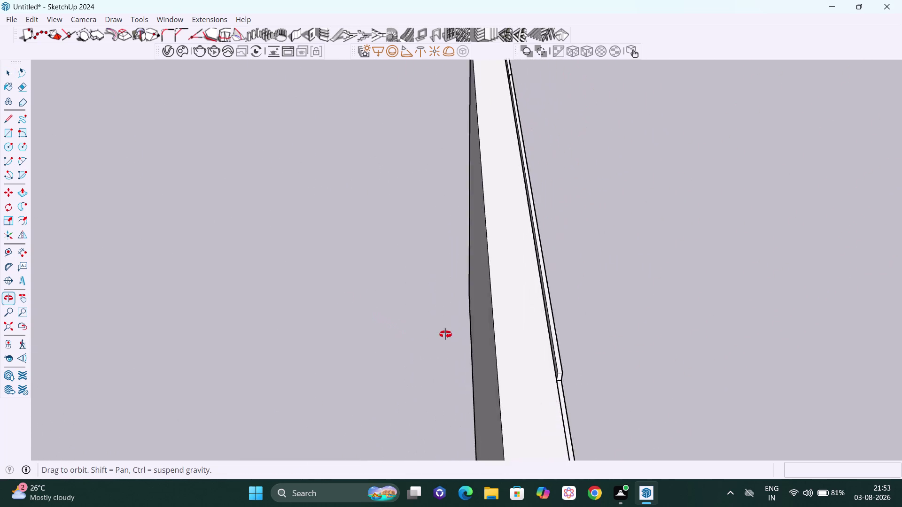
middle_drag(437, 334, 456, 333)
scroll(up, 3)
click(552, 321)
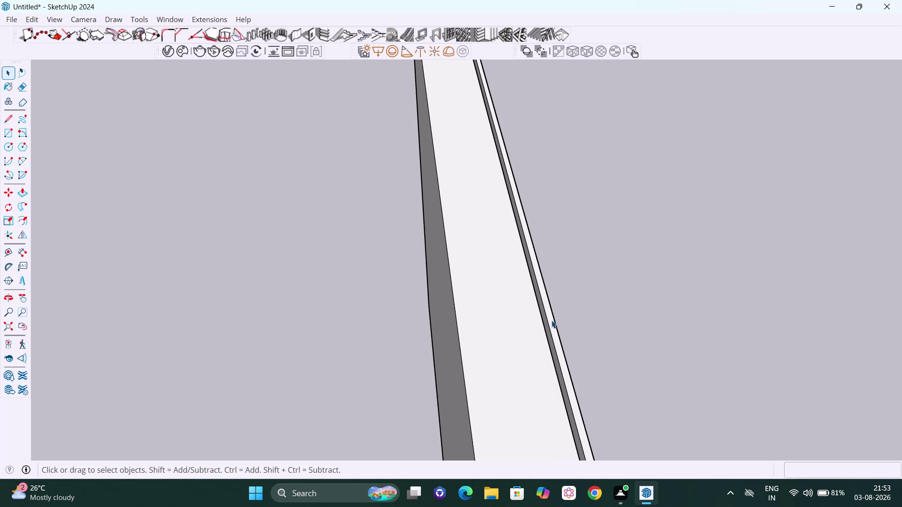
double_click(552, 321)
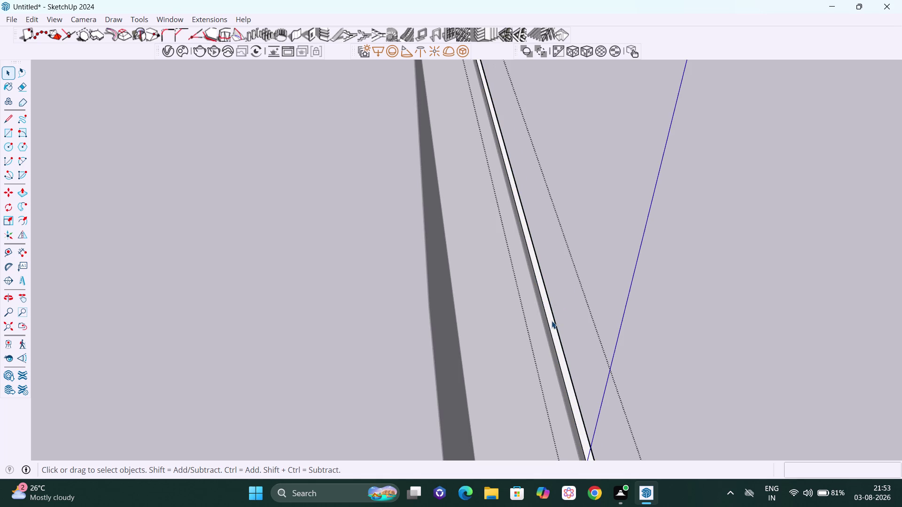
Extrude the second narrow edge strip 48 mm.
key(p)
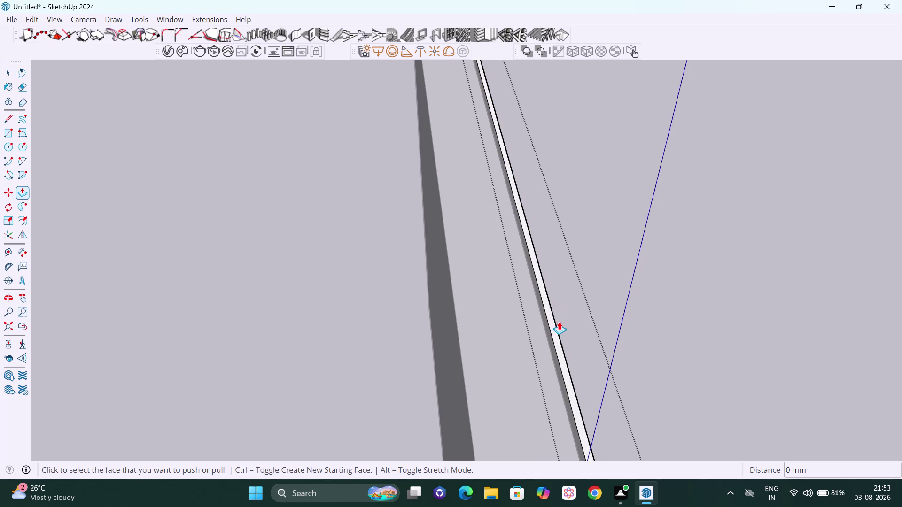
scroll(up, 3)
scroll(up, 3)
scroll(down, 3)
scroll(up, 3)
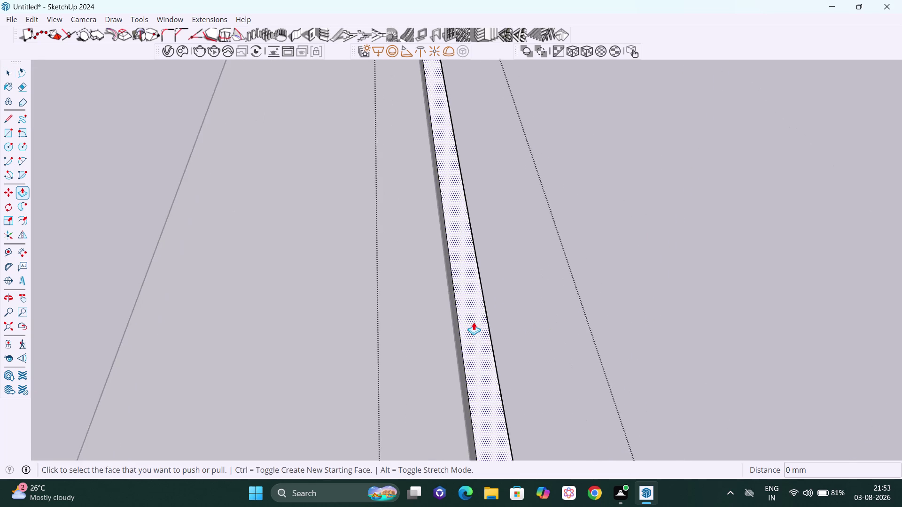
scroll(up, 3)
click(473, 318)
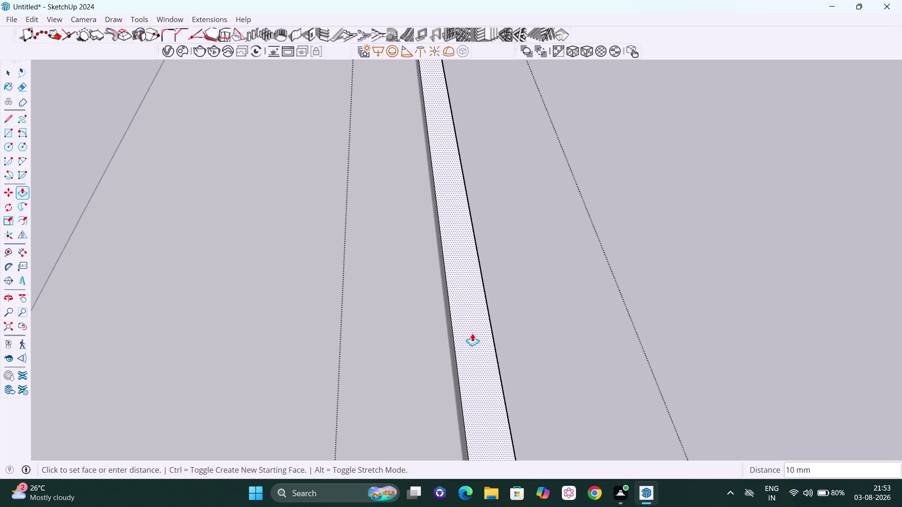
text(48)
key(Return)
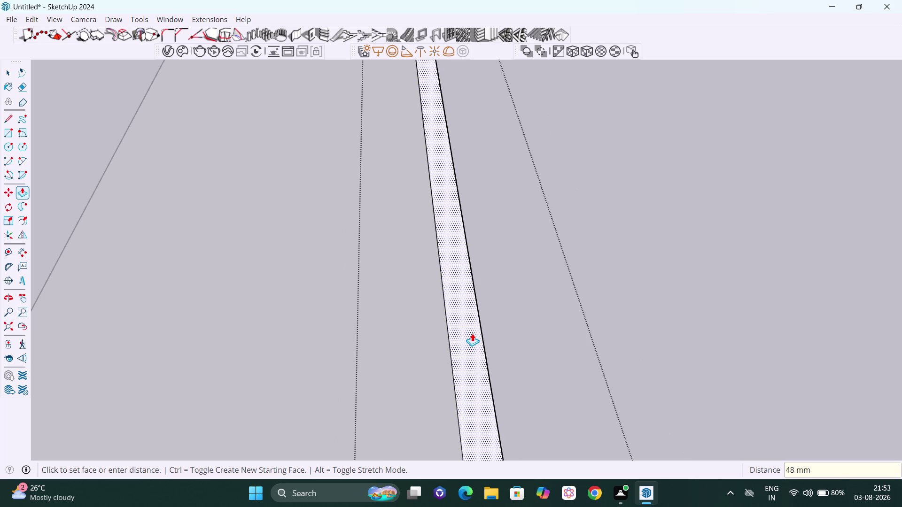
scroll(down, 3)
scroll(down, 3)
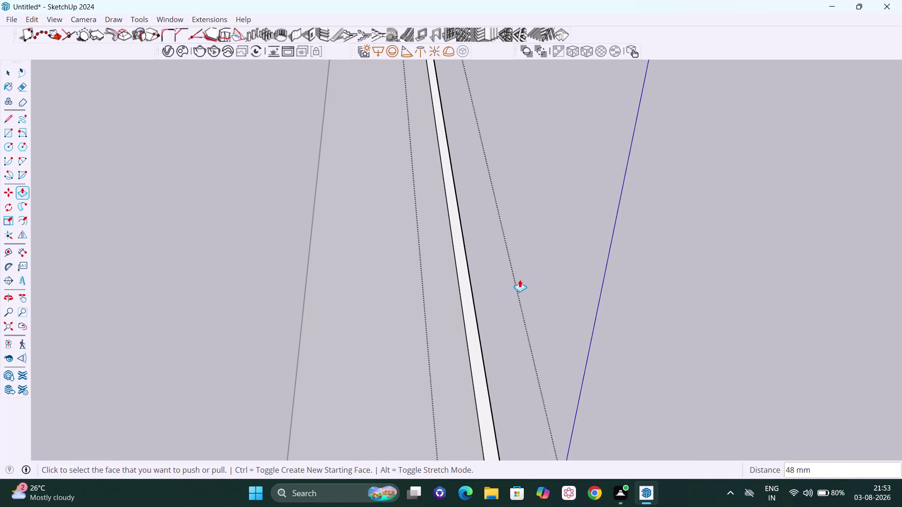
key(space)
Pan down the panel edge and select the lower edge strip with its edges.
click(535, 250)
scroll(down, 3)
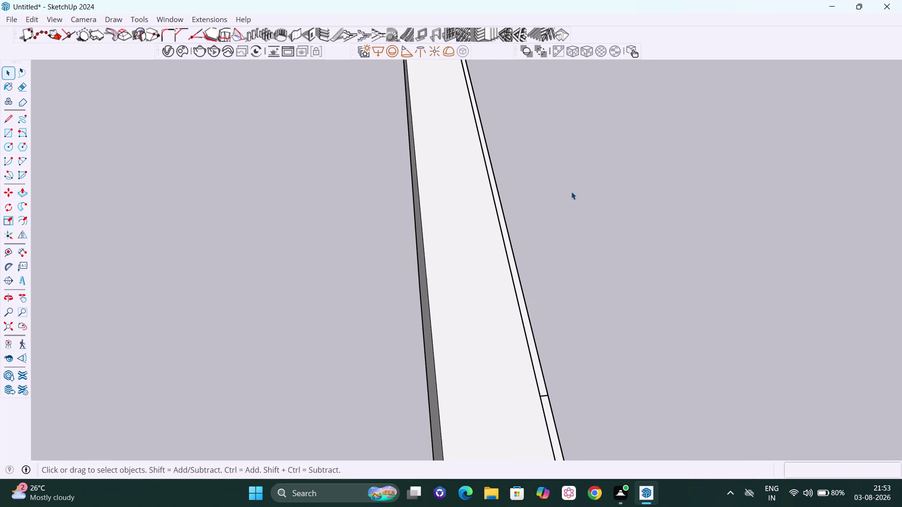
key(h)
drag(572, 187, 445, 305)
drag(432, 130, 479, 387)
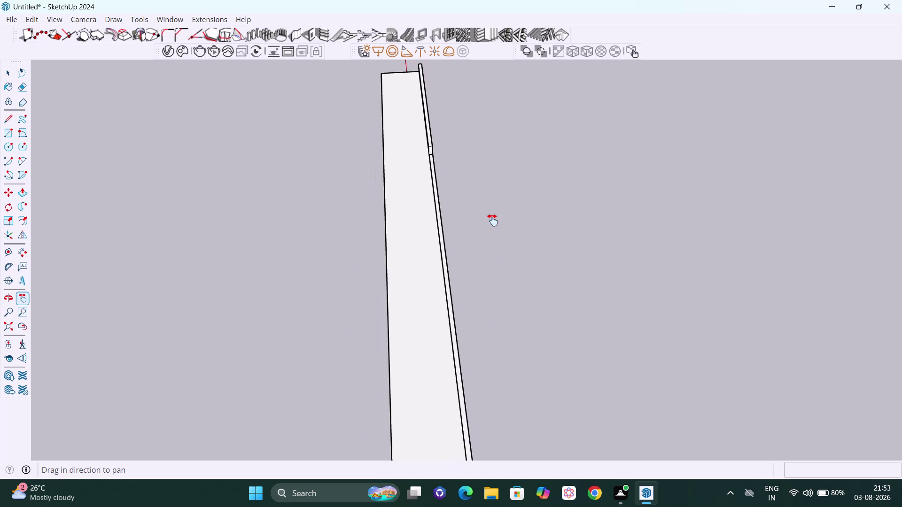
drag(491, 215, 488, 321)
middle_drag(451, 172, 454, 205)
scroll(up, 3)
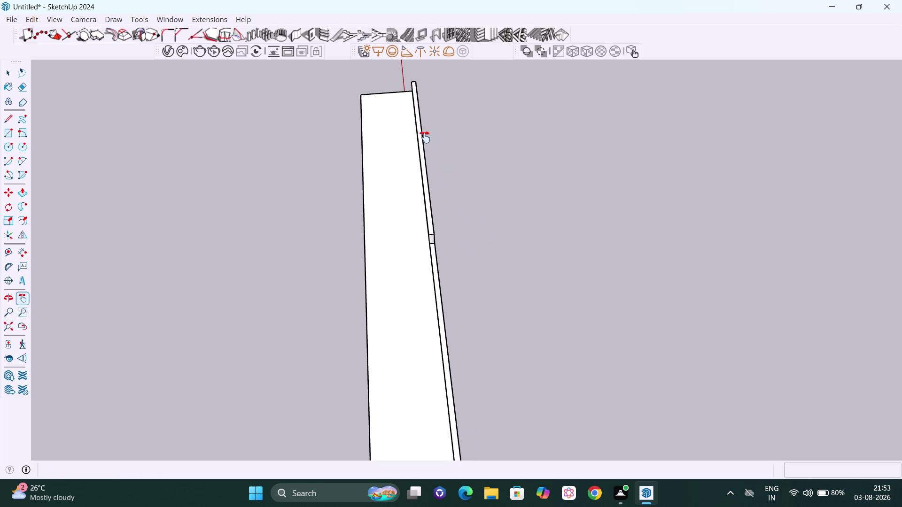
scroll(up, 3)
scroll(up, 3)
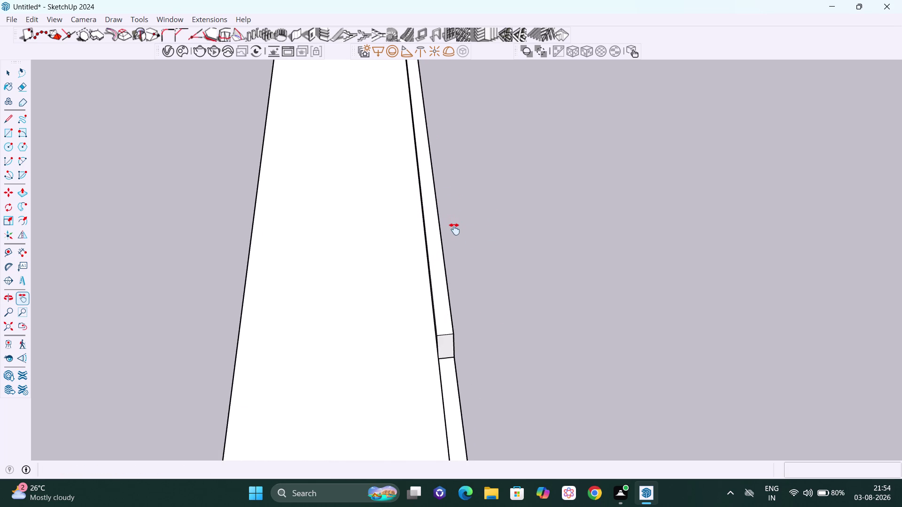
key(Escape)
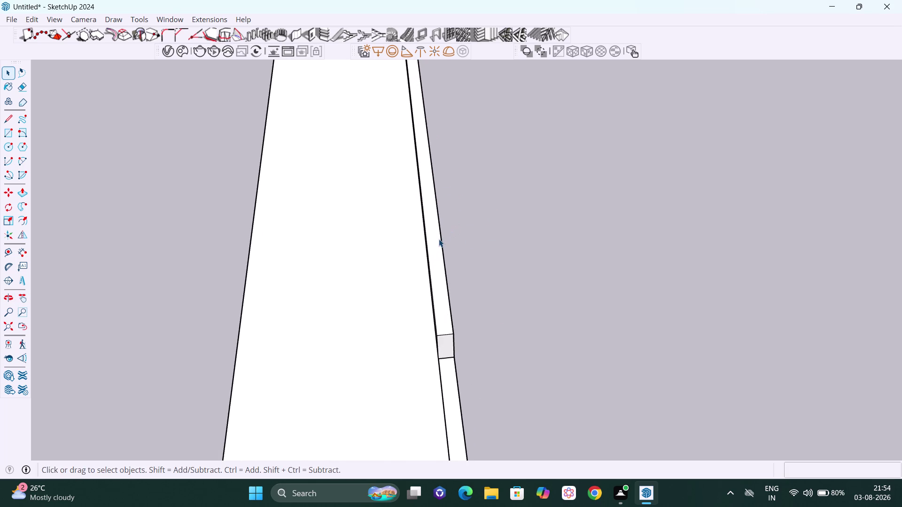
click(436, 244)
double_click(435, 244)
Extrude the lower edge strip 48 mm and clear the selection.
key(p)
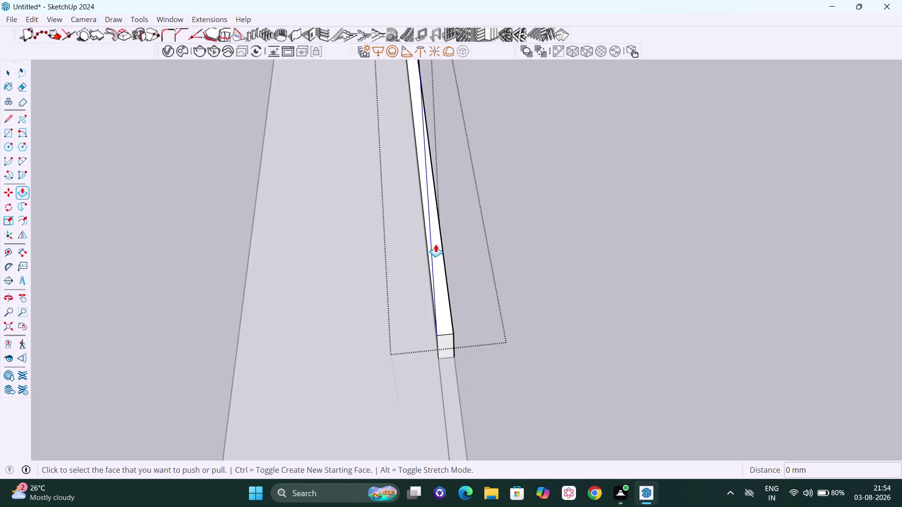
click(438, 253)
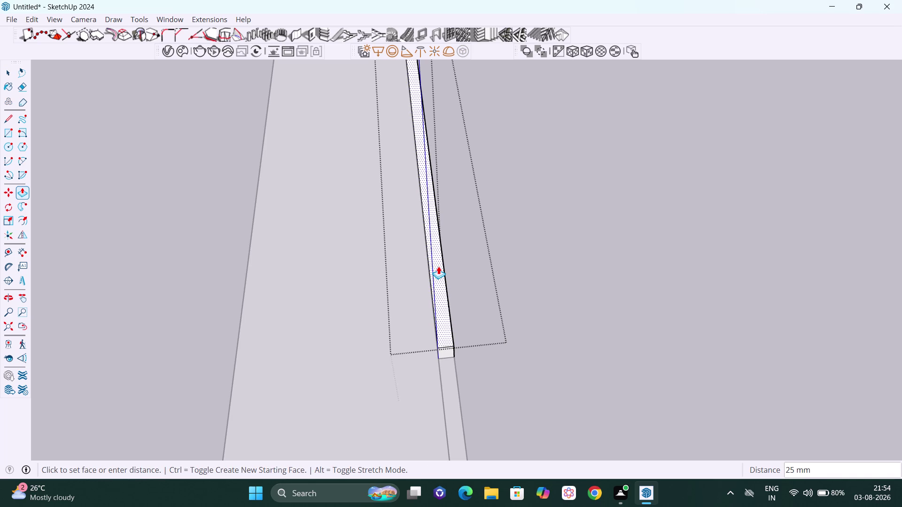
text(48)
key(Return)
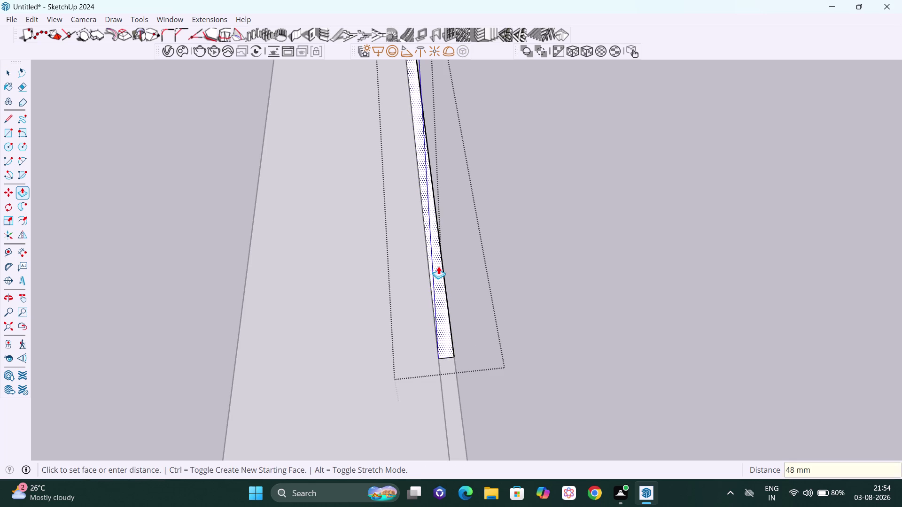
key(space)
click(548, 259)
scroll(down, 3)
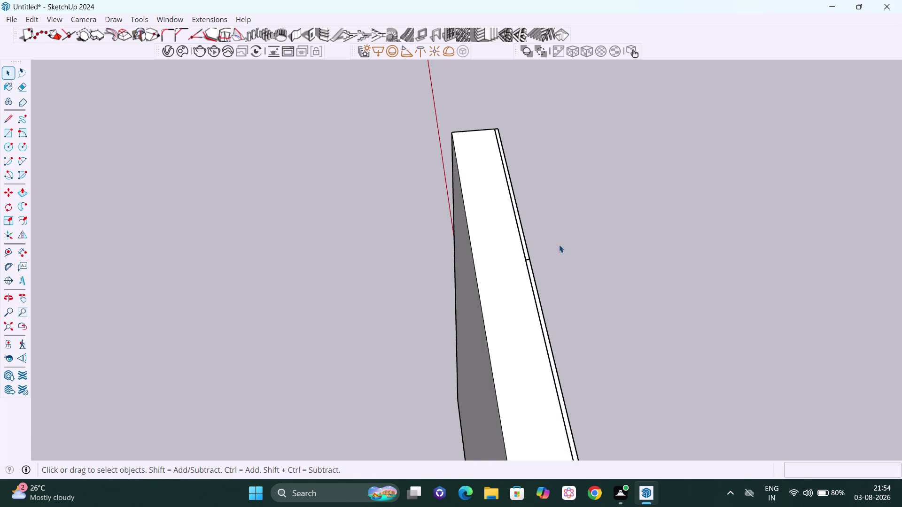
scroll(down, 3)
scroll(down, 3)
middle_drag(631, 398, 213, 208)
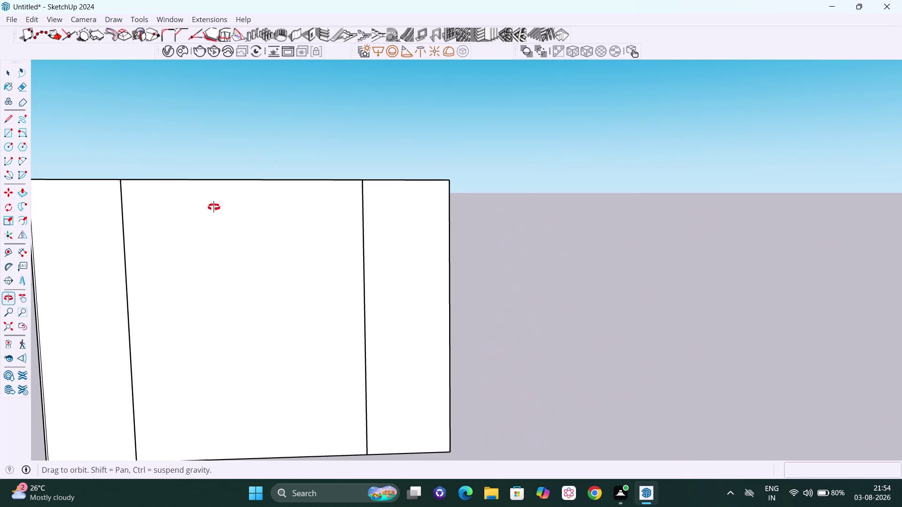
middle_drag(213, 207, 213, 207)
key(h)
drag(212, 234, 456, 228)
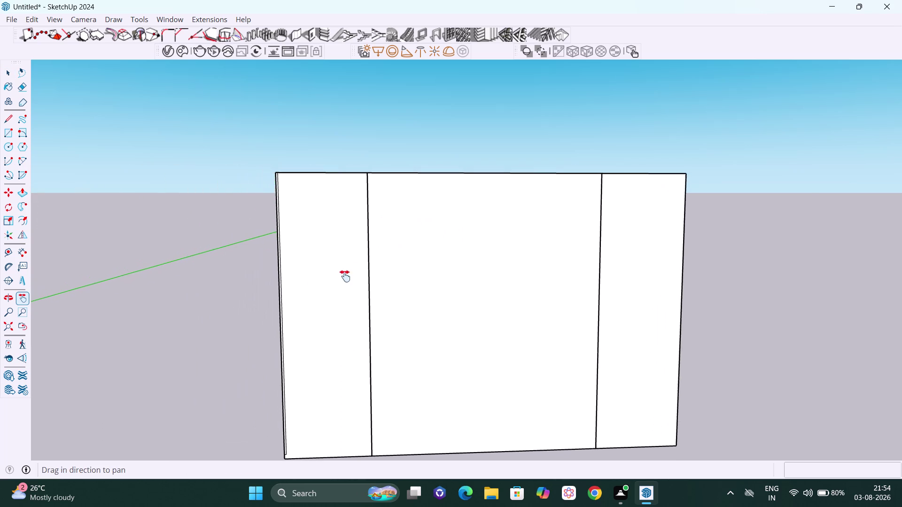
scroll(up, 3)
drag(326, 291, 461, 243)
scroll(down, 3)
scroll(down, 3)
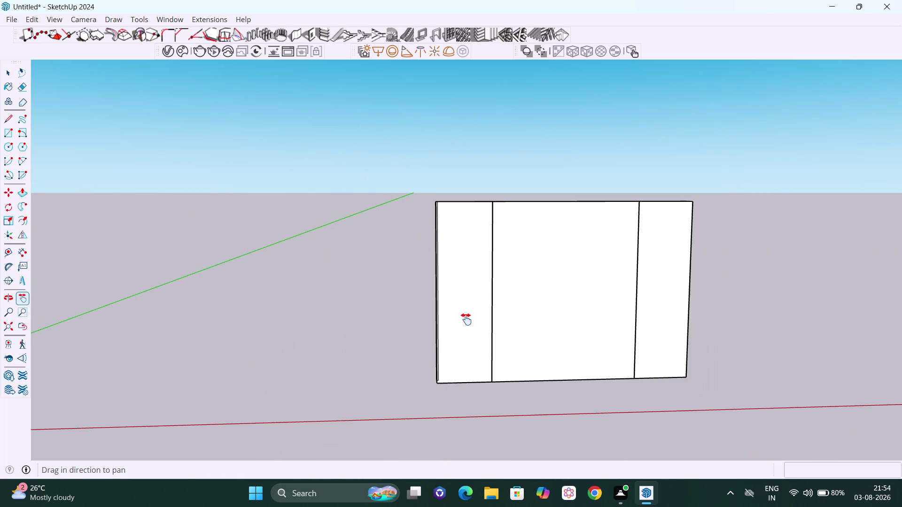
middle_drag(468, 324, 584, 353)
scroll(up, 3)
scroll(up, 3)
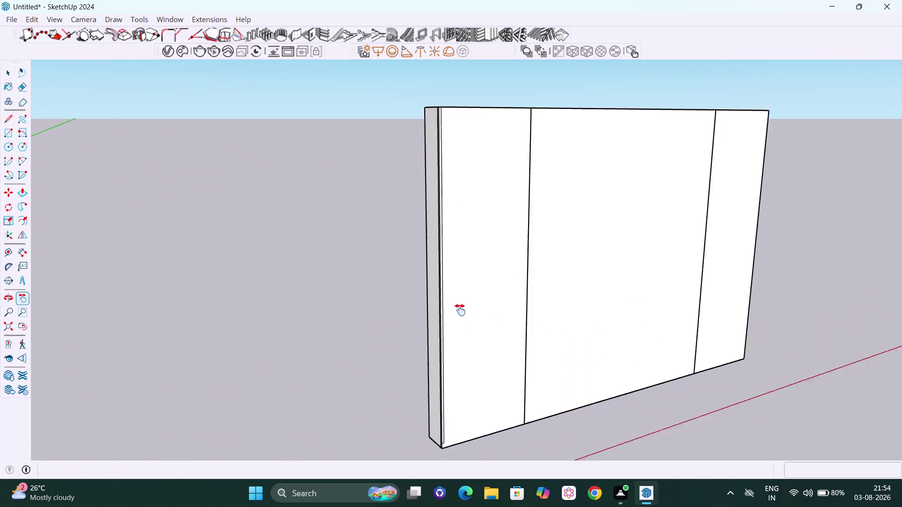
scroll(up, 3)
middle_drag(458, 313, 500, 317)
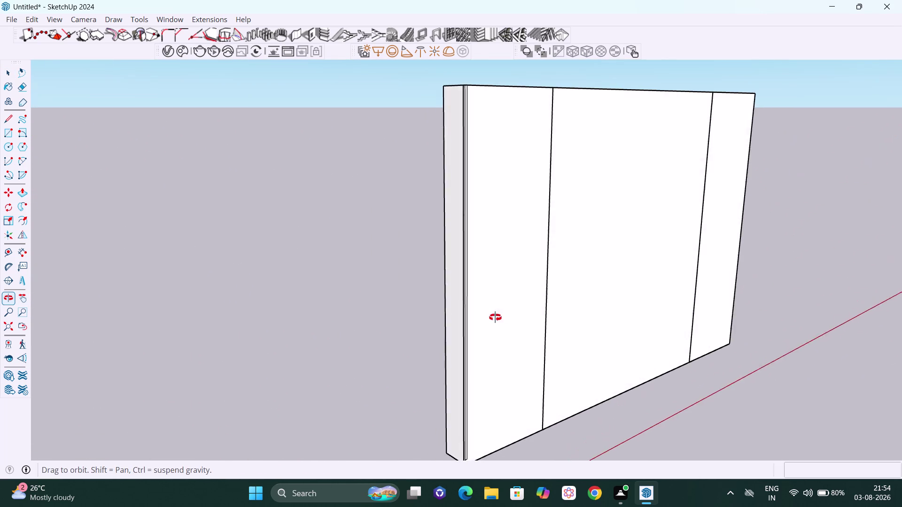
middle_drag(499, 318, 492, 318)
scroll(down, 3)
middle_drag(487, 334, 501, 372)
scroll(up, 3)
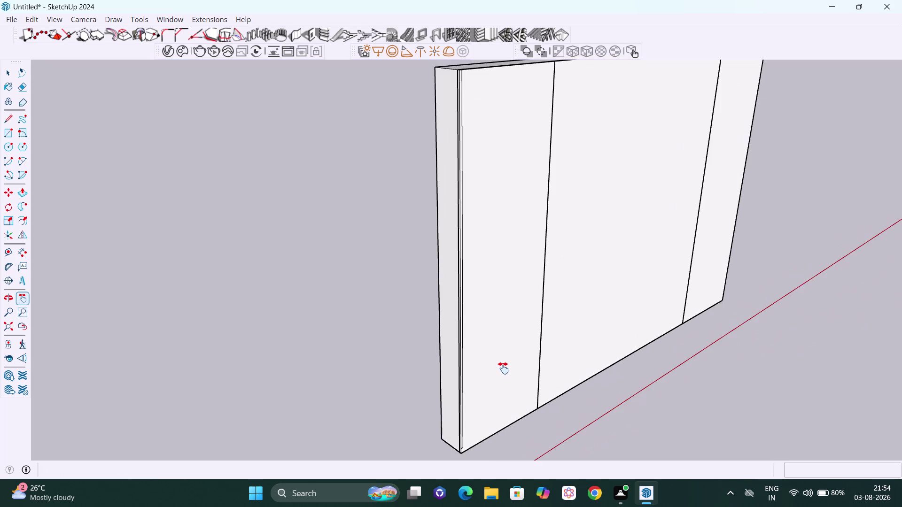
scroll(up, 3)
scroll(down, 3)
scroll(down, 3)
middle_drag(502, 377, 503, 387)
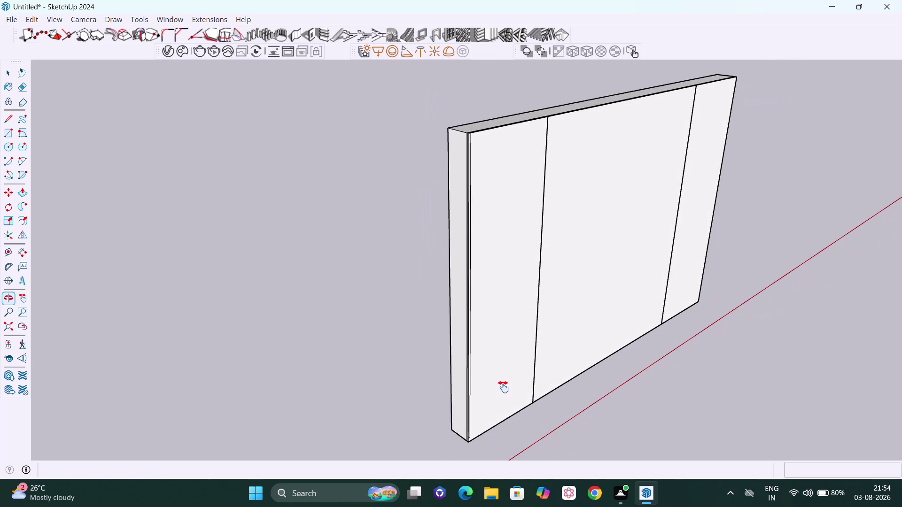
scroll(up, 3)
scroll(up, 3)
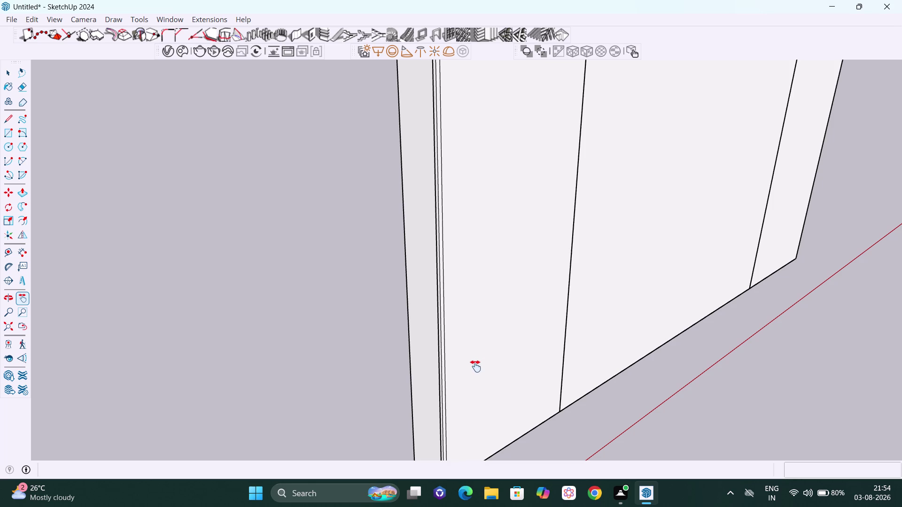
scroll(down, 3)
scroll(down, 3)
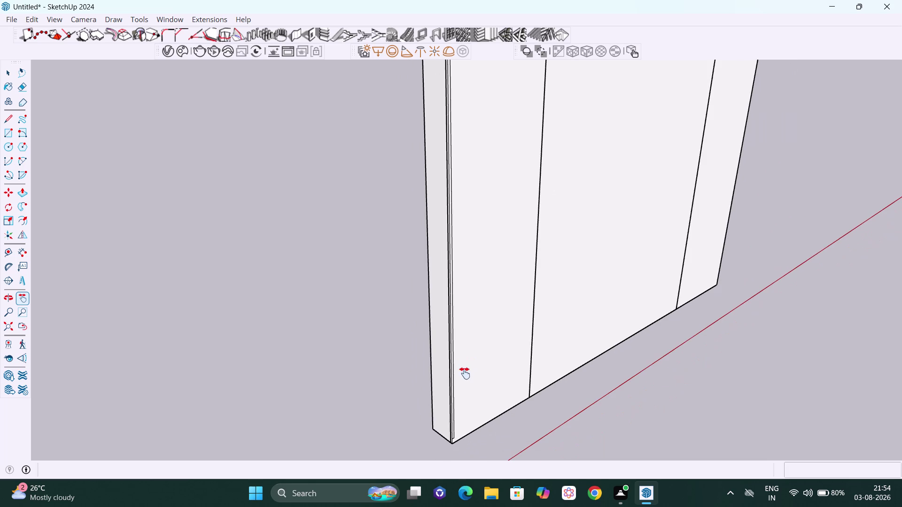
middle_drag(464, 373, 453, 374)
scroll(up, 3)
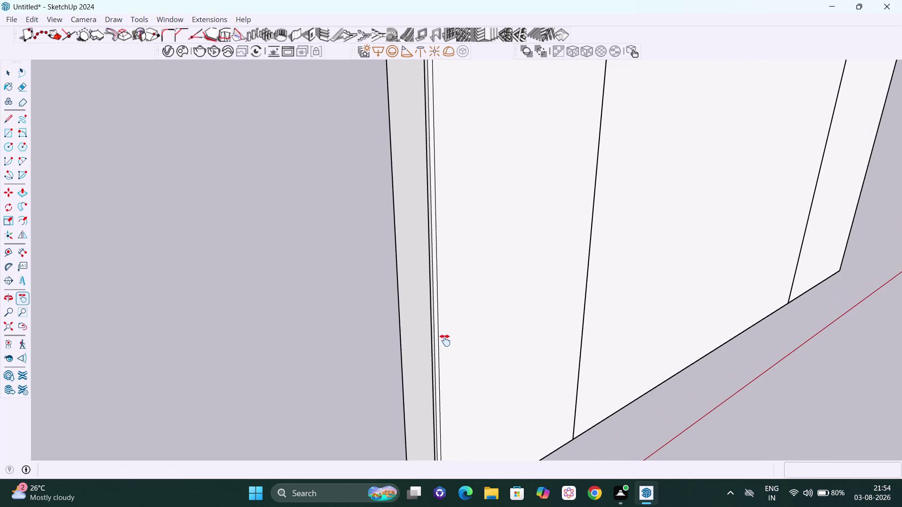
key(space)
scroll(up, 3)
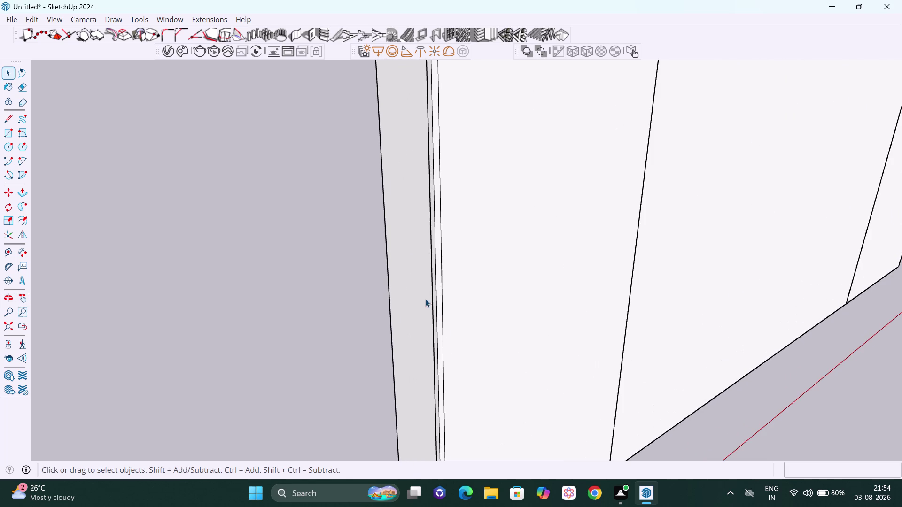
Select only the narrow strip face along the panel's left edge.
key(p)
scroll(up, 3)
scroll(up, 3)
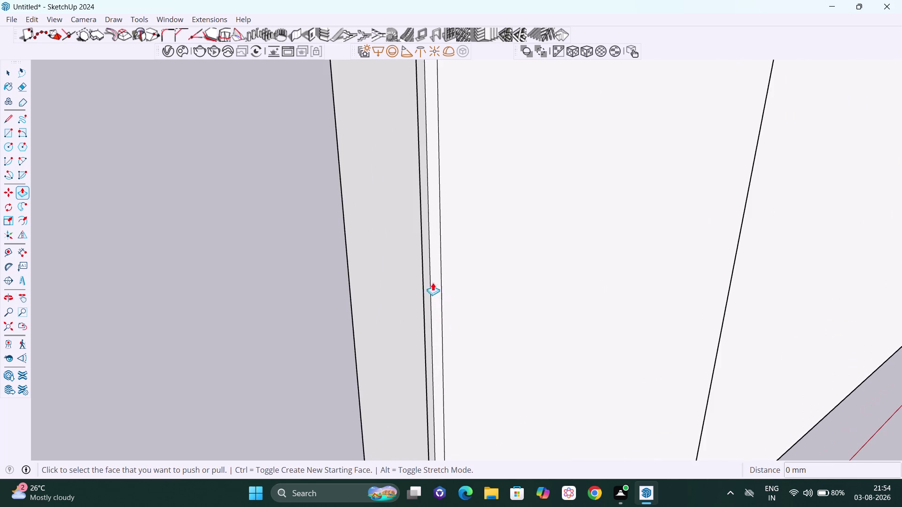
key(space)
click(435, 277)
scroll(up, 3)
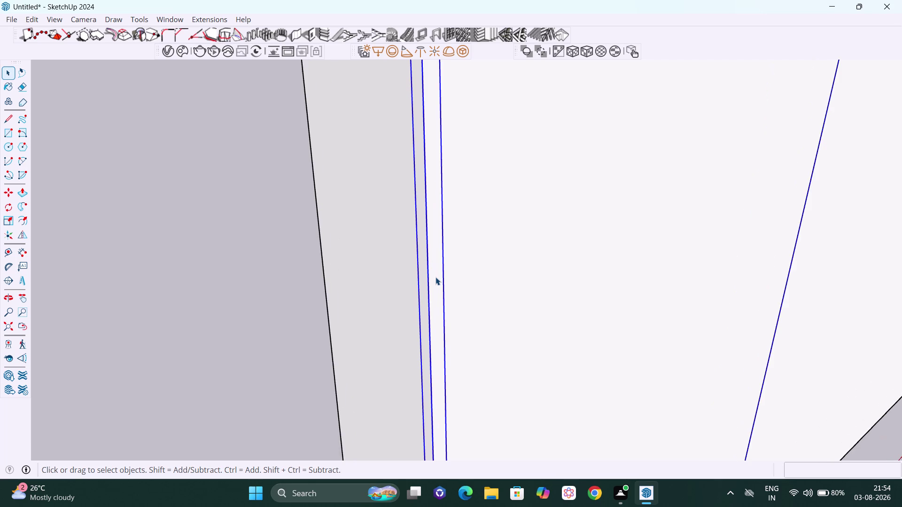
double_click(436, 276)
click(436, 276)
click(436, 277)
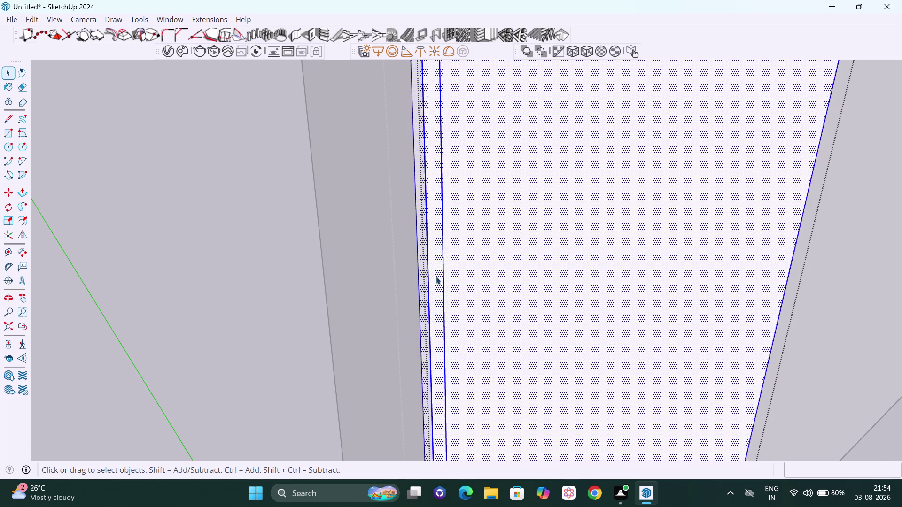
click(435, 277)
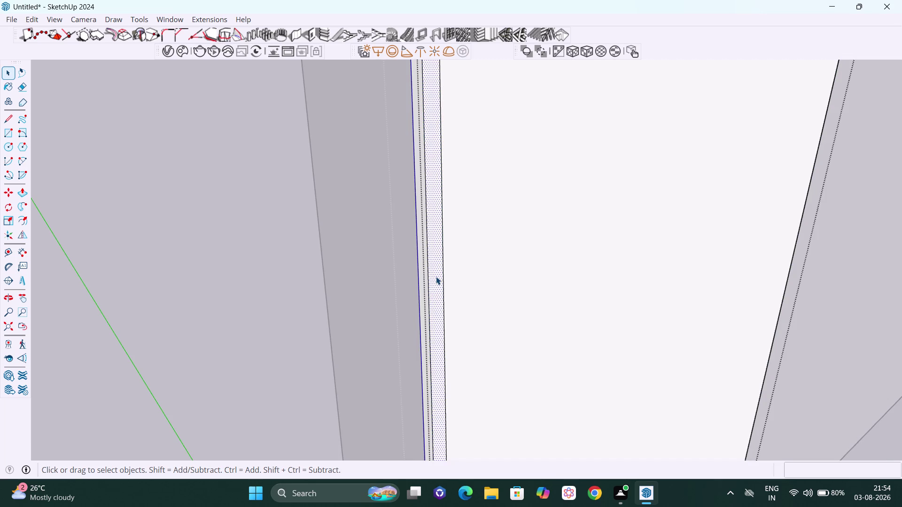
Pull the left edge strip out 20 mm.
key(p)
click(435, 276)
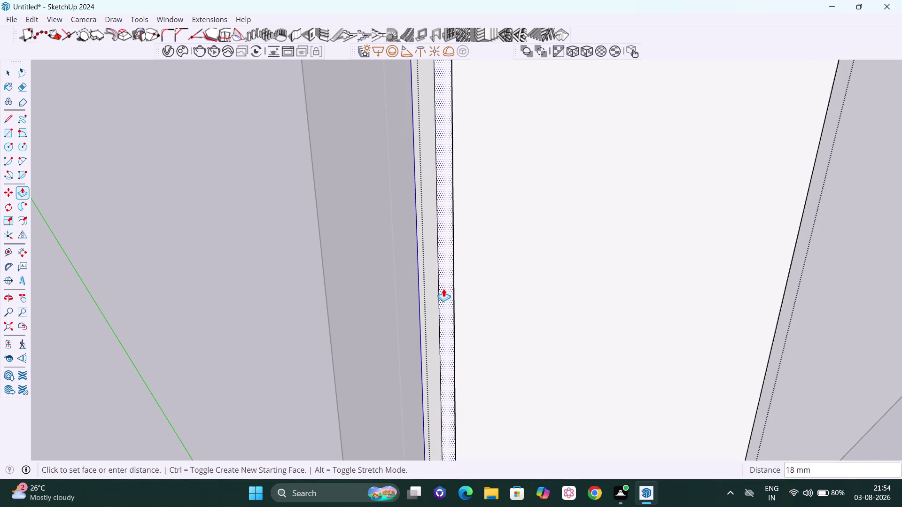
key(Escape)
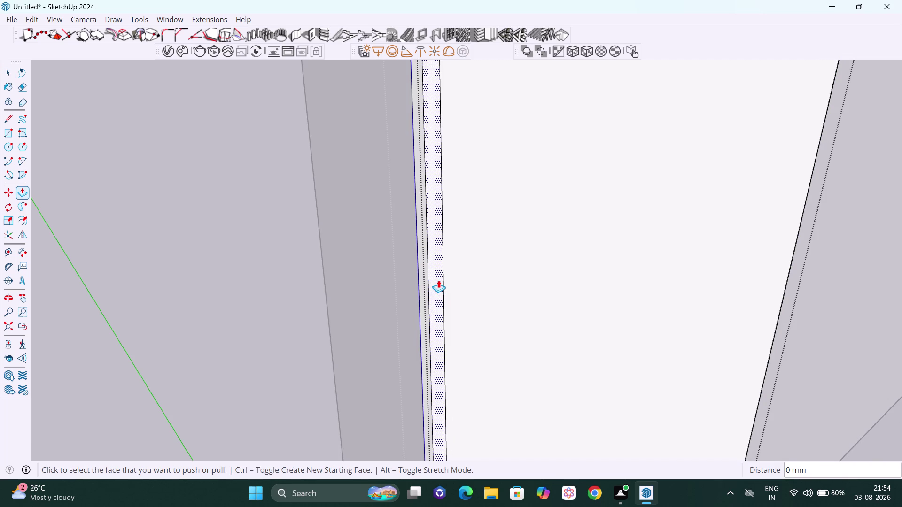
click(438, 280)
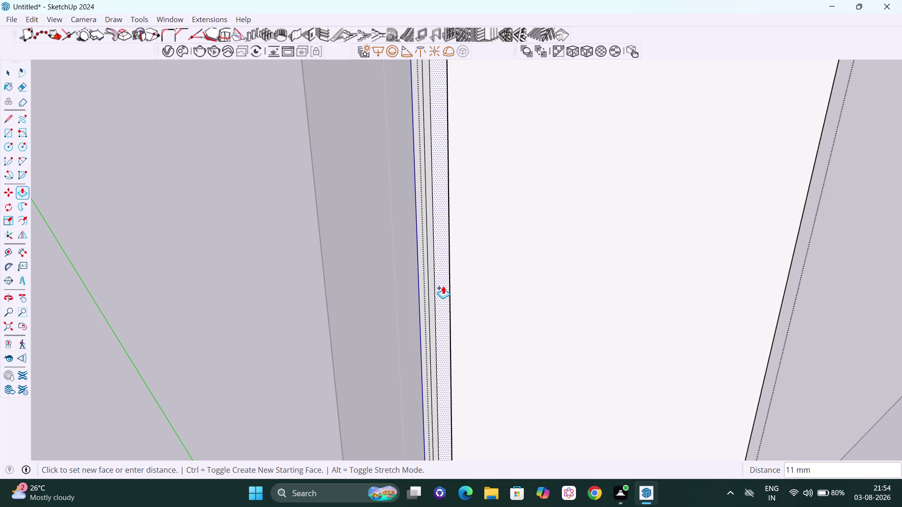
text(20)
key(Return)
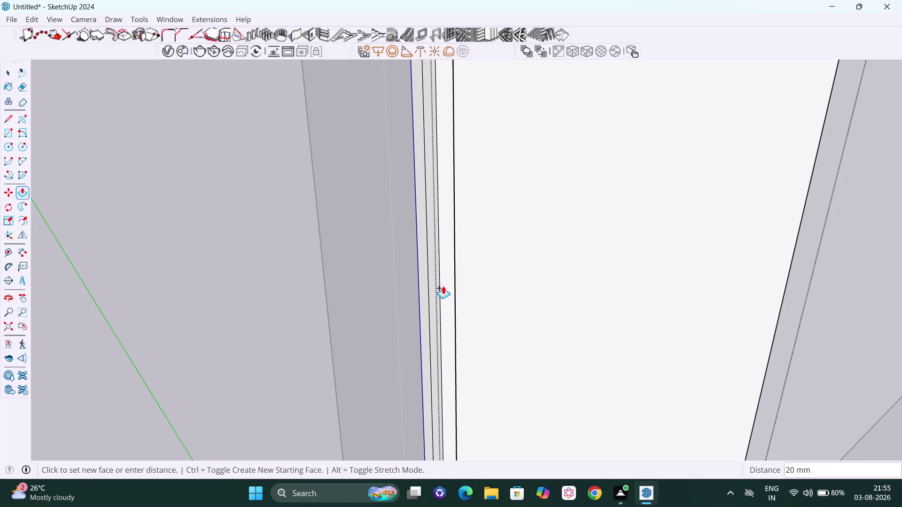
Zoom and orbit out to view the pulled strip.
scroll(down, 3)
scroll(down, 3)
scroll(down, 3)
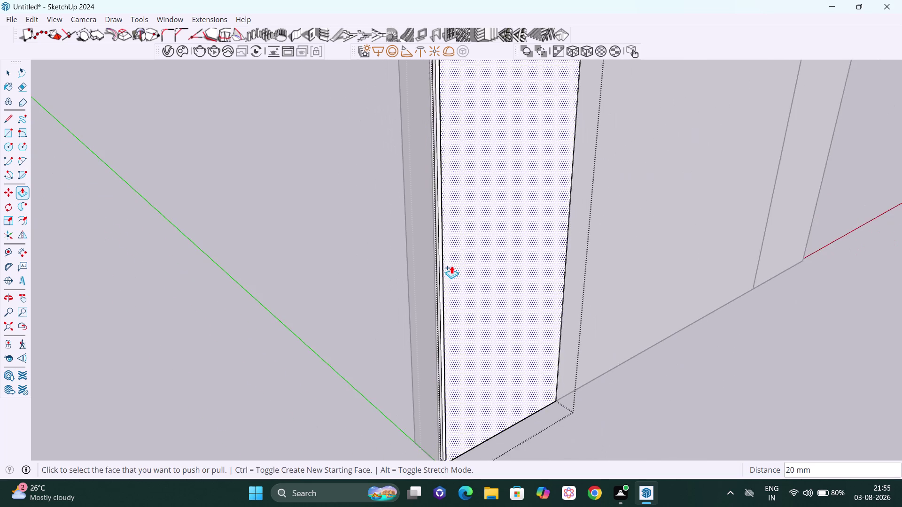
scroll(down, 3)
middle_drag(488, 396, 474, 354)
scroll(up, 3)
scroll(down, 3)
scroll(down, 3)
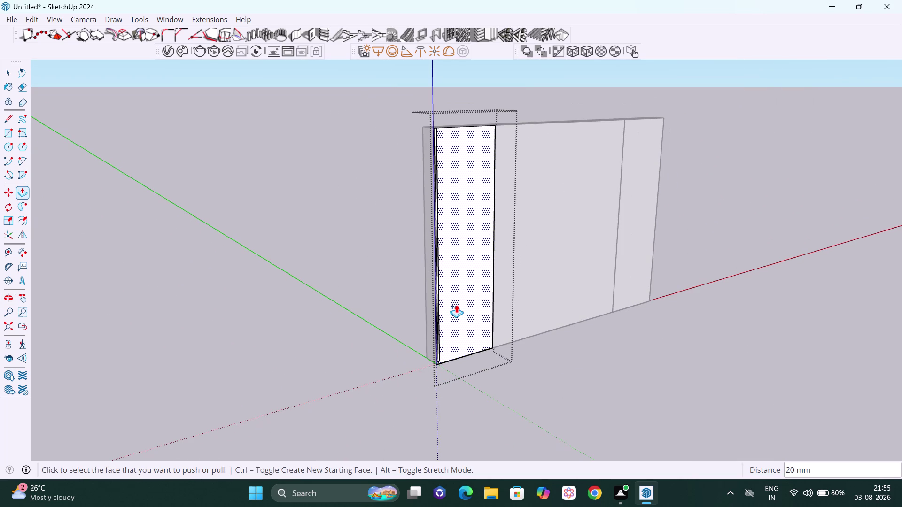
Pan the panel back to centre and clear the selection.
key(space)
key(h)
drag(450, 276, 464, 333)
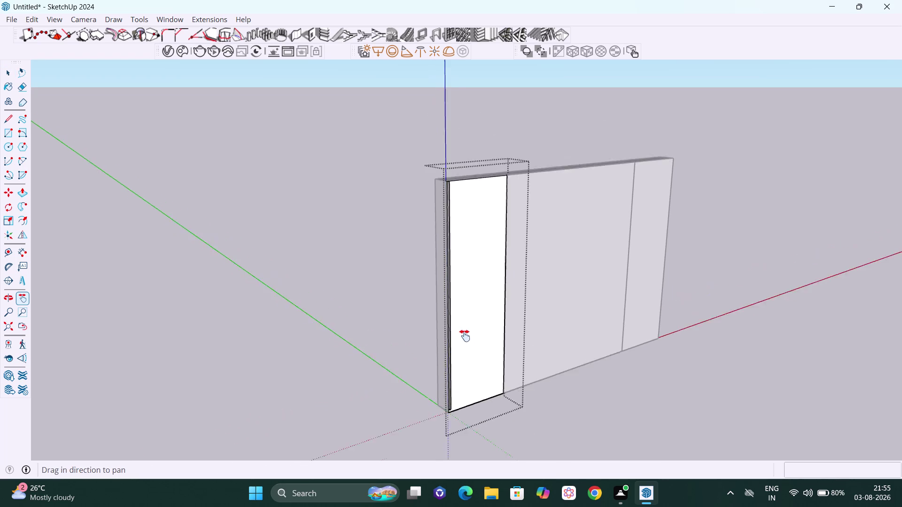
drag(464, 333, 474, 368)
scroll(up, 3)
key(space)
click(346, 251)
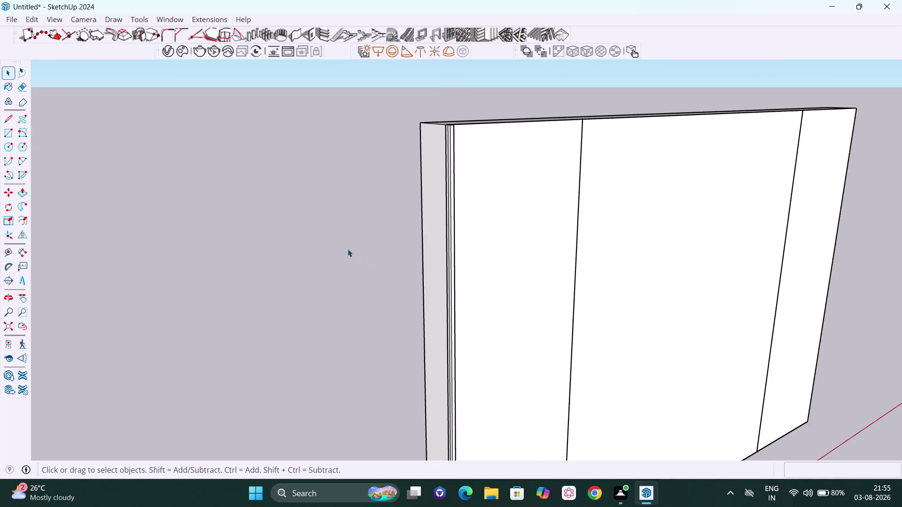
middle_drag(479, 179, 633, 285)
scroll(up, 3)
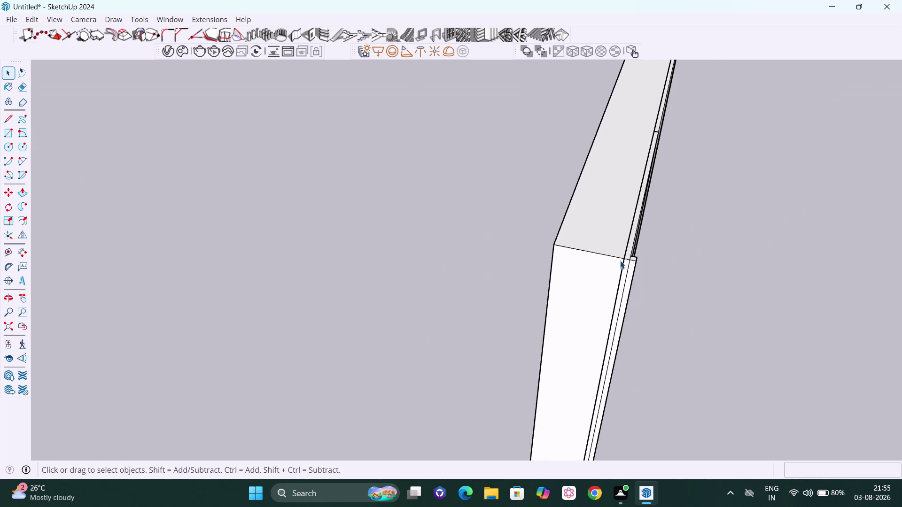
scroll(up, 3)
scroll(up, 3)
middle_drag(651, 280, 443, 222)
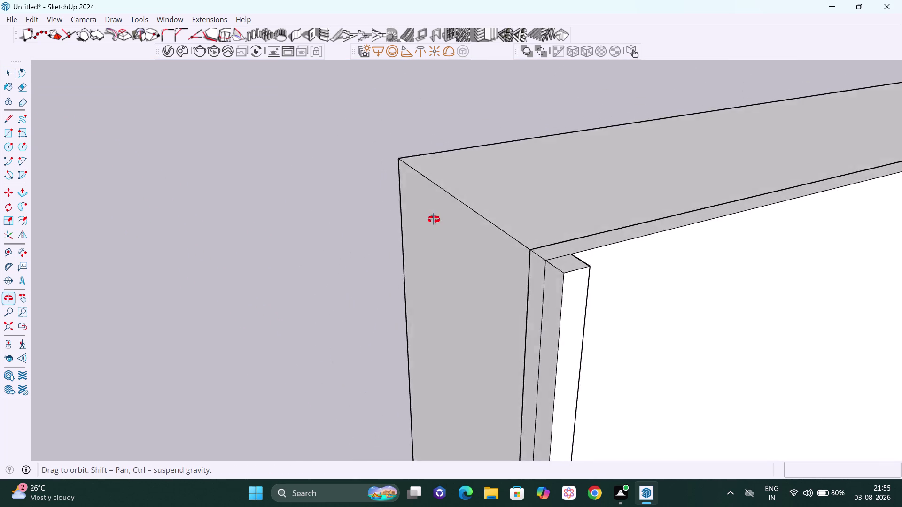
middle_drag(443, 221, 389, 219)
scroll(up, 3)
key(t)
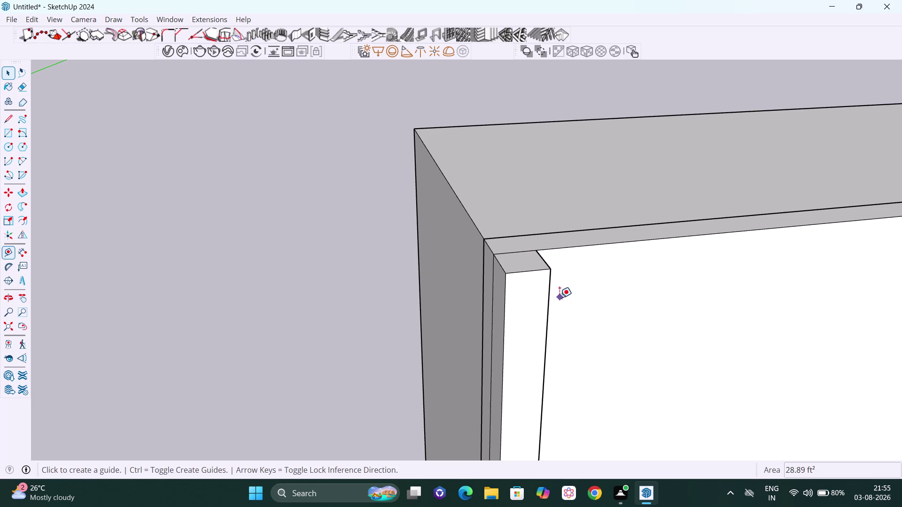
click(552, 269)
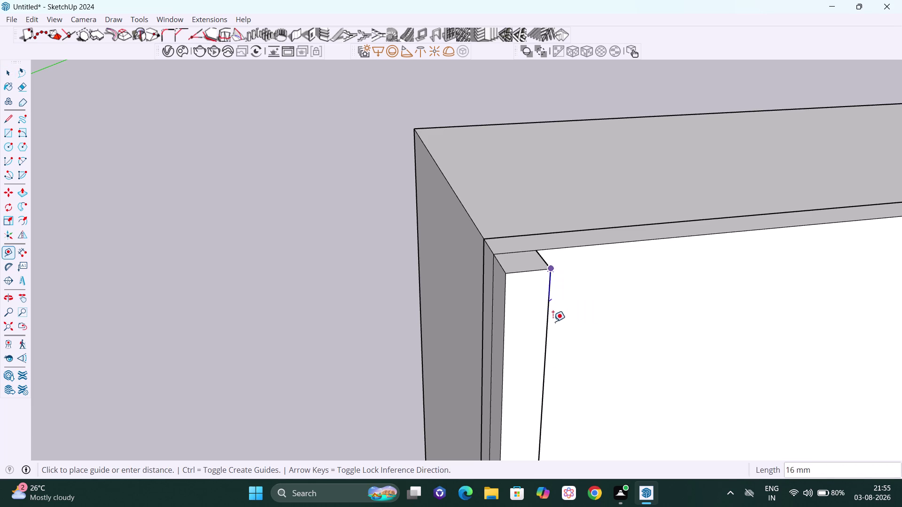
key(Up)
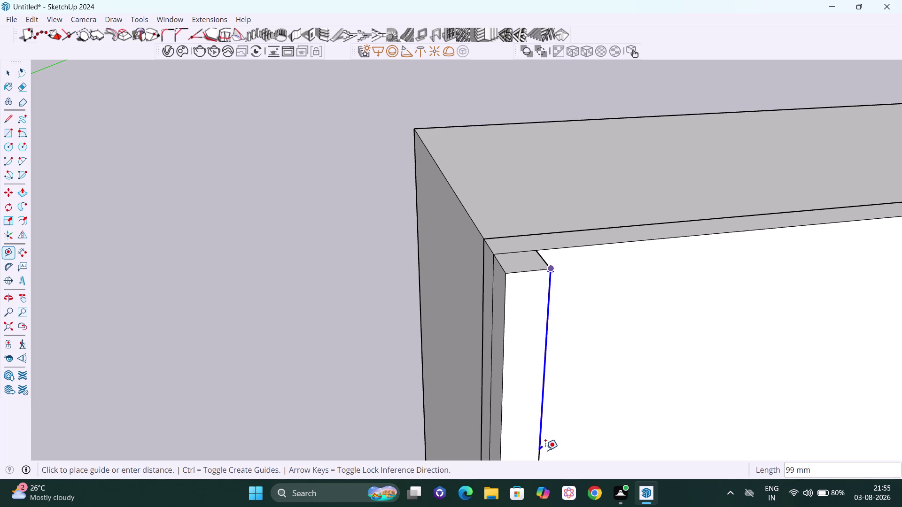
key(h)
drag(545, 451, 548, 241)
scroll(down, 3)
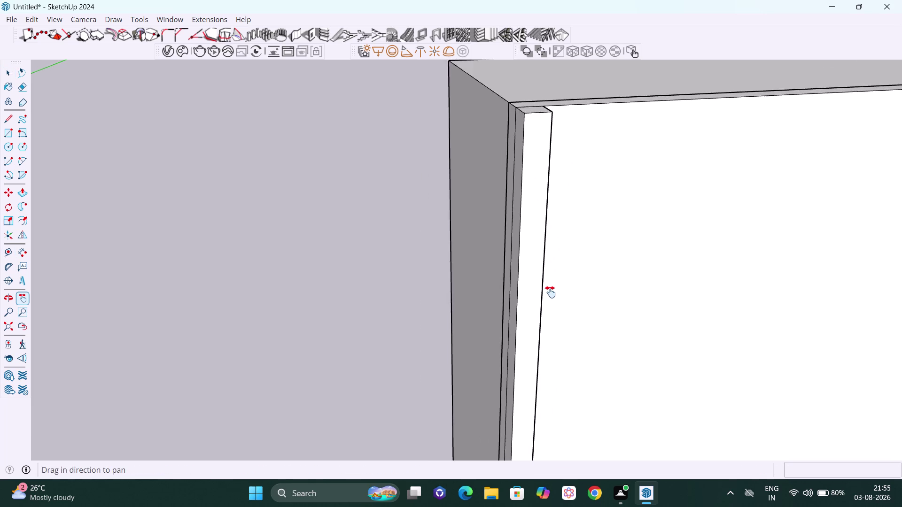
scroll(down, 3)
drag(562, 310, 561, 203)
drag(564, 307, 561, 218)
scroll(down, 3)
scroll(down, 3)
scroll(down, 3)
drag(605, 341, 584, 180)
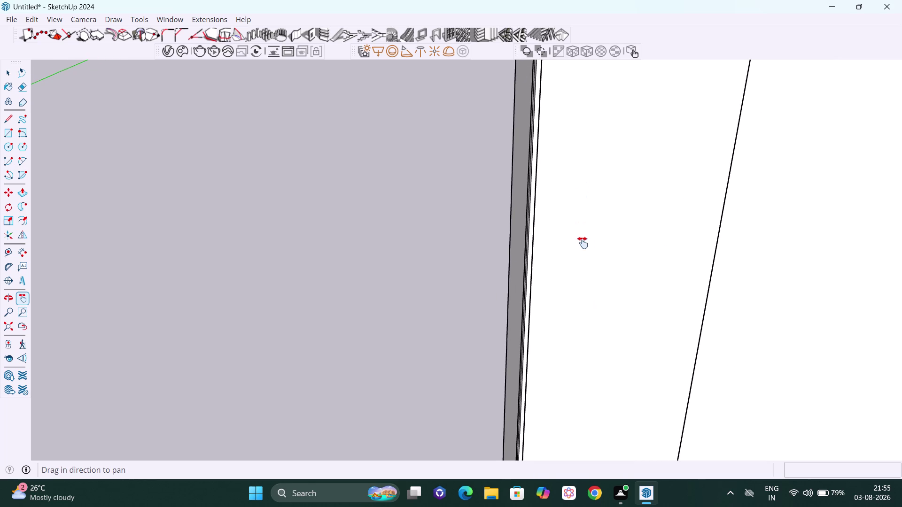
drag(585, 300, 590, 191)
drag(590, 317, 595, 194)
scroll(down, 3)
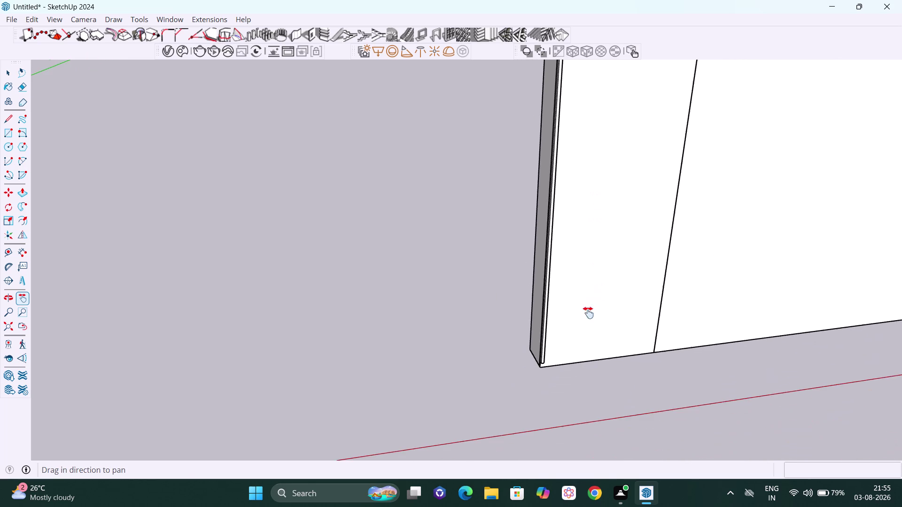
middle_drag(581, 334, 597, 253)
scroll(up, 3)
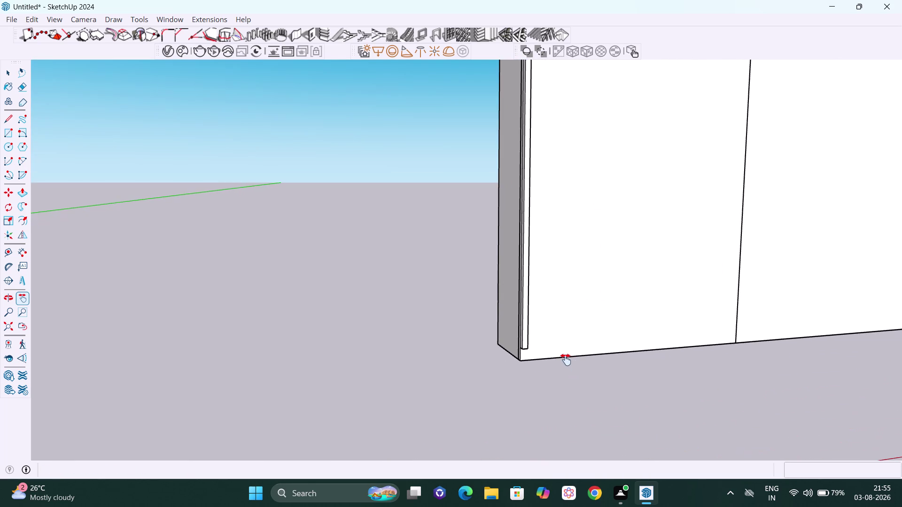
middle_drag(566, 360, 487, 340)
scroll(up, 3)
Orbit in close to the left batten's bottom end.
middle_drag(503, 348, 477, 342)
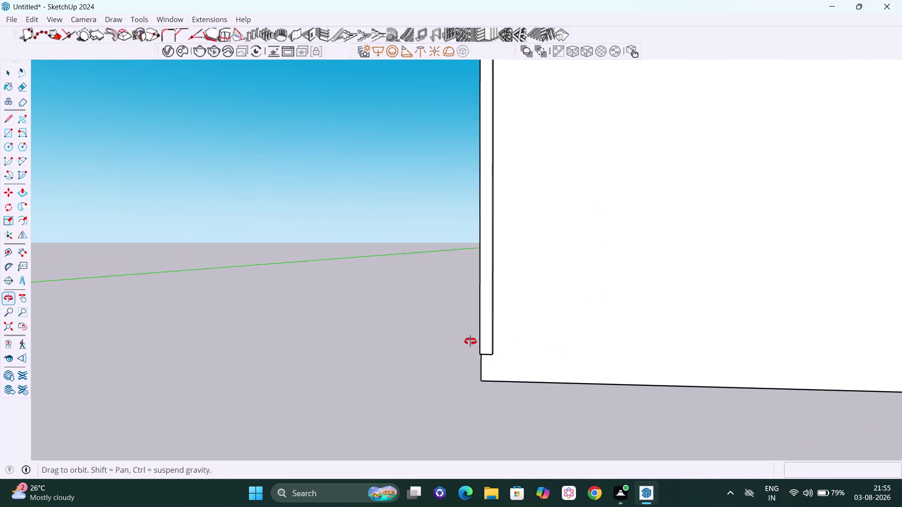
middle_drag(478, 343, 434, 340)
scroll(up, 3)
middle_drag(479, 356, 439, 351)
scroll(up, 3)
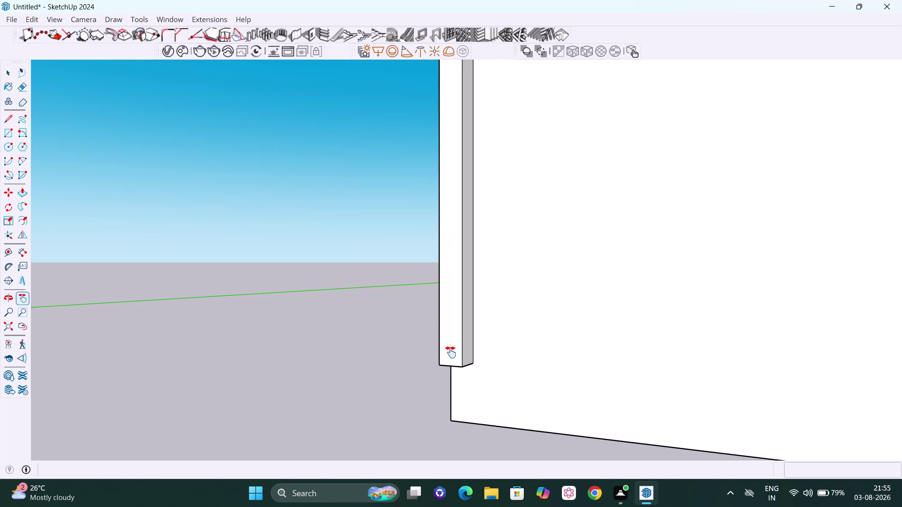
scroll(up, 3)
key(Escape)
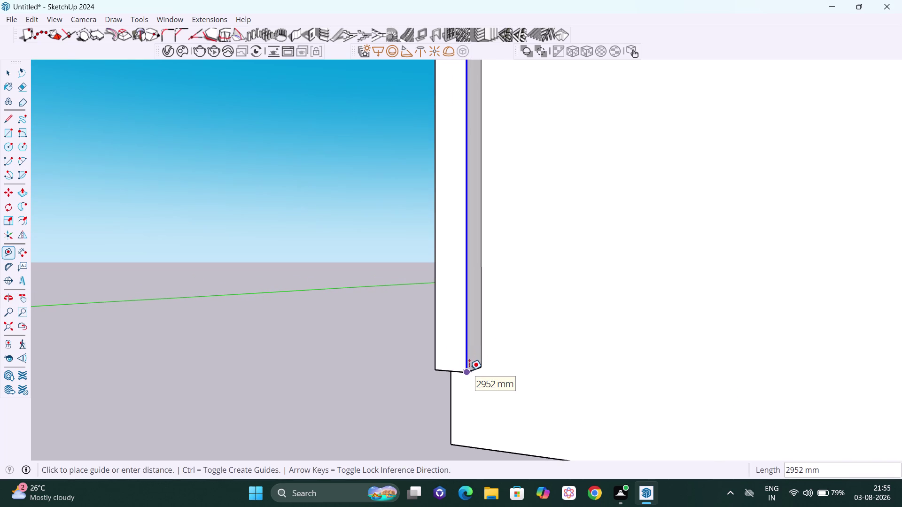
key(space)
middle_drag(469, 369, 532, 331)
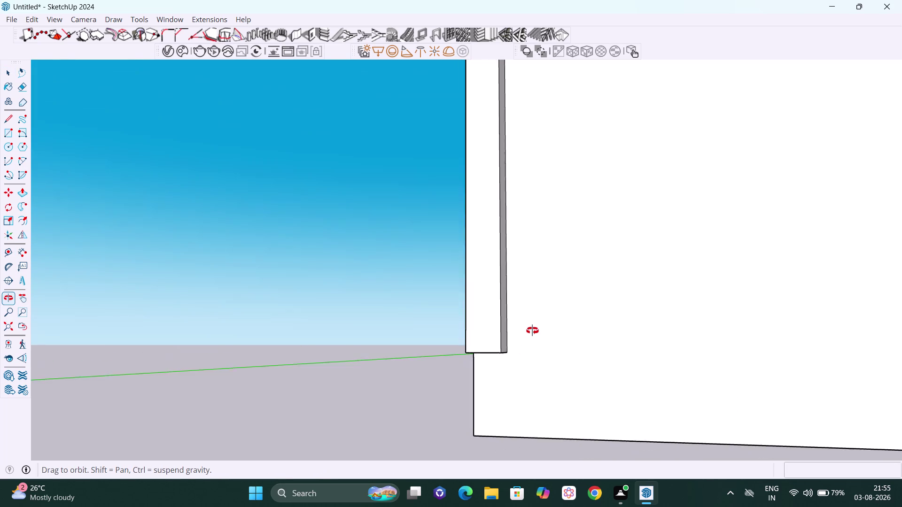
middle_drag(531, 331, 608, 302)
scroll(up, 3)
middle_drag(523, 357, 533, 315)
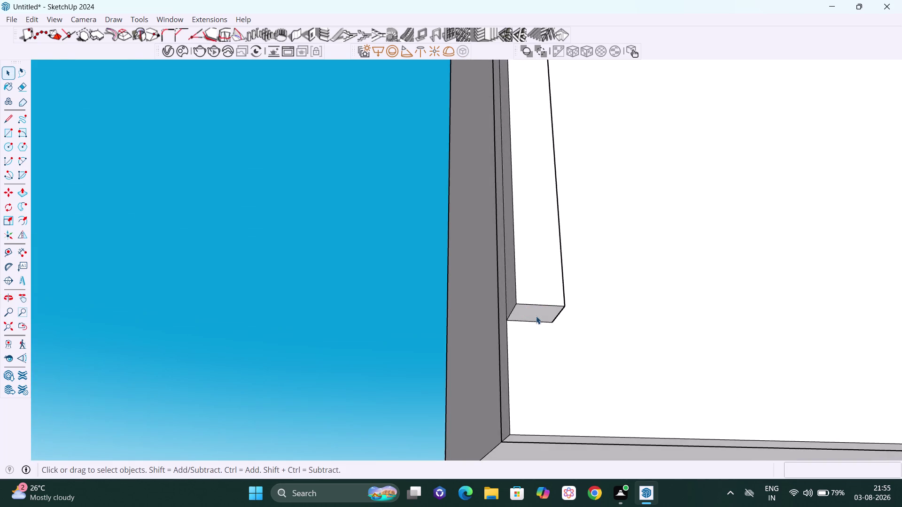
scroll(up, 3)
Extend the batten's lower end face about 48 mm down to the bottom edge.
click(537, 312)
double_click(536, 312)
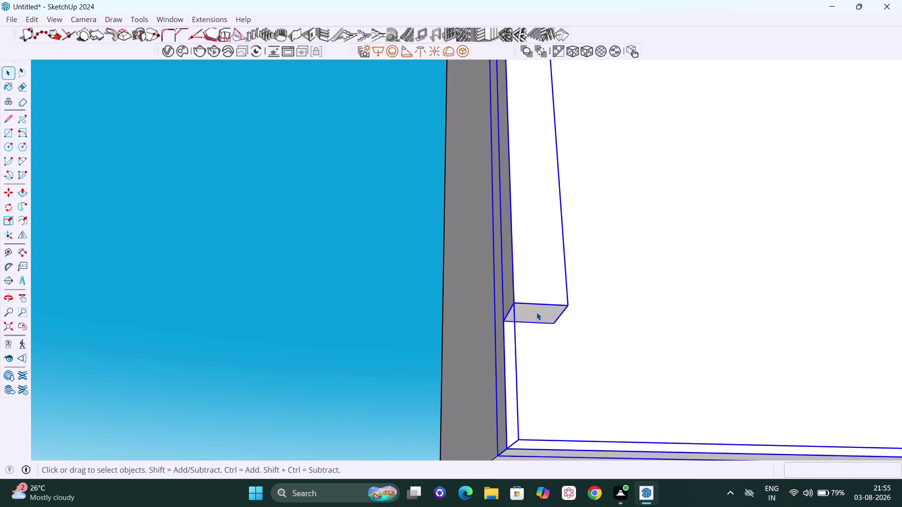
click(537, 312)
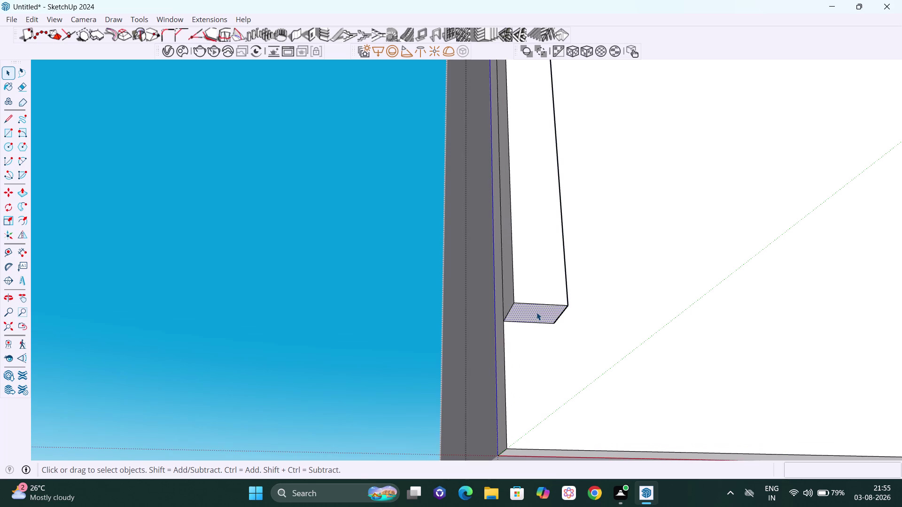
key(p)
click(537, 308)
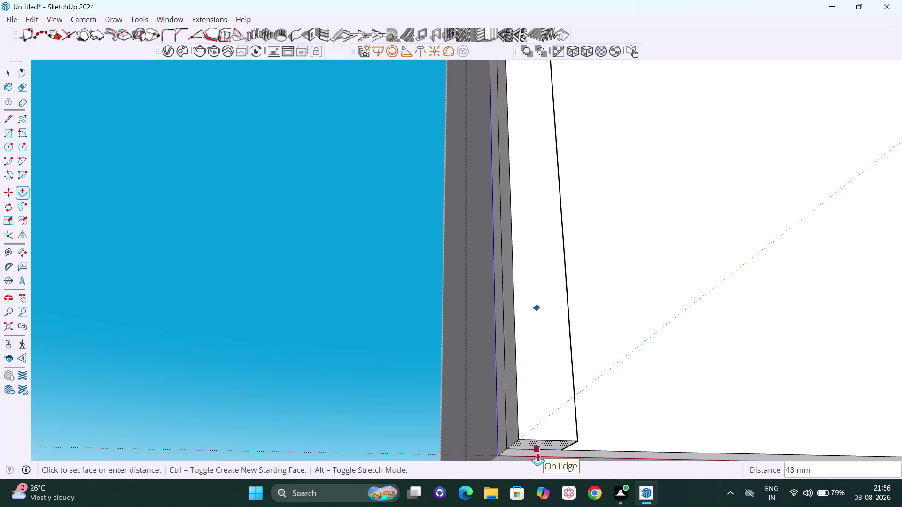
click(537, 453)
key(space)
scroll(down, 3)
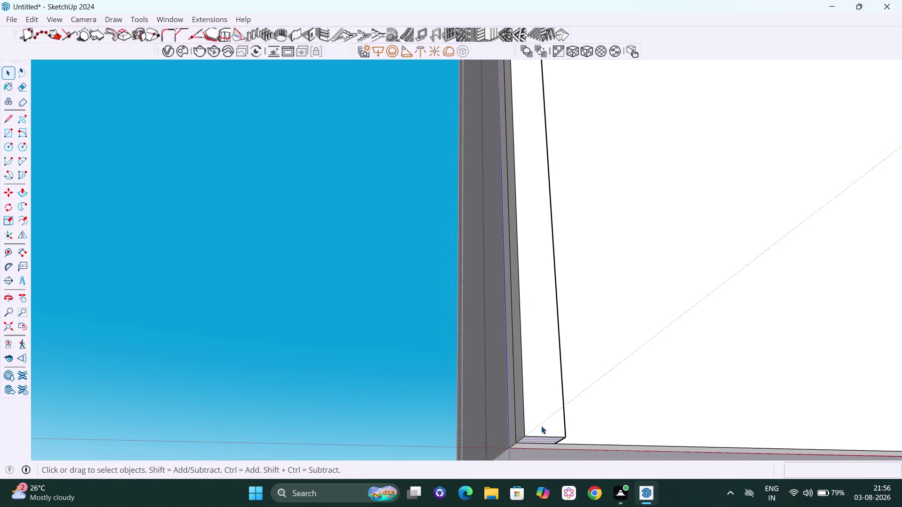
click(355, 299)
scroll(down, 3)
middle_drag(586, 322, 581, 330)
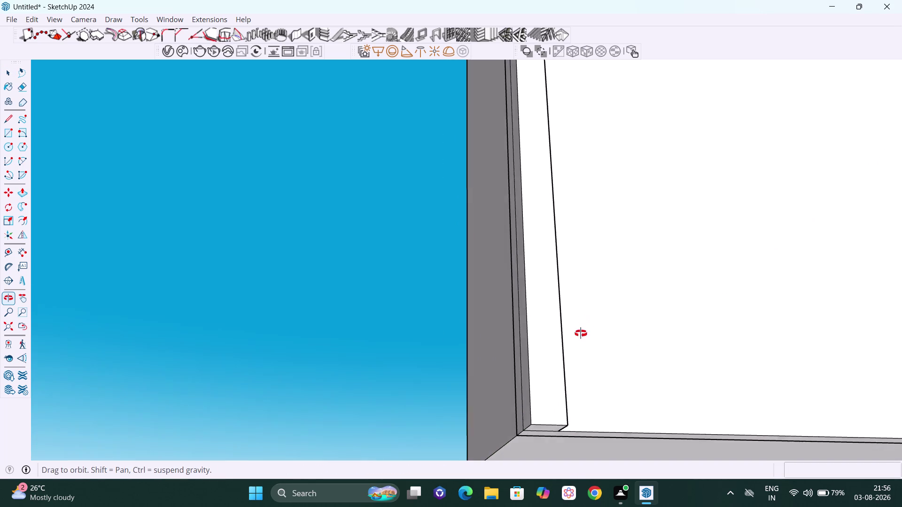
middle_drag(582, 330, 581, 333)
scroll(down, 3)
click(551, 348)
scroll(down, 3)
middle_drag(558, 347, 559, 352)
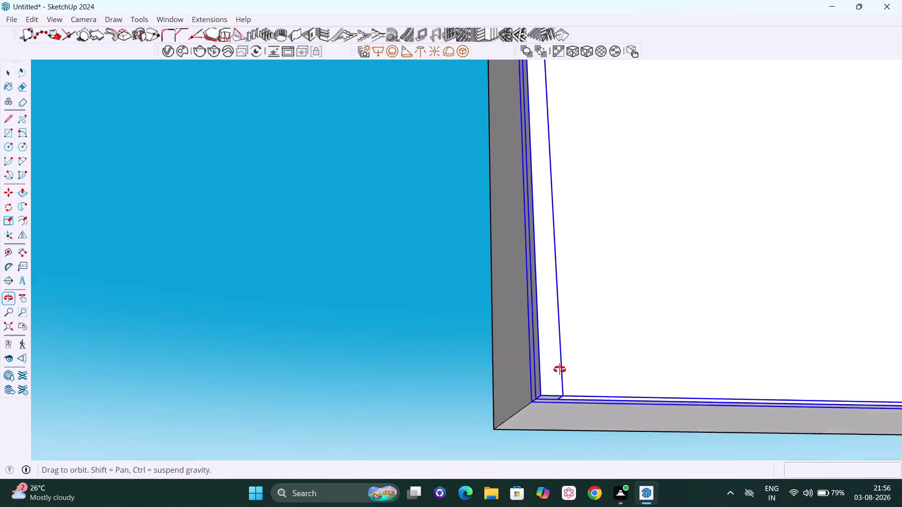
middle_drag(558, 352, 569, 411)
middle_drag(567, 357, 588, 389)
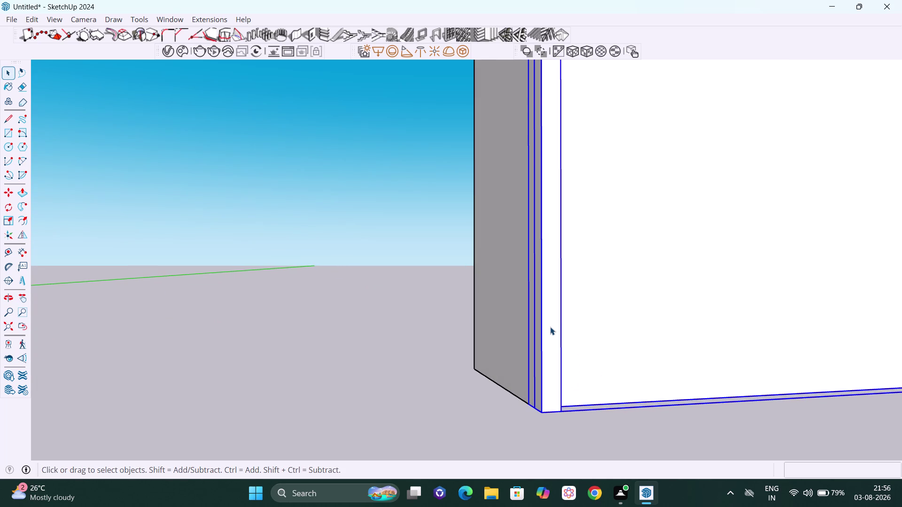
double_click(551, 327)
click(552, 327)
triple_click(551, 327)
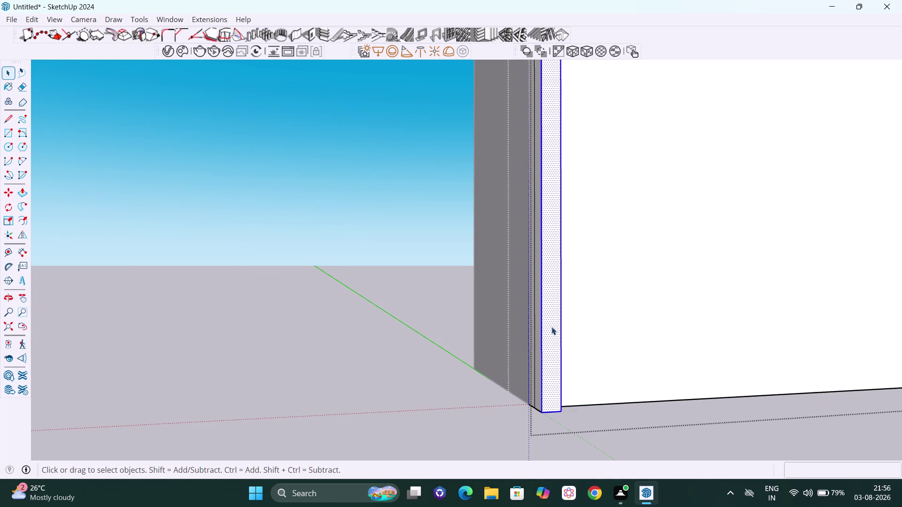
scroll(down, 3)
scroll(down, 3)
scroll(down, 3)
key(h)
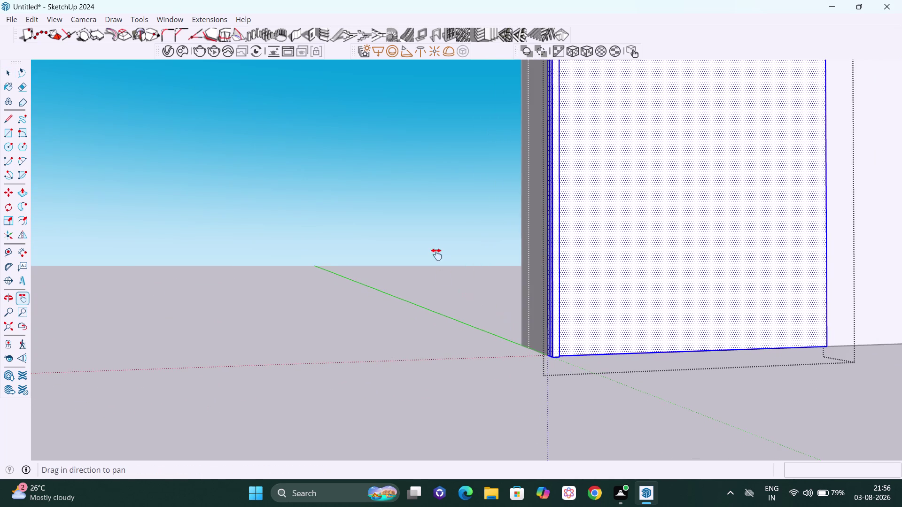
drag(435, 247, 377, 348)
scroll(down, 3)
drag(480, 366, 522, 443)
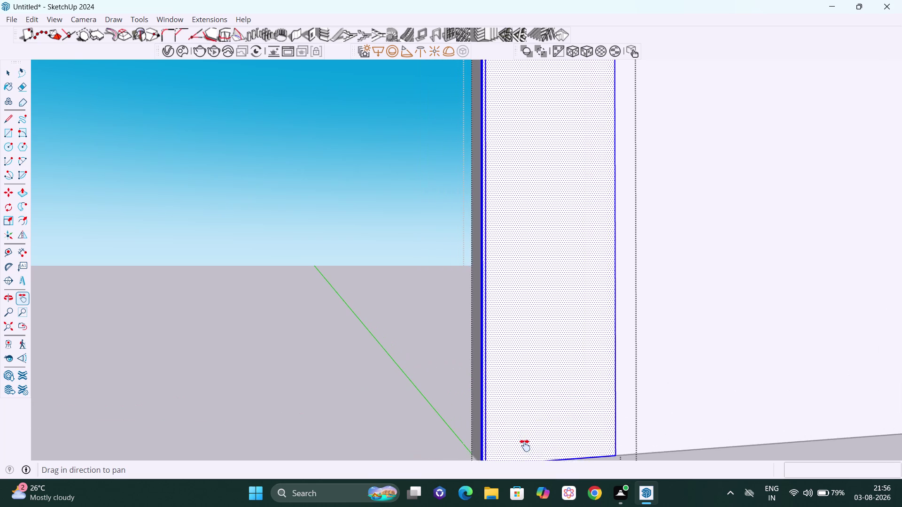
drag(521, 442, 524, 446)
key(space)
click(424, 312)
scroll(down, 3)
scroll(down, 3)
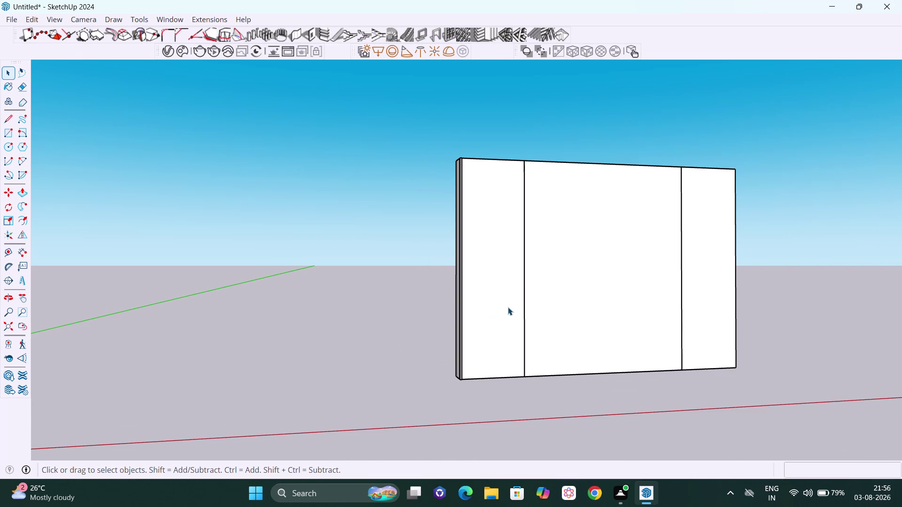
middle_drag(516, 302, 546, 412)
scroll(up, 3)
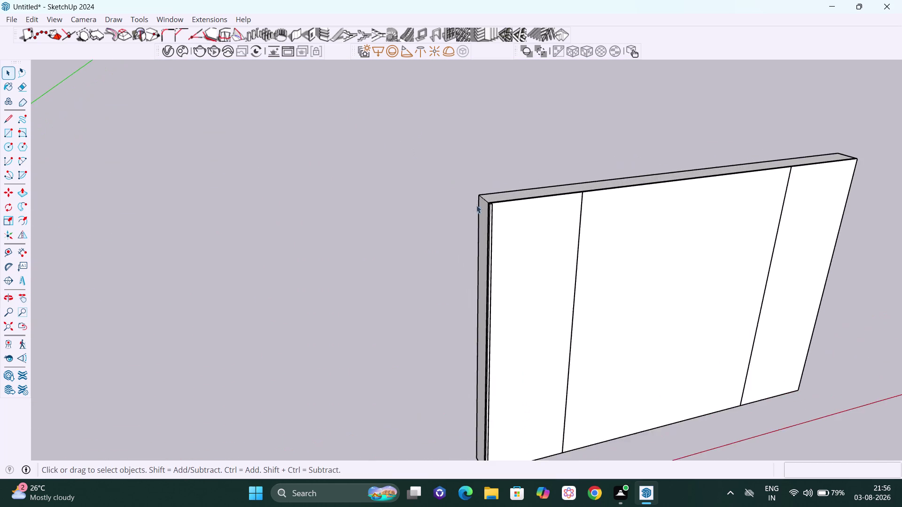
scroll(up, 3)
middle_drag(505, 254, 525, 312)
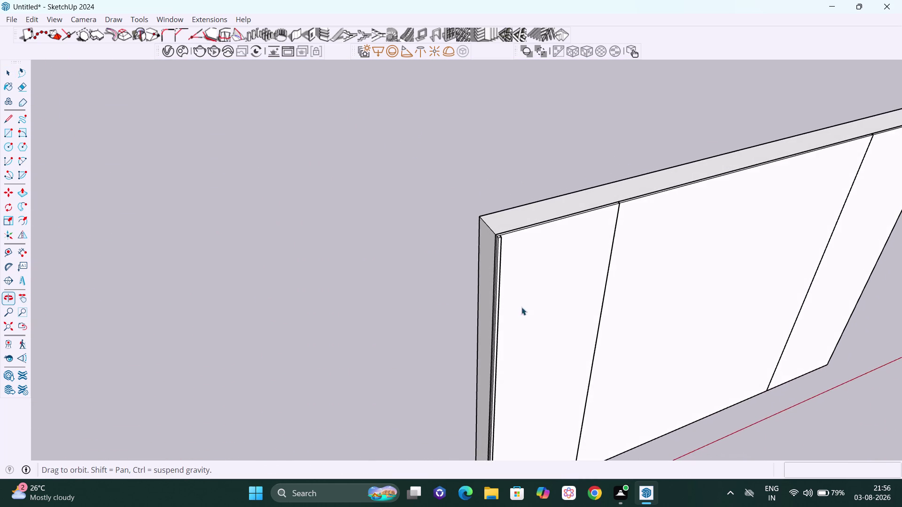
scroll(up, 3)
key(ctrl+z)
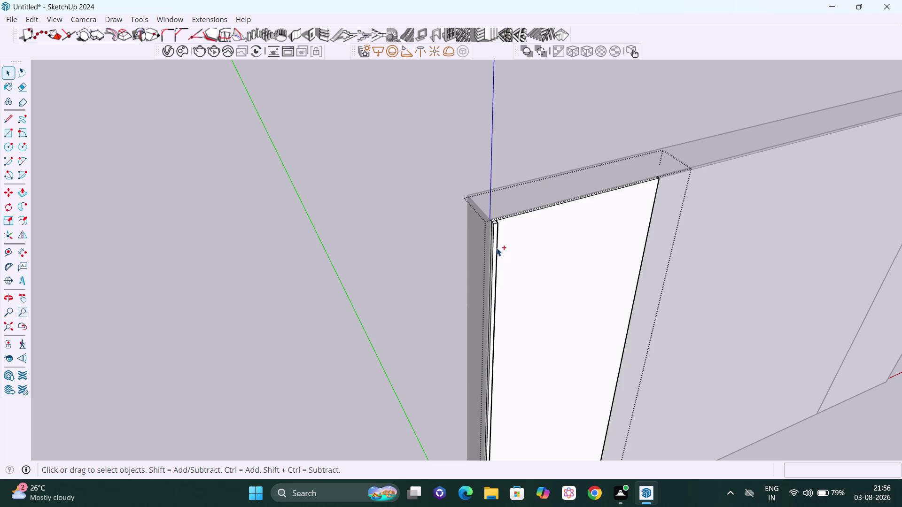
key(space)
scroll(up, 3)
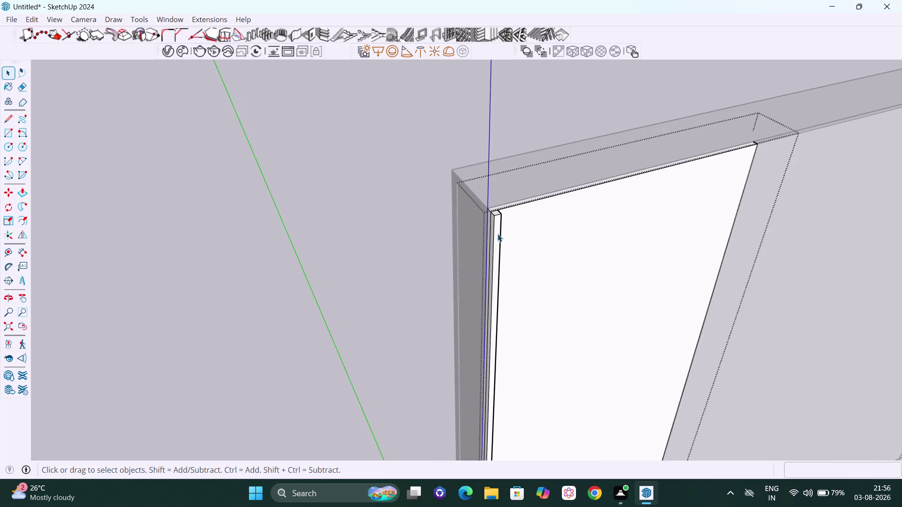
scroll(up, 3)
middle_drag(497, 234, 511, 329)
scroll(up, 3)
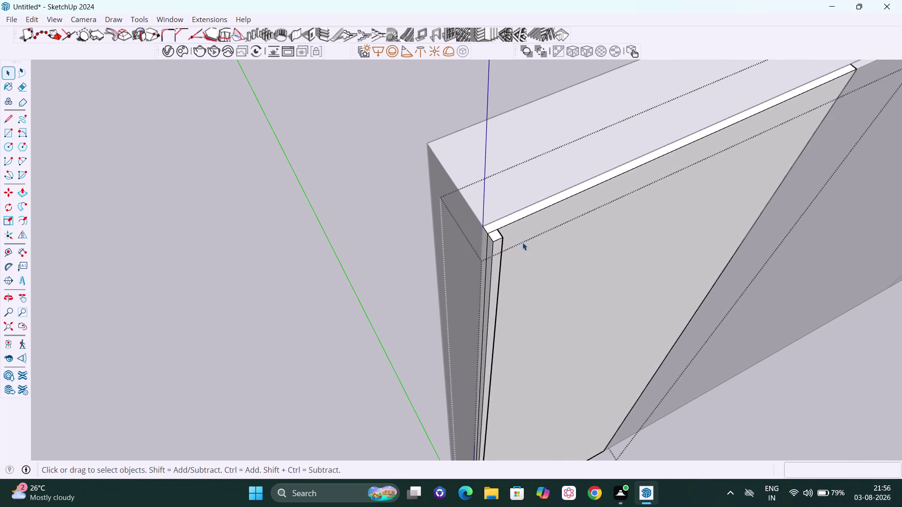
click(498, 255)
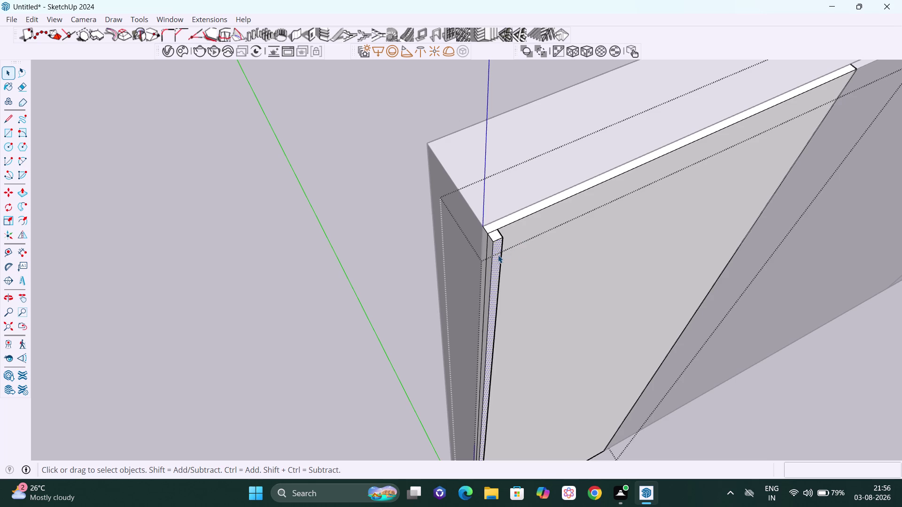
click(376, 196)
click(539, 227)
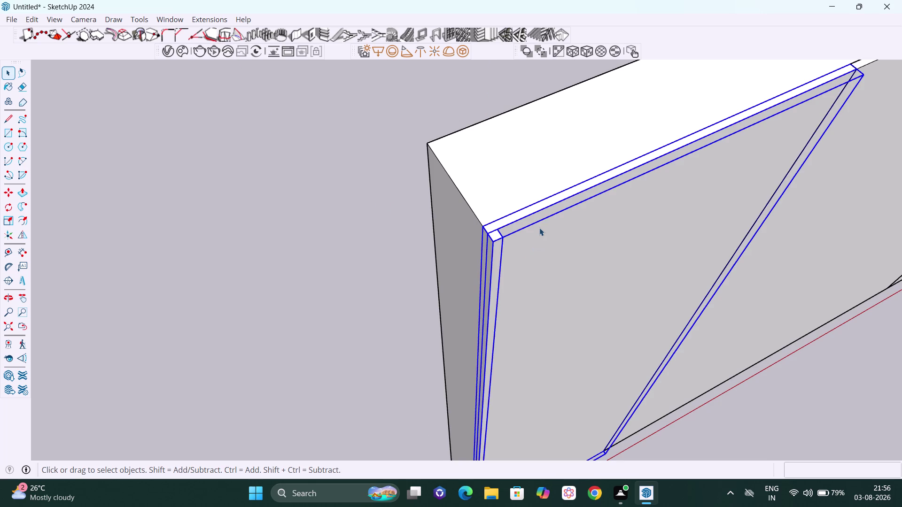
key(Delete)
scroll(down, 3)
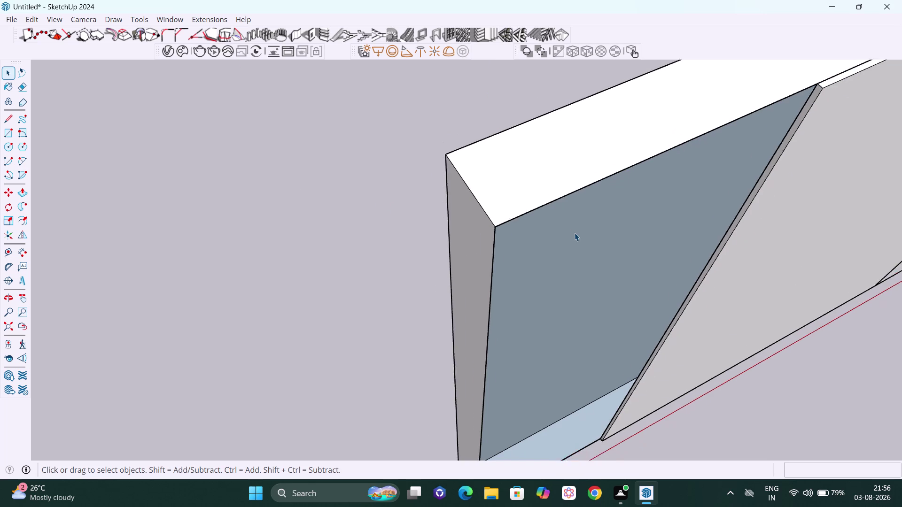
scroll(down, 3)
key(ctrl+z)
scroll(up, 3)
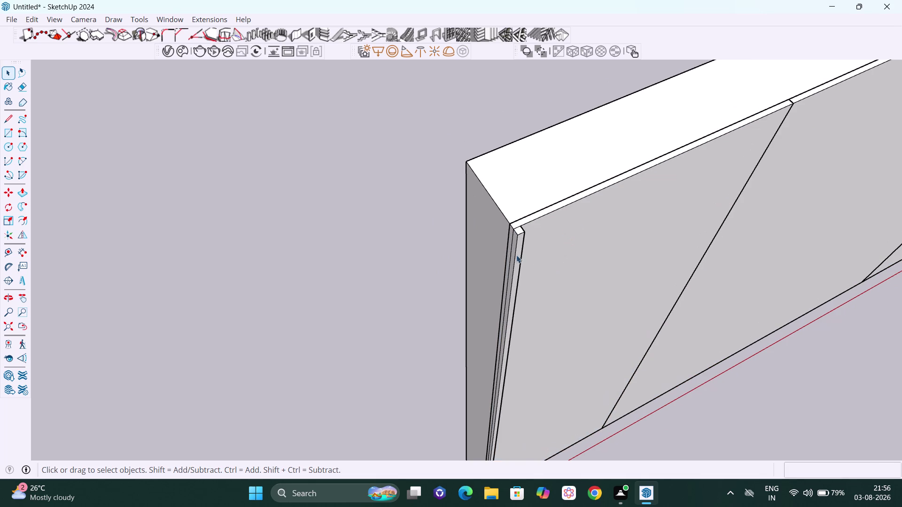
Select the thin vertical corner strip on the panel edge and zoom in on it.
click(520, 251)
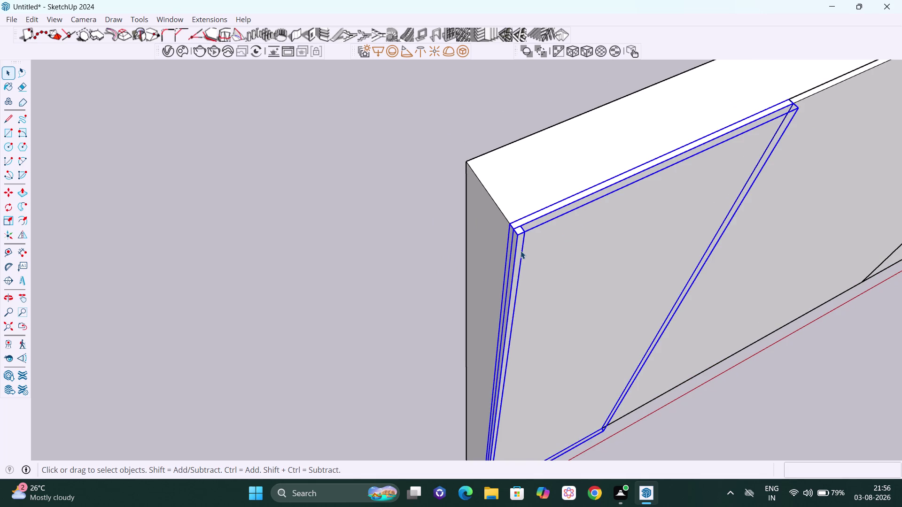
double_click(521, 251)
click(520, 249)
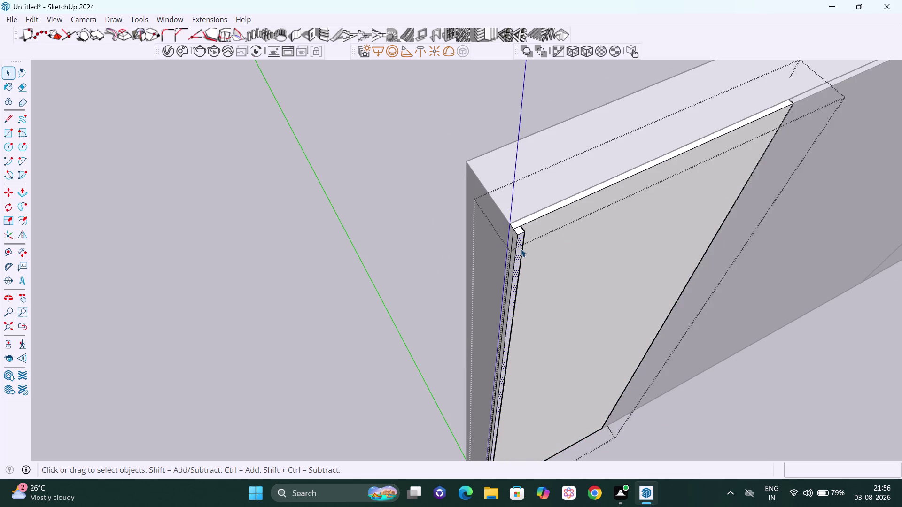
scroll(up, 3)
double_click(521, 249)
scroll(up, 3)
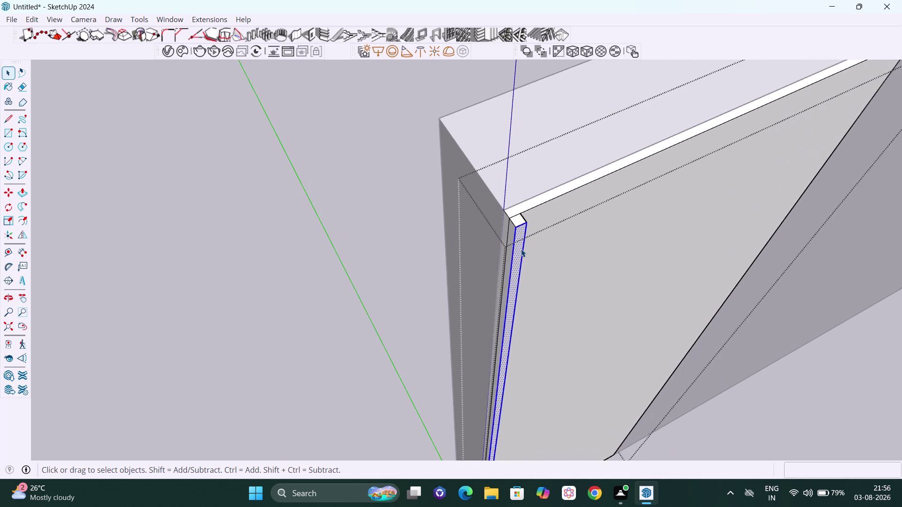
scroll(up, 3)
middle_drag(521, 249, 531, 248)
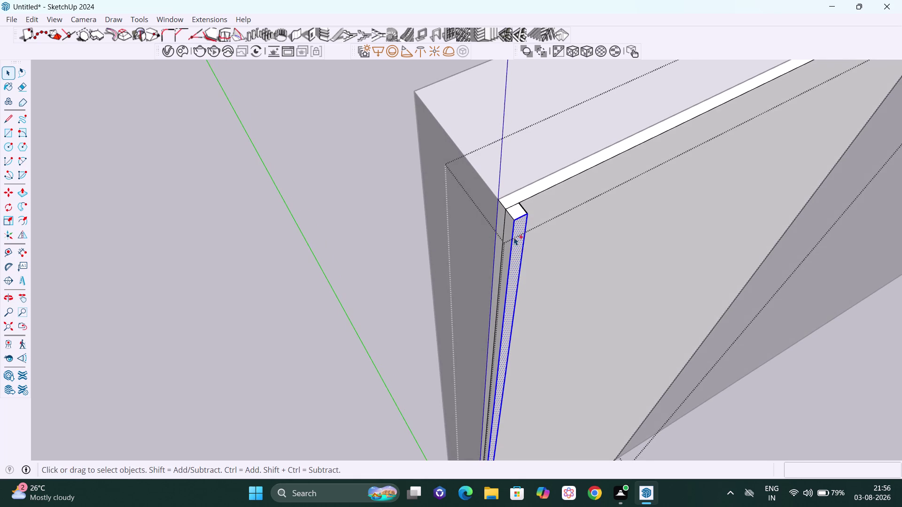
Select the strip's faces and edges, orbiting around the top-left corner.
double_click(510, 222)
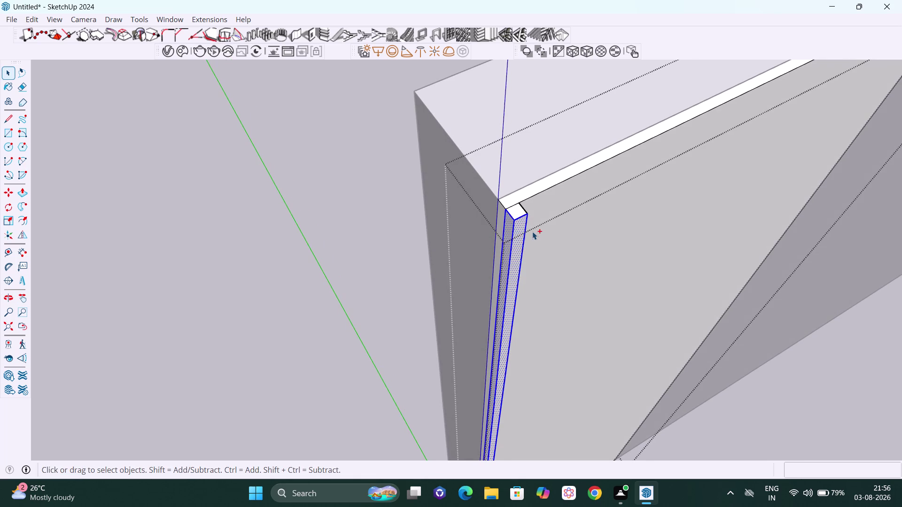
middle_drag(516, 229, 448, 213)
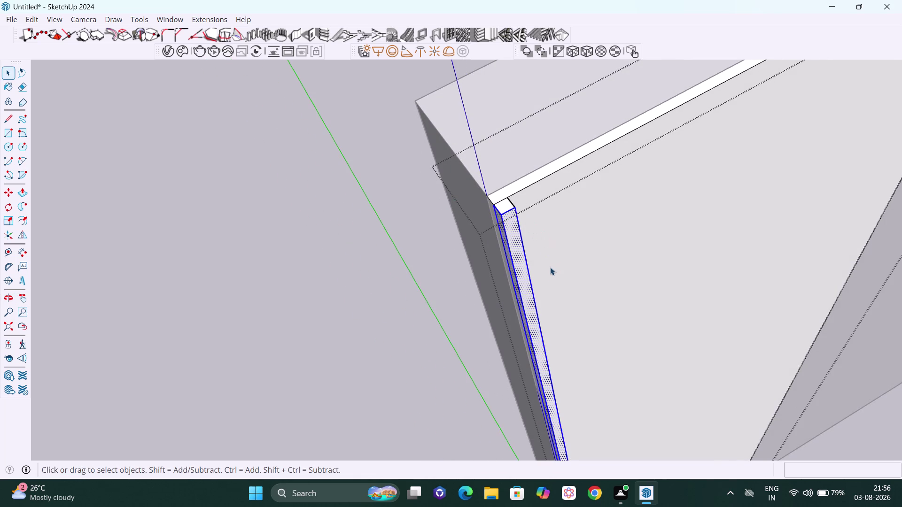
scroll(down, 3)
middle_drag(553, 272, 377, 186)
scroll(up, 3)
double_click(507, 262)
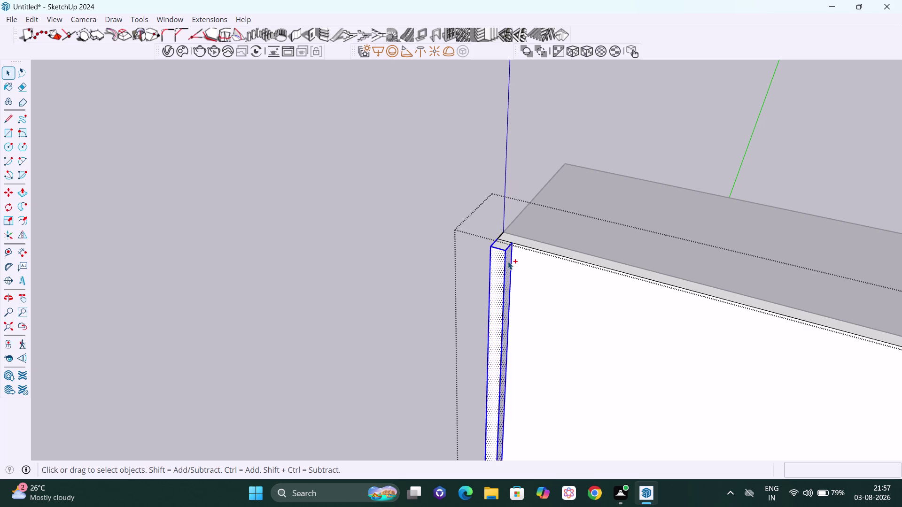
Delete the vertical corner strip, then undo to restore it and reselect it.
double_click(501, 247)
key(Delete)
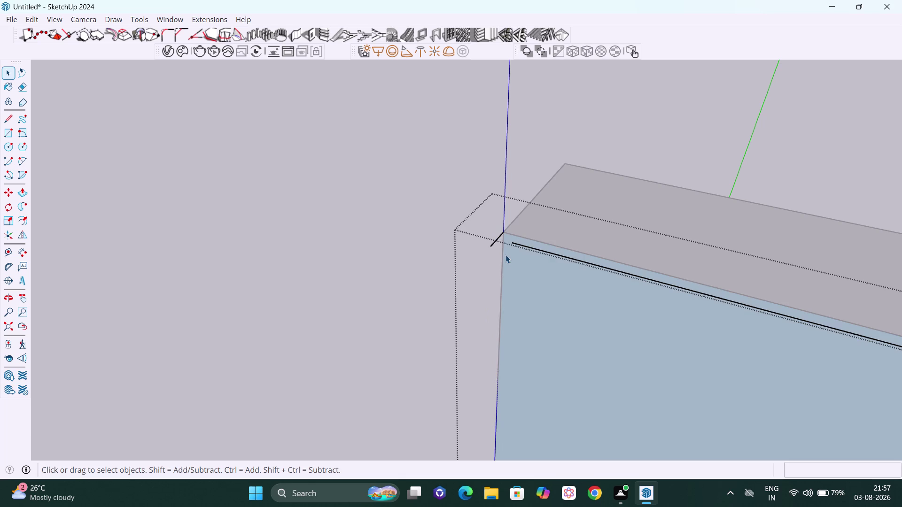
key(ctrl+z)
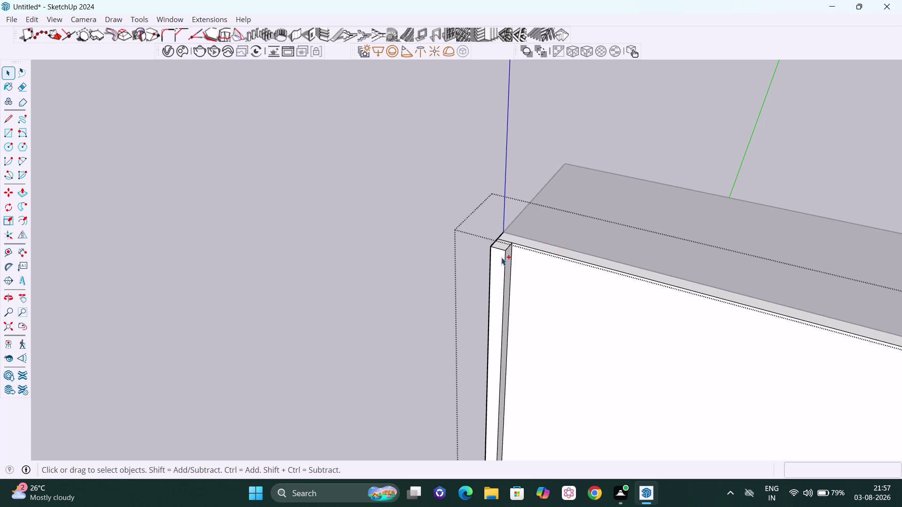
double_click(498, 261)
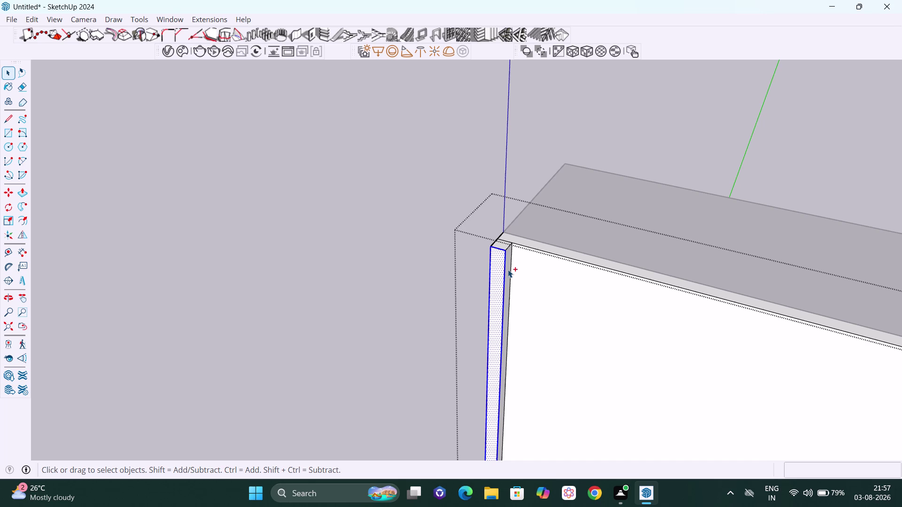
double_click(508, 269)
Orbit to the panel face, select the edge strip, delete it and undo.
scroll(down, 3)
middle_drag(499, 273, 669, 300)
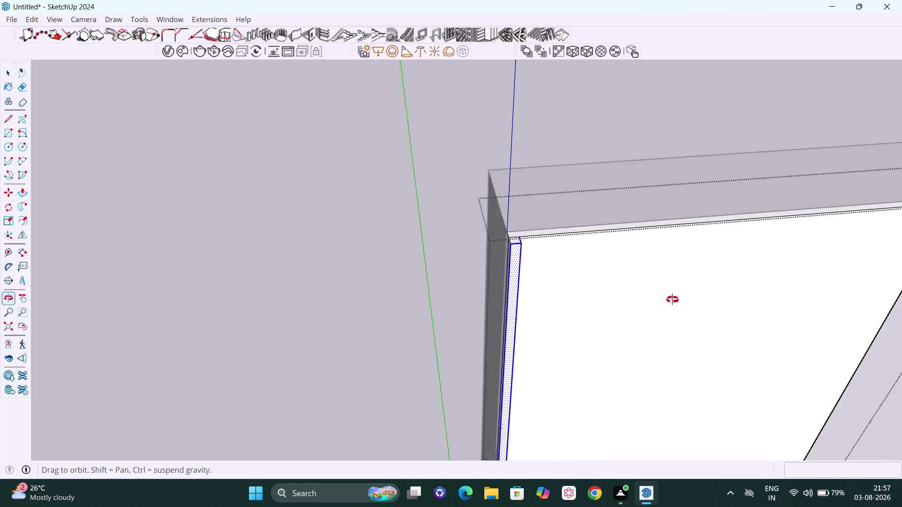
middle_drag(669, 300, 779, 312)
scroll(up, 3)
scroll(up, 3)
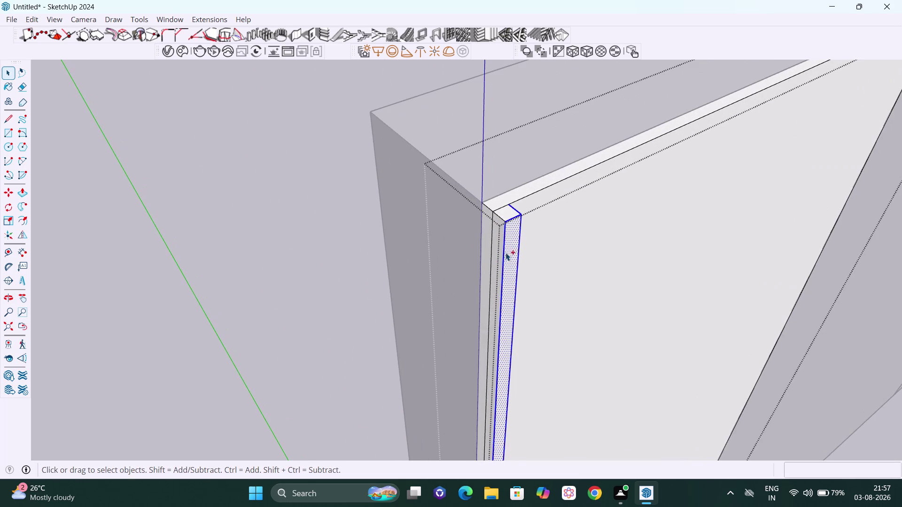
double_click(502, 253)
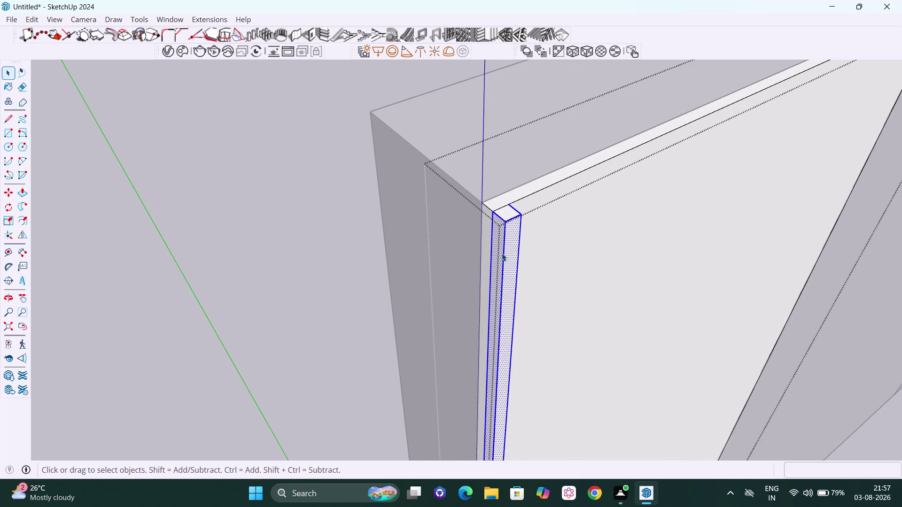
key(Delete)
key(ctrl+z)
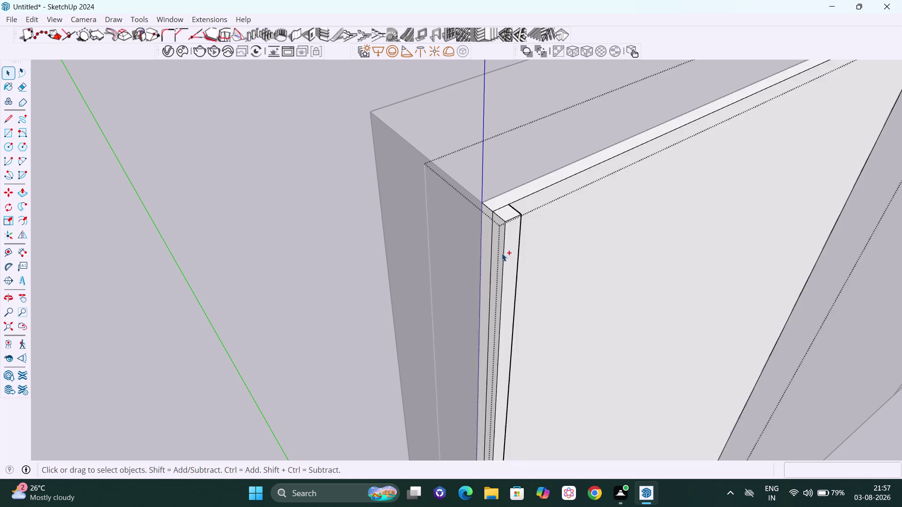
Zoom out and orbit until the whole panel is visible.
scroll(down, 3)
scroll(down, 3)
scroll(down, 3)
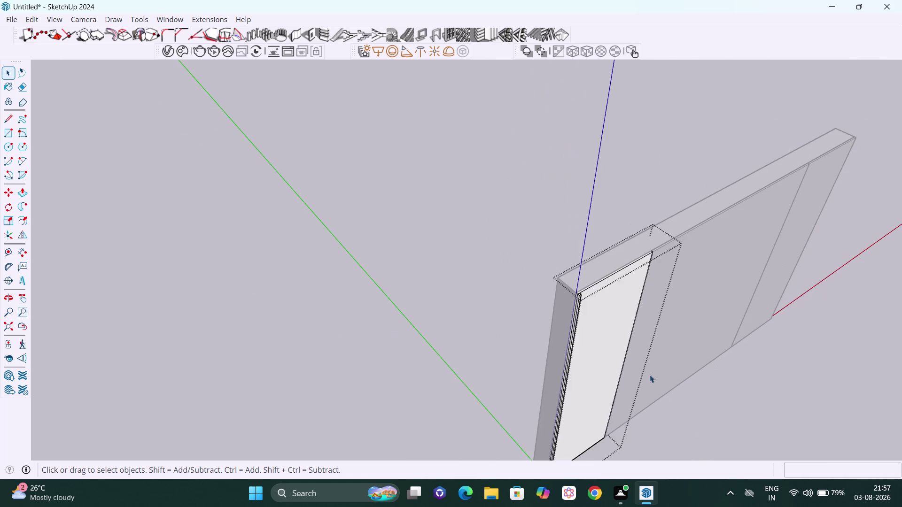
middle_drag(685, 387, 666, 337)
key(space)
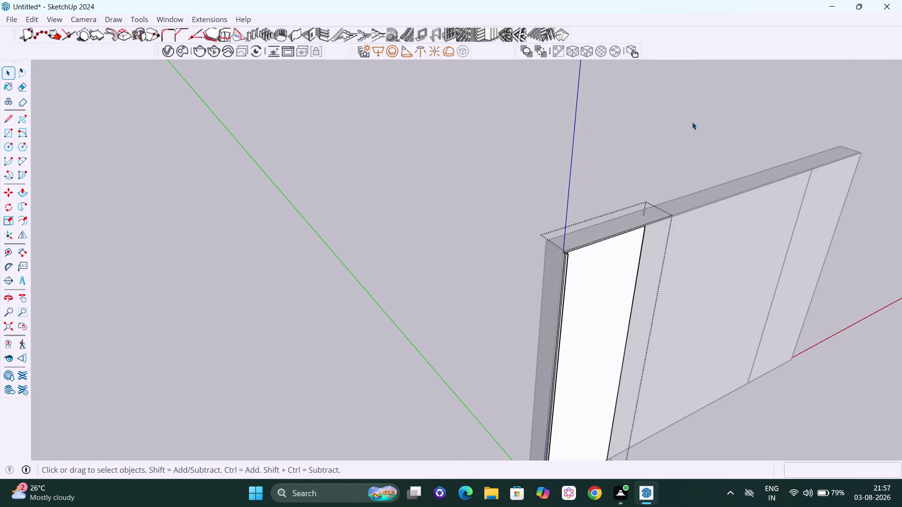
click(692, 122)
scroll(down, 3)
scroll(down, 3)
middle_drag(691, 403, 666, 342)
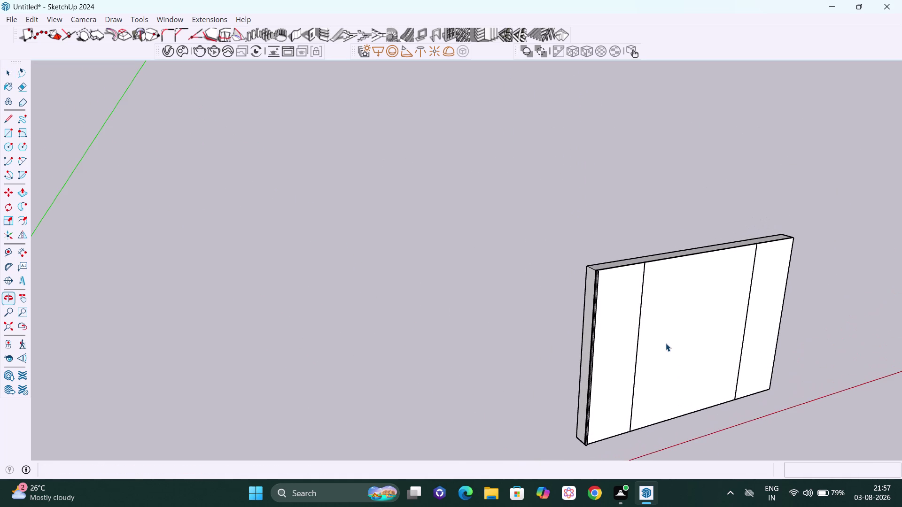
key(h)
drag(680, 349, 592, 288)
scroll(up, 3)
scroll(up, 3)
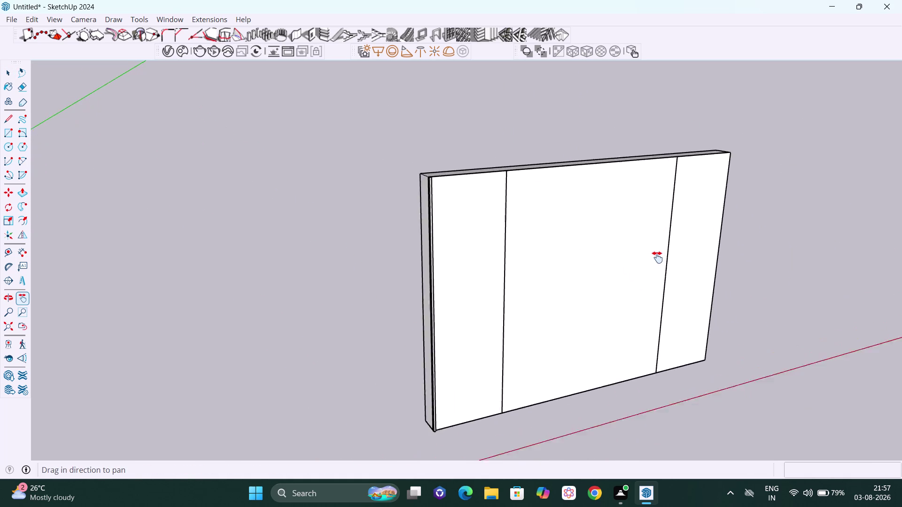
scroll(up, 3)
scroll(down, 3)
middle_drag(656, 259, 779, 316)
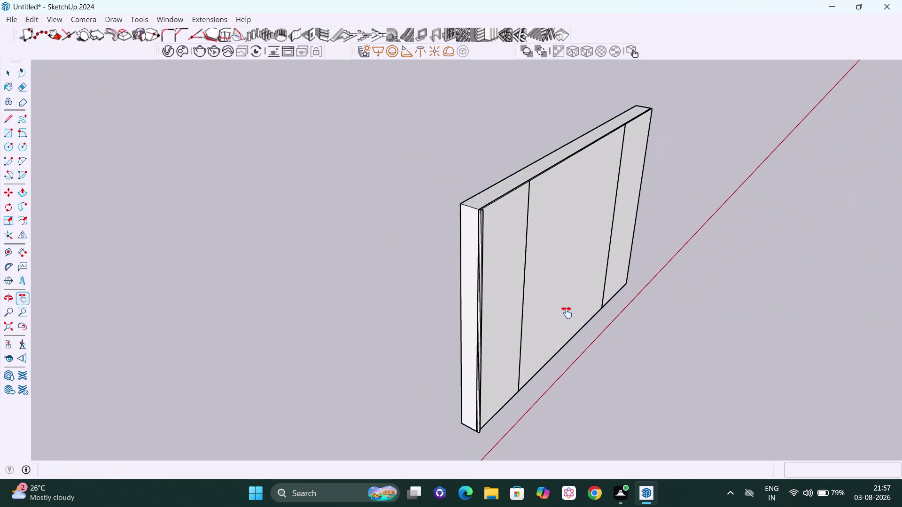
scroll(down, 3)
middle_drag(567, 314, 590, 326)
key(ctrl+z)
key(ctrl+z)
key(ctrl+z)
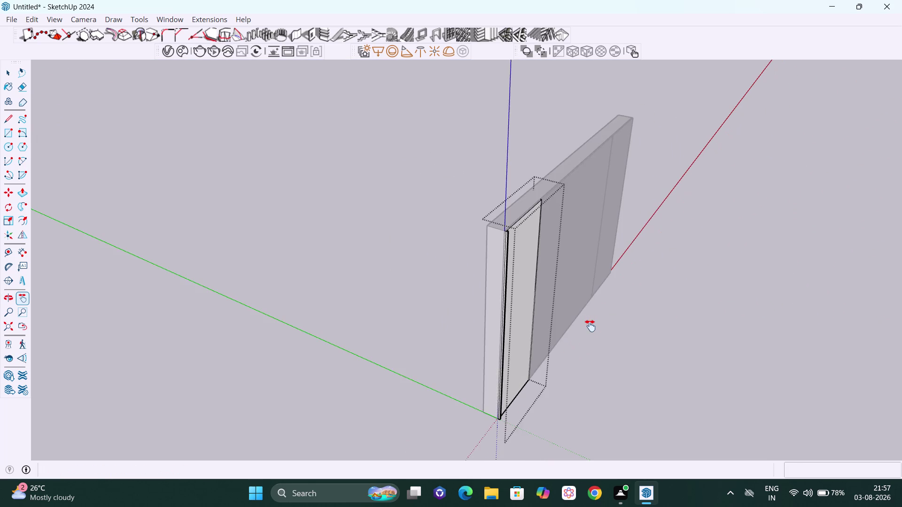
key(ctrl+z)
key(ctrl+z)
key(ctrl+z)
key(ctrl+z)
key(ctrl+z)
key(ctrl+z)
key(ctrl+z)
key(ctrl+z)
key(ctrl+z)
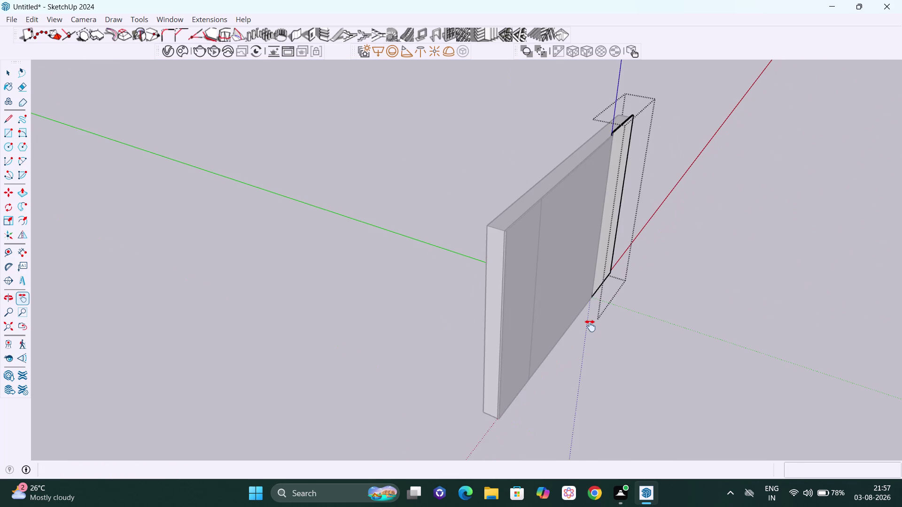
key(ctrl+z)
key(ctrl+z)
key(ctrl+z)
key(ctrl+z)
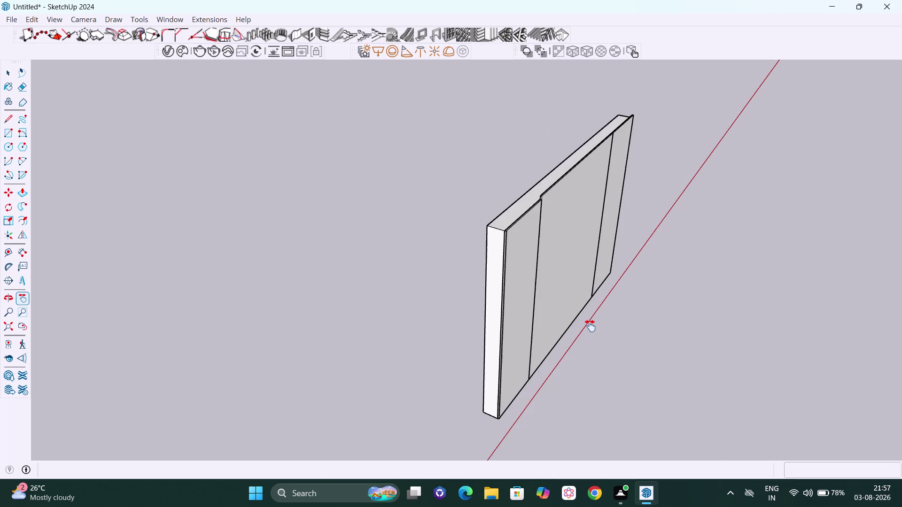
key(ctrl+z)
key(ctrl+z)
key(ctrl+z)
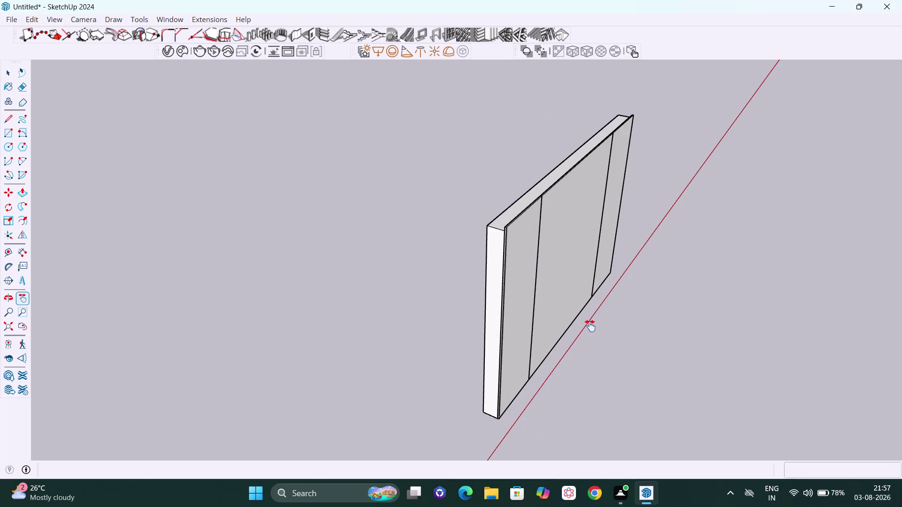
key(ctrl+z)
key(space)
scroll(up, 3)
scroll(up, 3)
middle_drag(515, 245, 466, 223)
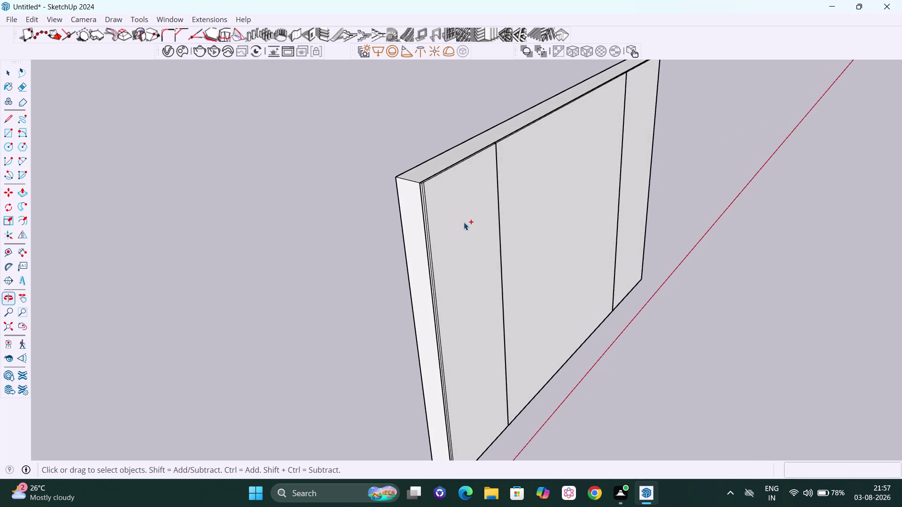
key(ctrl+z)
key(ctrl+z)
key(ctrl+z)
key(ctrl+z)
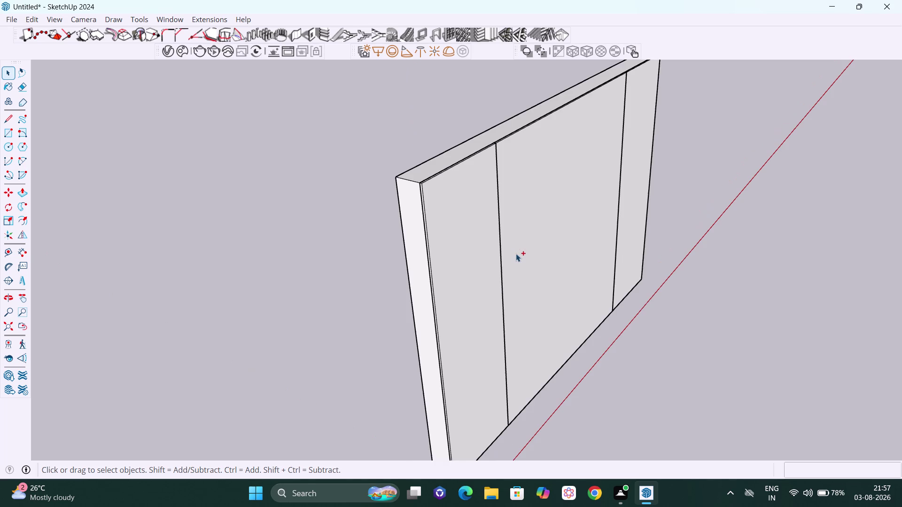
scroll(down, 3)
scroll(down, 3)
middle_drag(525, 266, 642, 238)
scroll(up, 3)
scroll(down, 3)
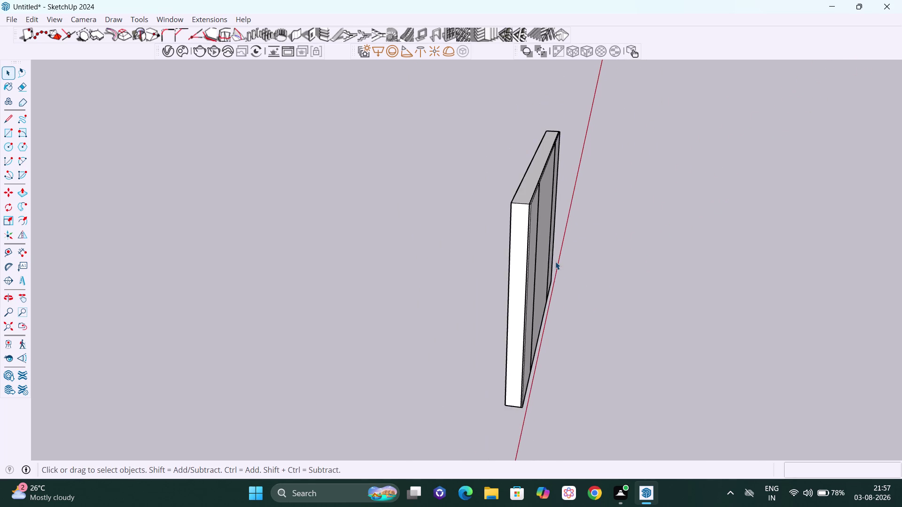
scroll(down, 3)
middle_drag(588, 309, 417, 258)
scroll(down, 3)
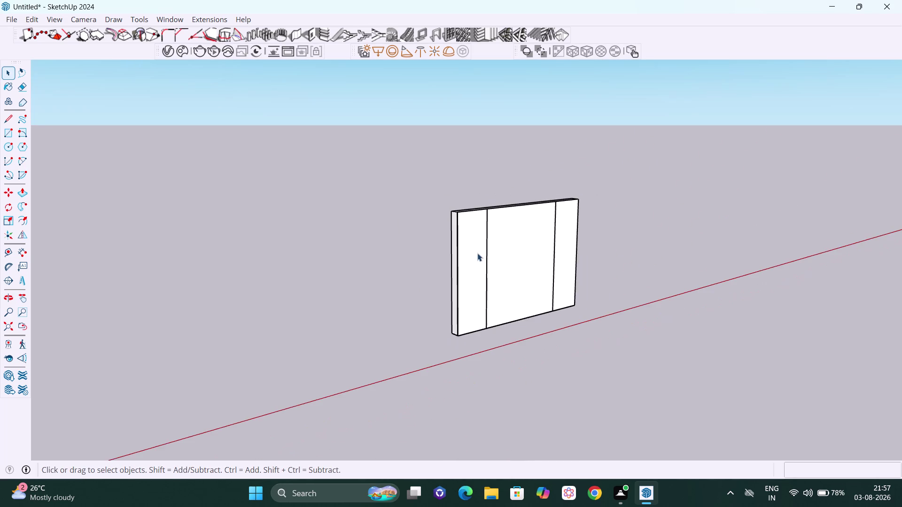
middle_drag(495, 258, 461, 255)
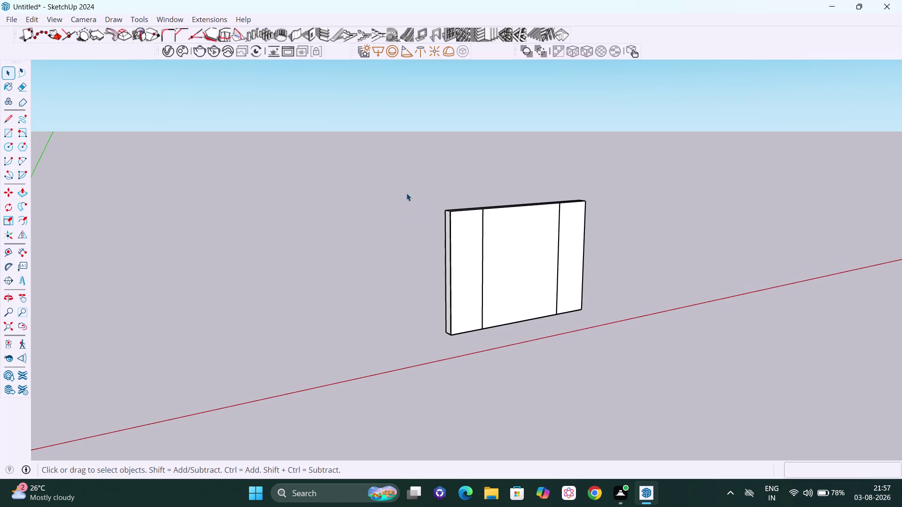
Drag-select the entire old panel and delete it.
drag(406, 193, 417, 191)
drag(400, 185, 554, 183)
drag(555, 183, 643, 394)
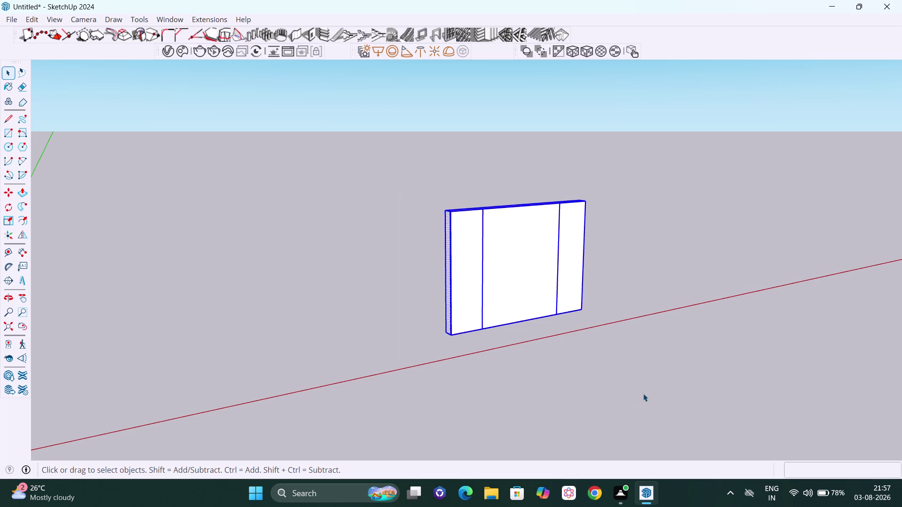
key(Delete)
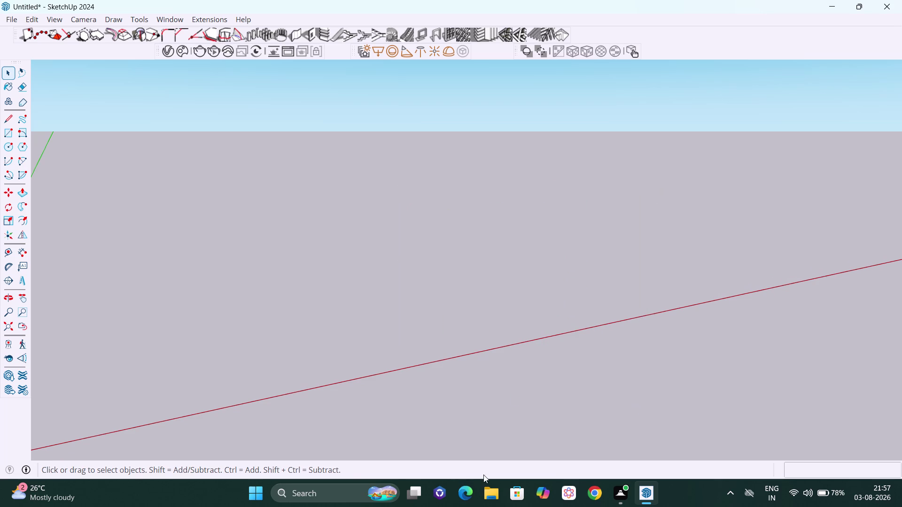
Draw an upright 14′ by 10′ rectangle from a corner point.
key(r)
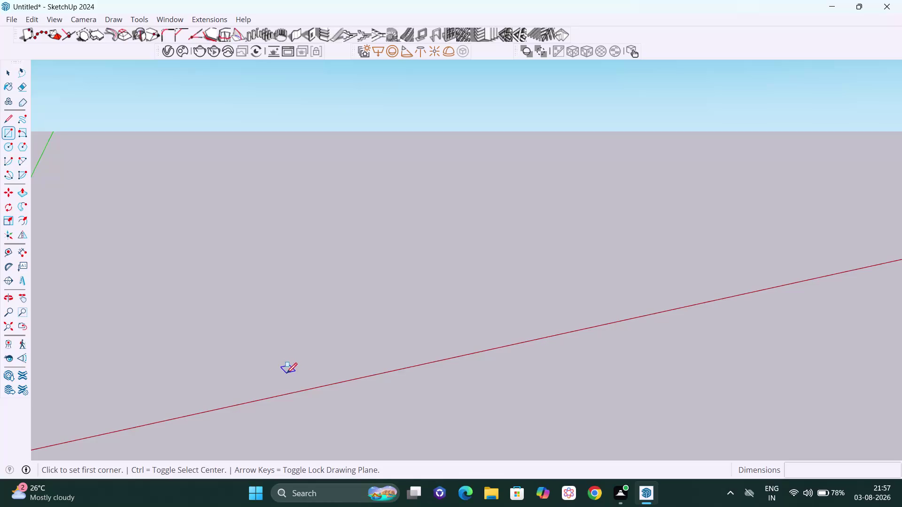
click(286, 373)
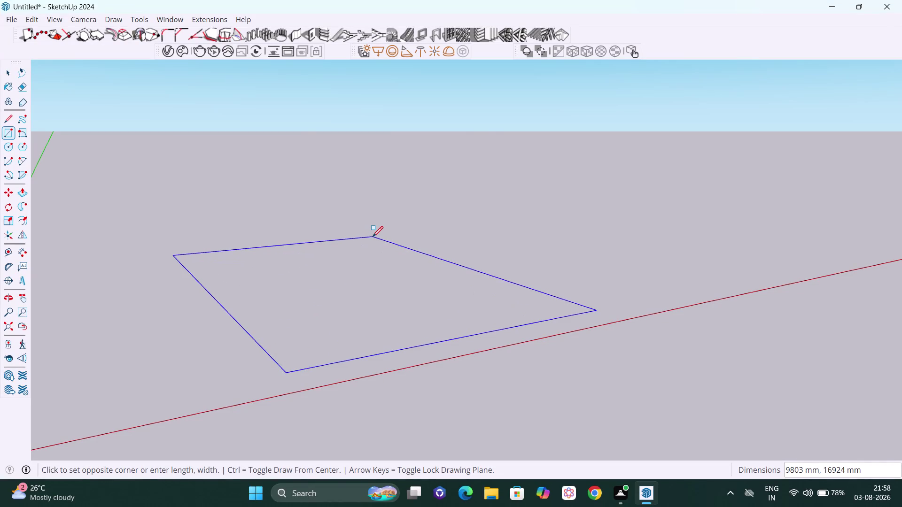
key(Left)
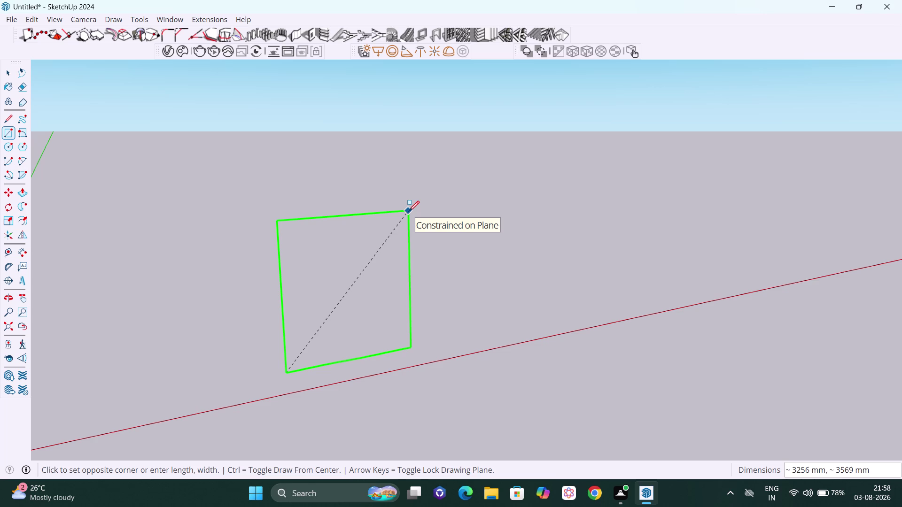
text(14)
key(apostrophe)
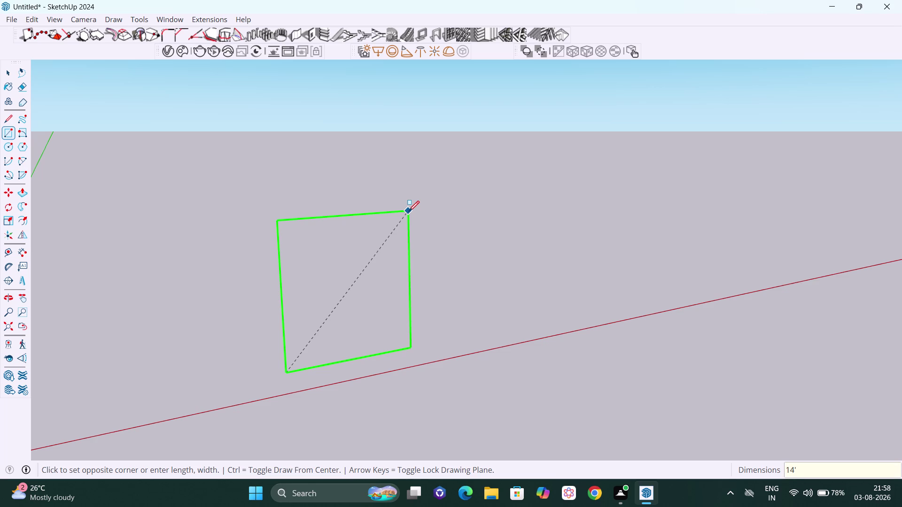
text(,10)
key(apostrophe)
key(Return)
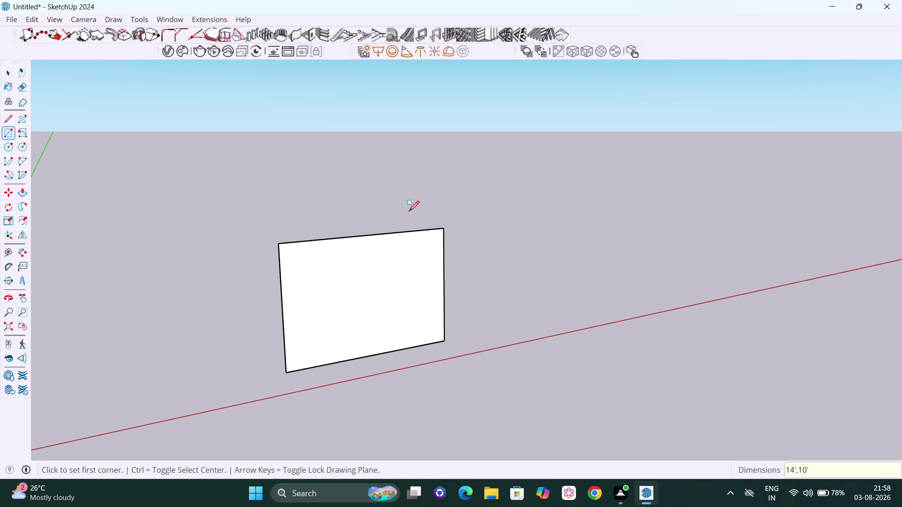
Orbit and zoom to settle on a front view of the new face.
key(space)
scroll(up, 3)
middle_drag(424, 277, 458, 275)
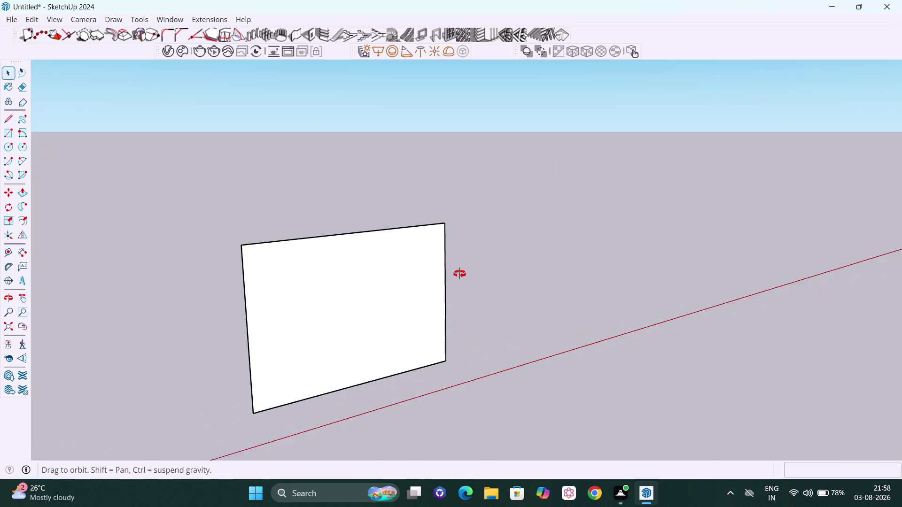
middle_drag(459, 274, 471, 264)
scroll(down, 3)
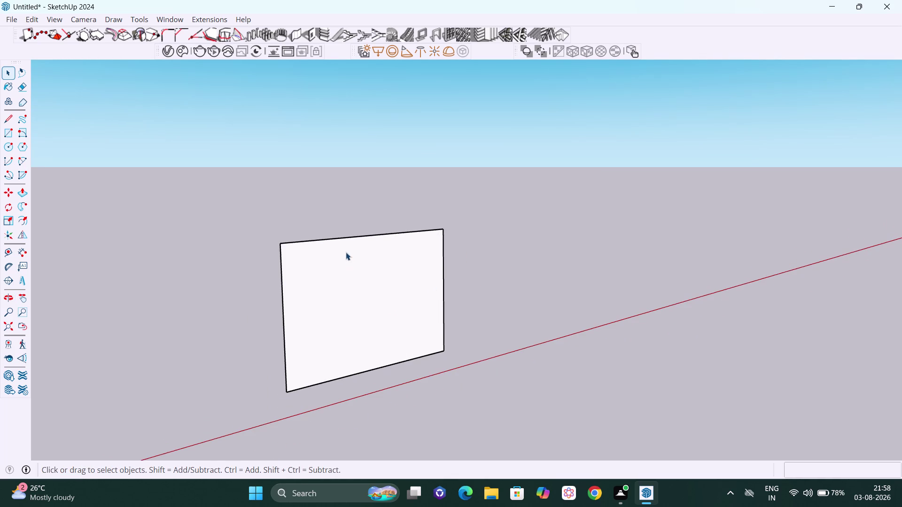
scroll(up, 3)
scroll(up, 3)
middle_drag(285, 285, 263, 284)
scroll(up, 3)
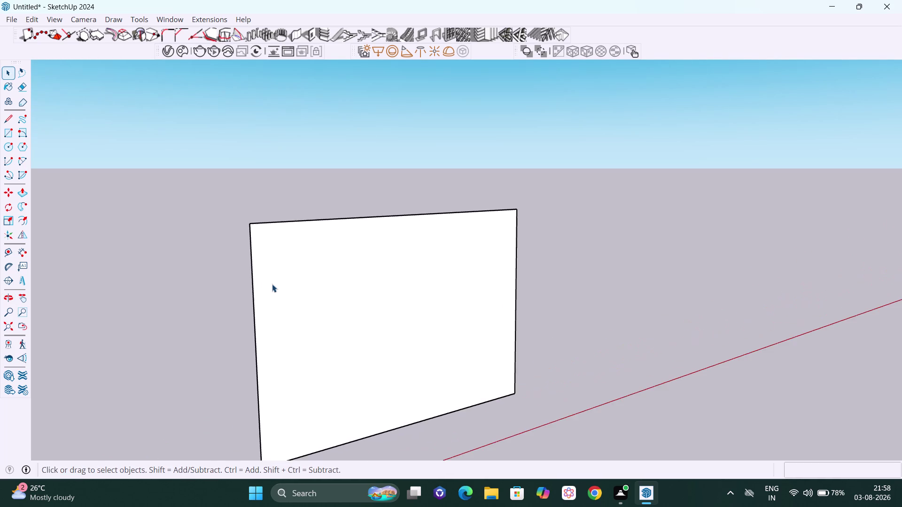
scroll(down, 3)
middle_drag(269, 298, 226, 297)
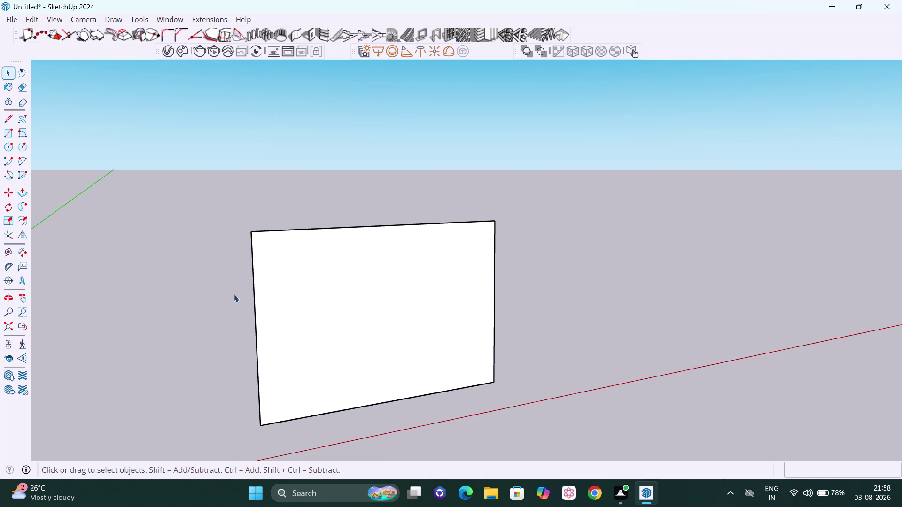
Copy the face's left and right edges 3' inward to form three sections.
key(m)
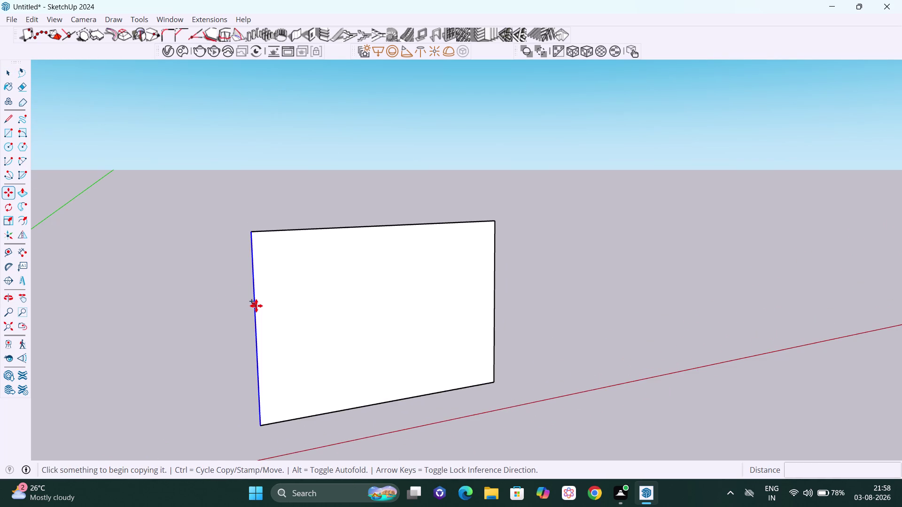
click(256, 306)
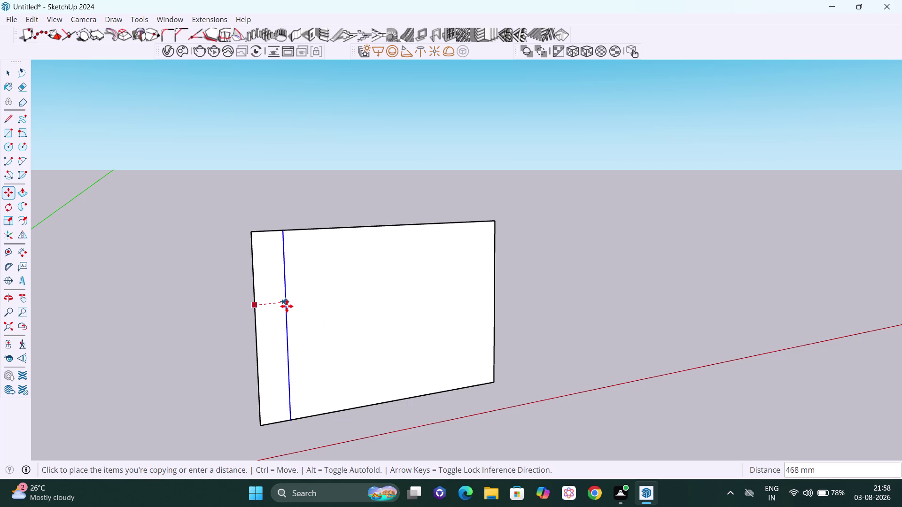
text(3')
key(Return)
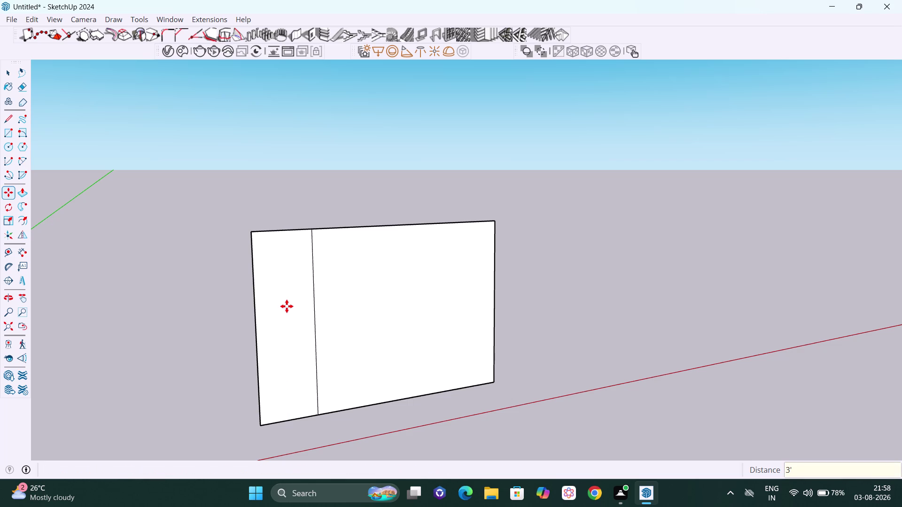
click(495, 293)
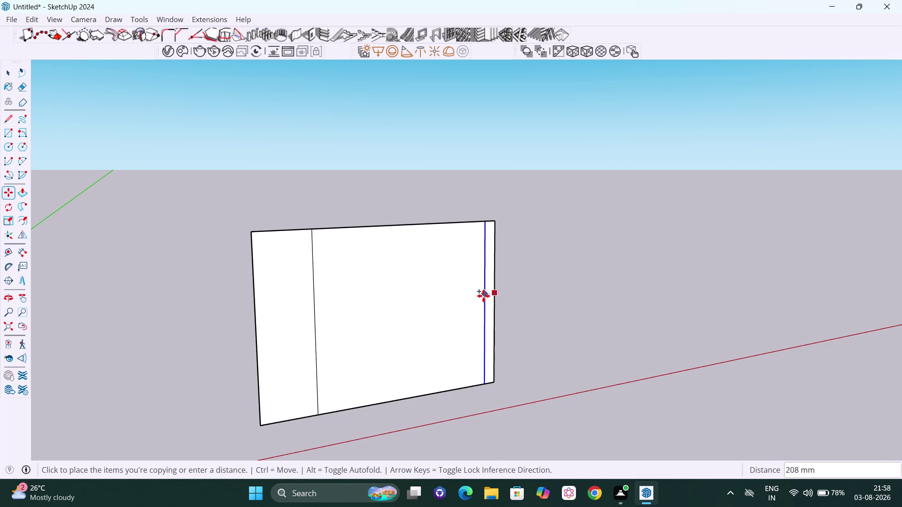
text(3')
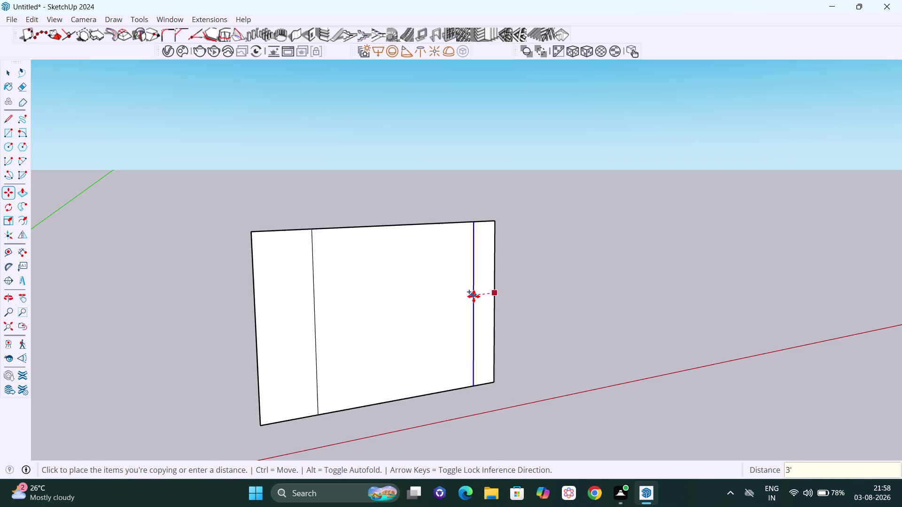
key(Return)
key(space)
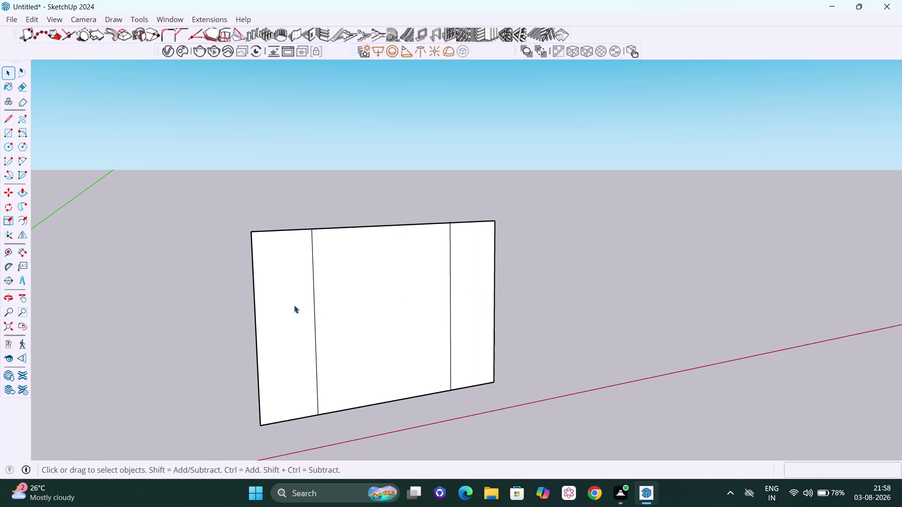
Select the left, right and centre sections in turn and inspect their context menus.
double_click(294, 305)
right_click(294, 305)
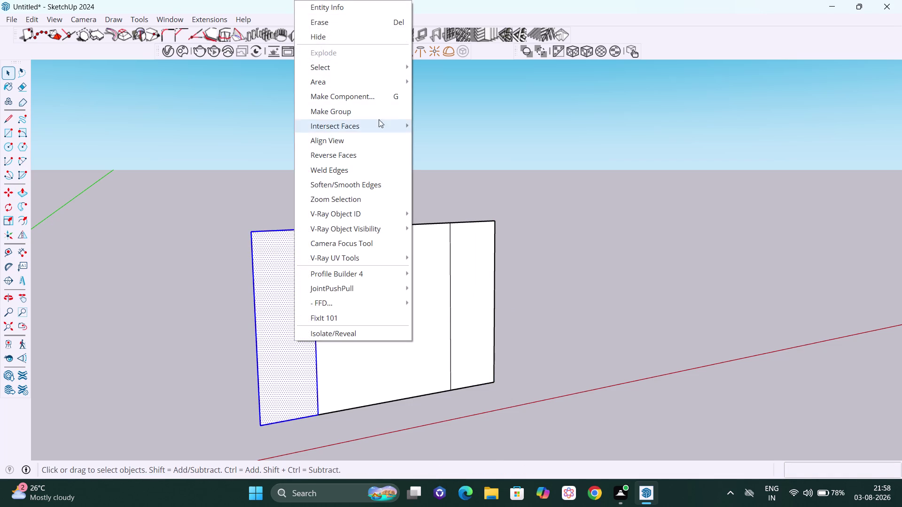
click(378, 113)
double_click(481, 250)
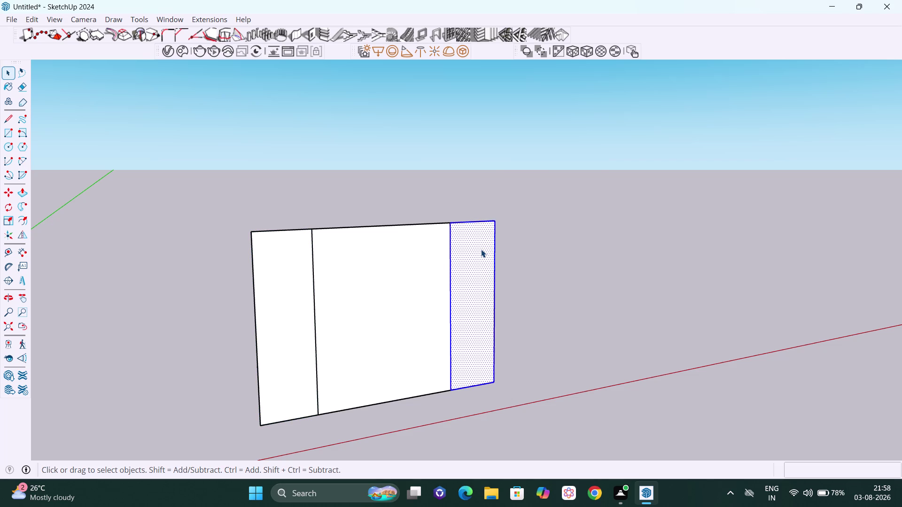
right_click(481, 250)
click(536, 108)
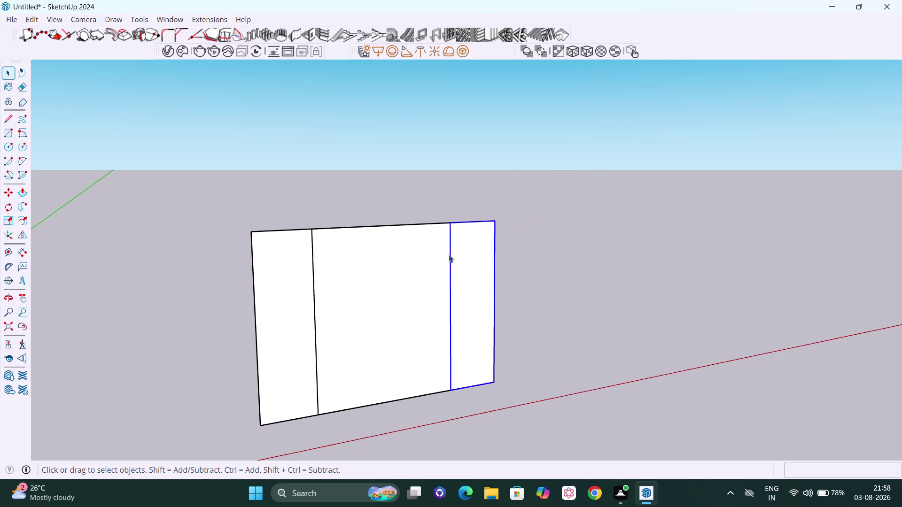
double_click(418, 269)
right_click(418, 270)
click(481, 110)
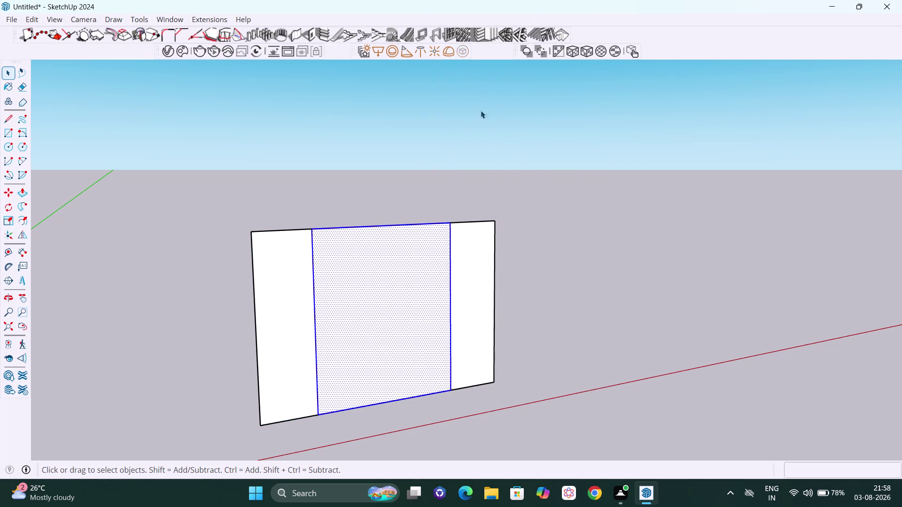
Clear the selection and orbit toward the back of the panel.
scroll(down, 3)
click(556, 258)
click(331, 296)
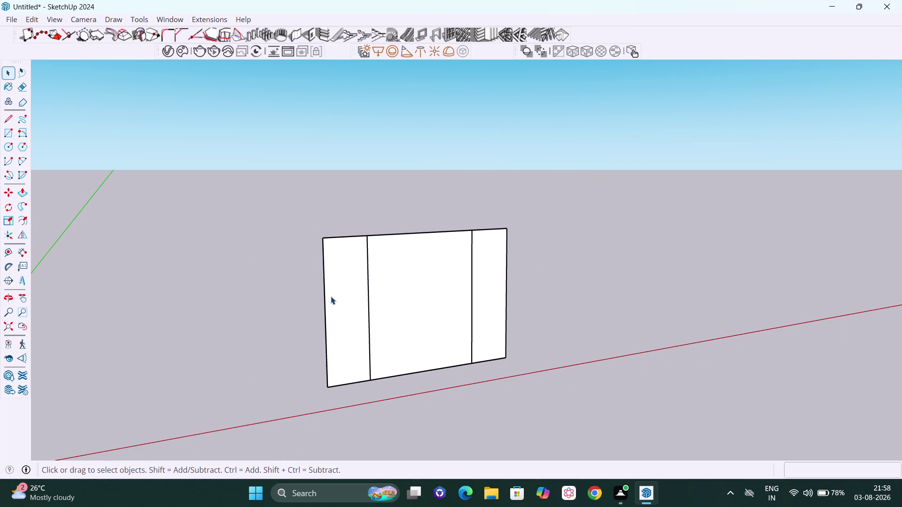
middle_drag(340, 286, 449, 341)
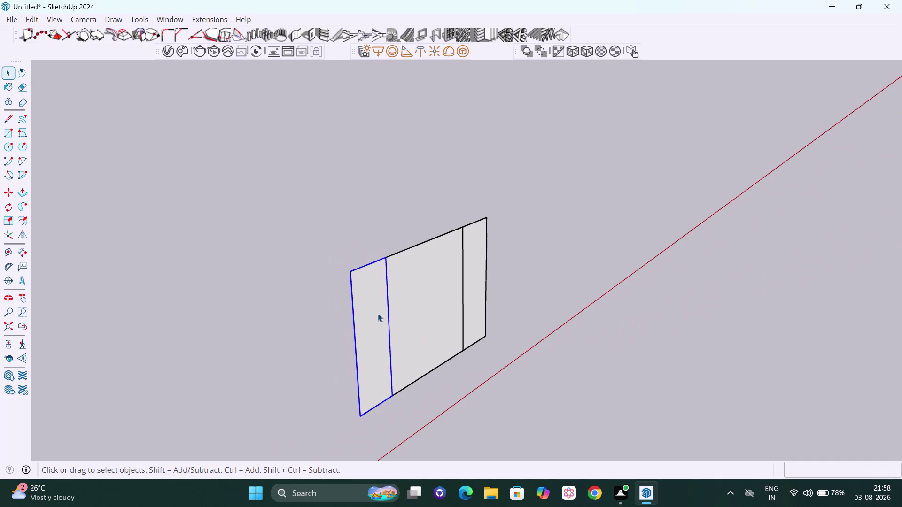
scroll(down, 3)
middle_drag(377, 311, 410, 308)
click(513, 300)
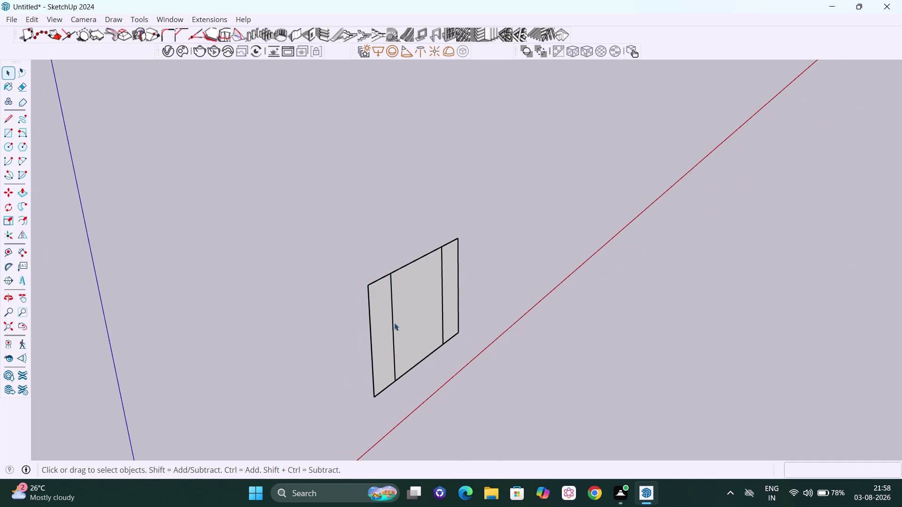
middle_drag(380, 328, 424, 370)
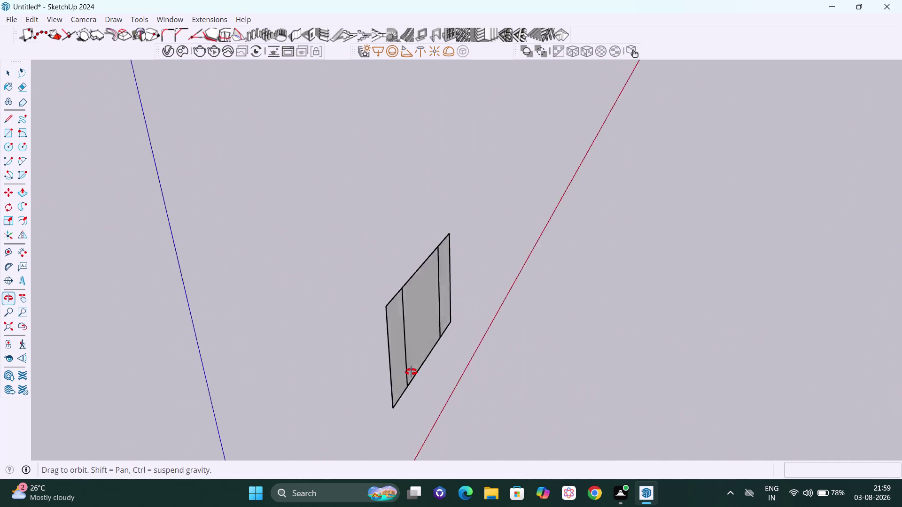
middle_drag(424, 370, 380, 374)
Undo five recent changes and orbit to face the panel's back side.
key(ctrl+z)
key(ctrl+z)
key(ctrl+z)
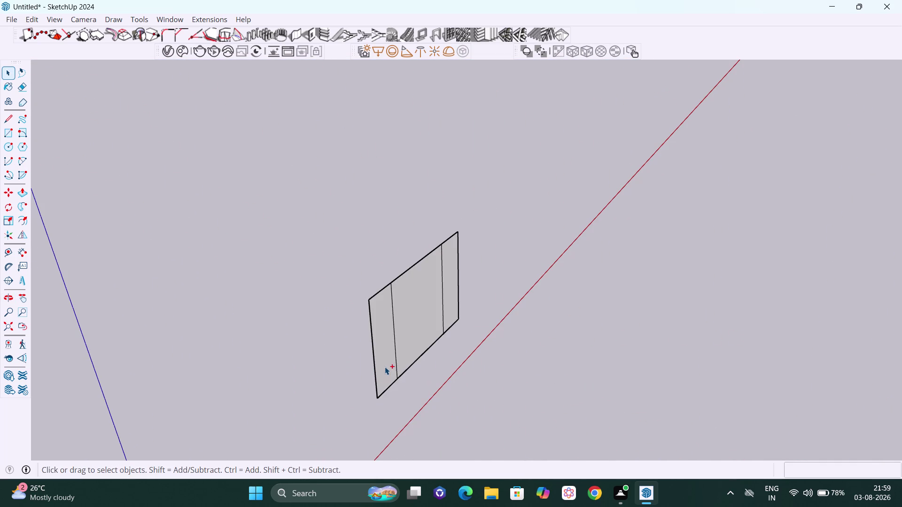
key(ctrl+z)
key(ctrl+z)
scroll(down, 3)
middle_drag(382, 349, 666, 339)
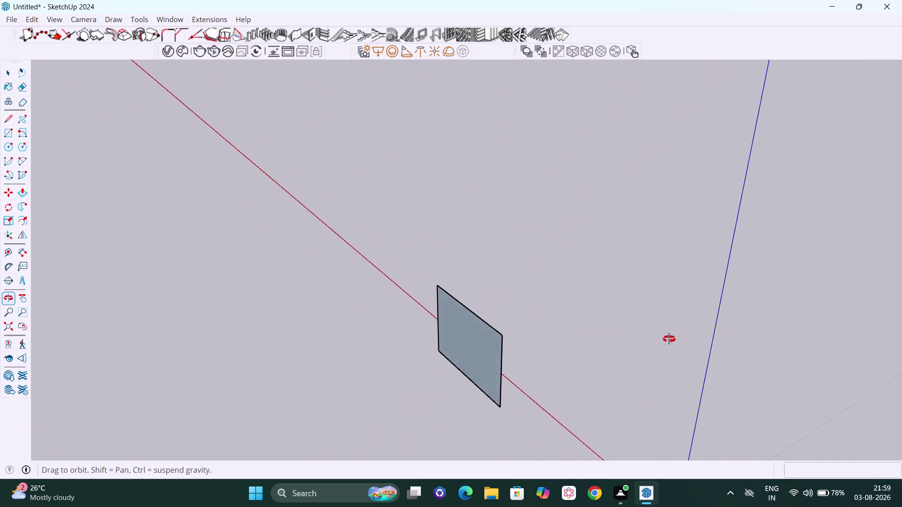
middle_drag(666, 339, 669, 340)
scroll(up, 3)
Push/Pull the panel's back face 9" into a solid slab.
key(p)
click(488, 332)
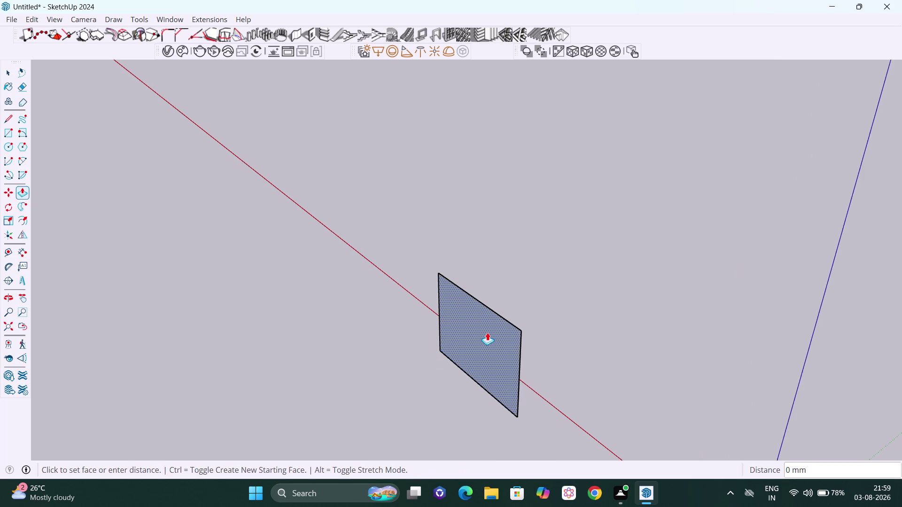
text(9)
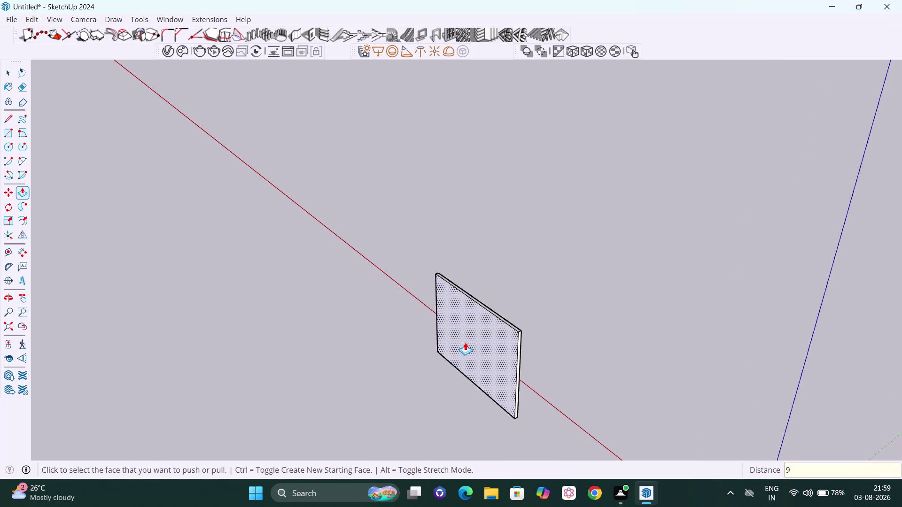
text(")
key(Return)
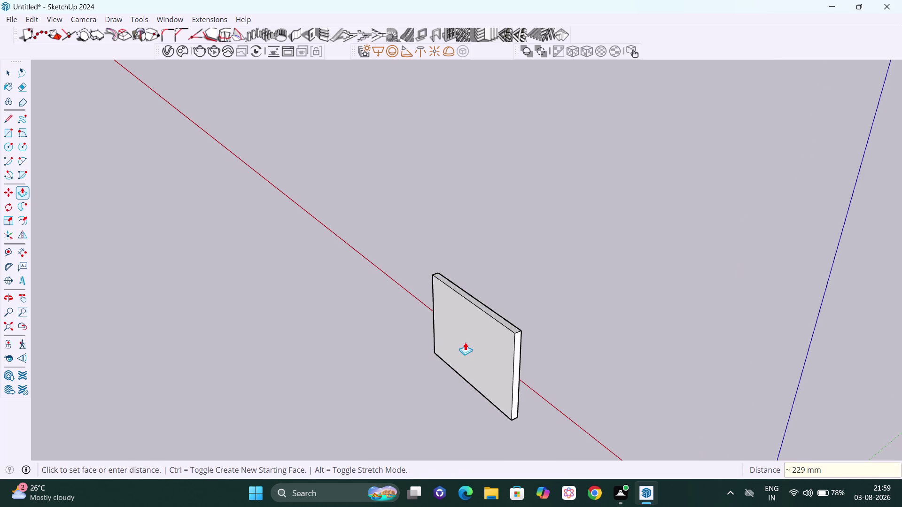
Orbit back to the front and select the whole slab, checking its context menu.
scroll(down, 3)
middle_drag(579, 415, 241, 320)
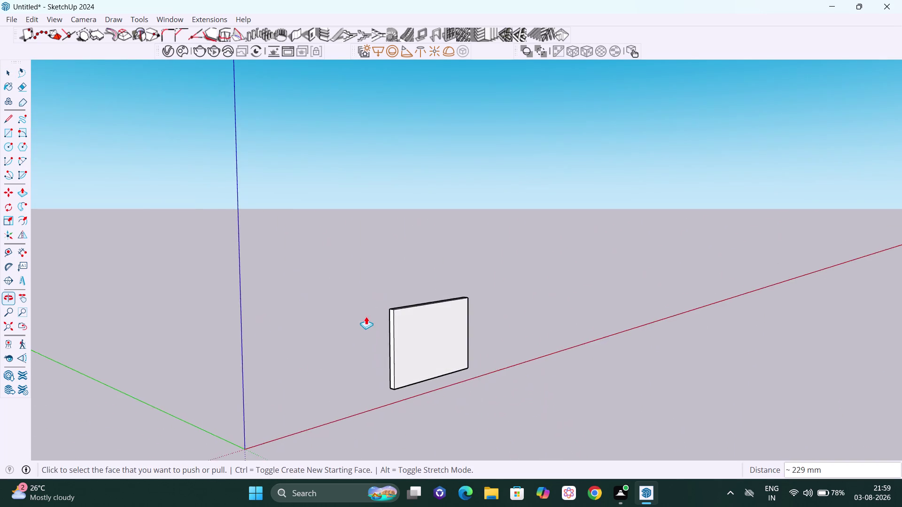
scroll(up, 3)
key(space)
scroll(up, 3)
triple_click(424, 335)
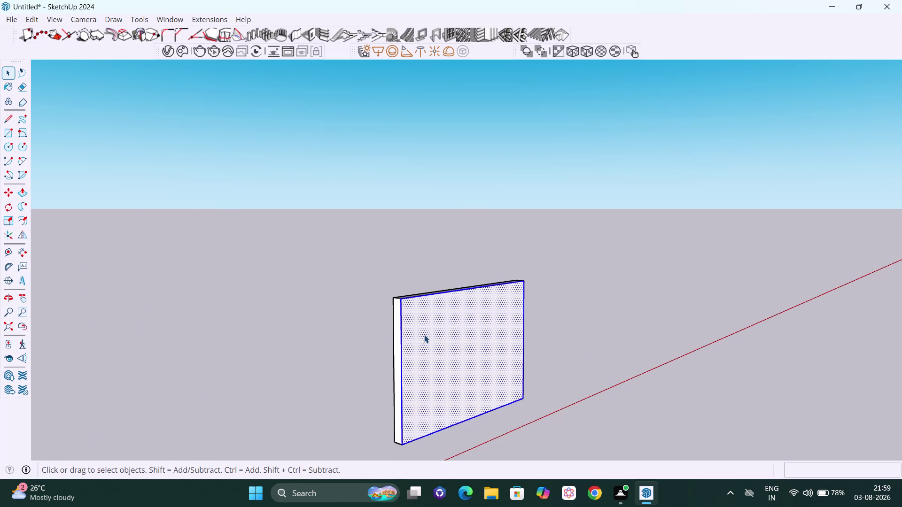
right_click(424, 335)
click(508, 116)
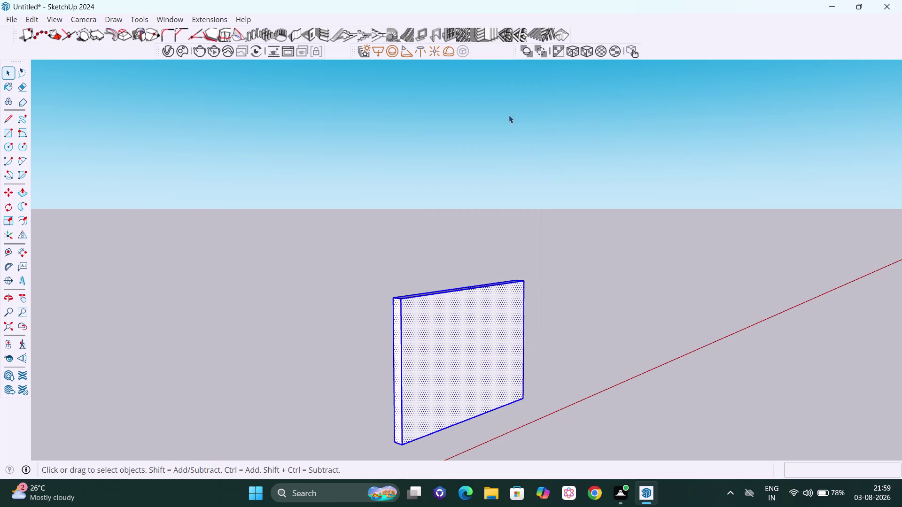
Clear the selection and orbit around the slab.
click(564, 359)
scroll(down, 3)
middle_drag(549, 363, 539, 363)
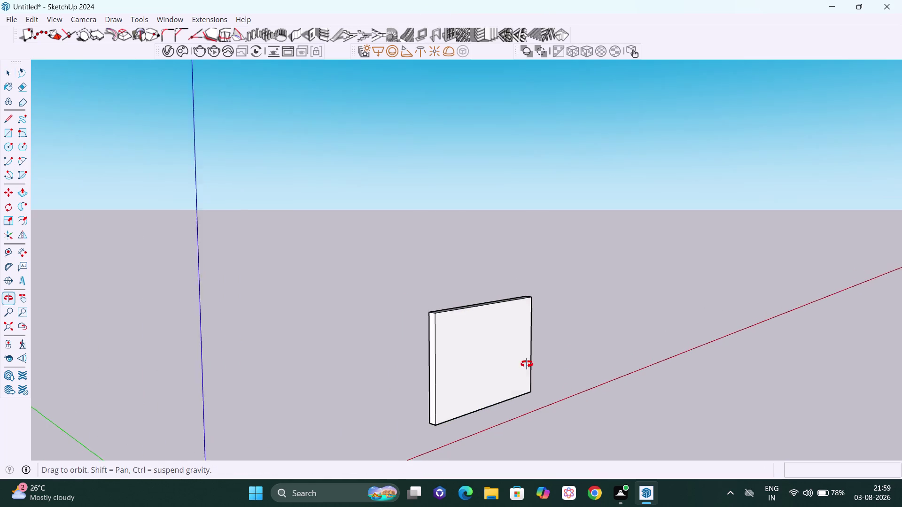
middle_drag(540, 362, 455, 394)
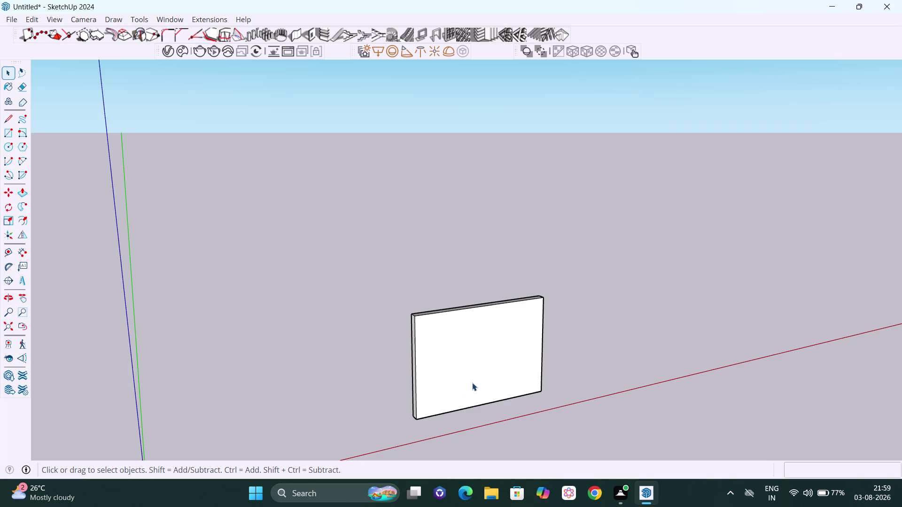
Open the panel group for editing and select its geometry.
key(m)
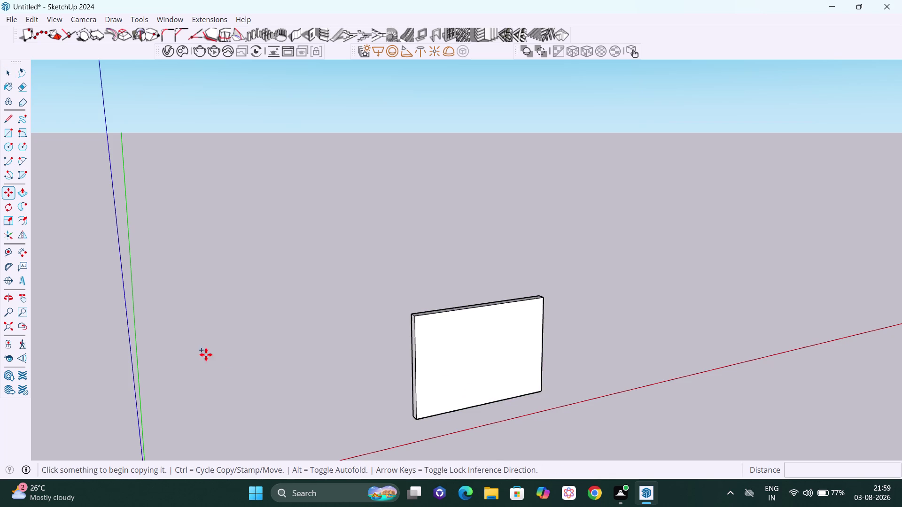
scroll(up, 3)
key(space)
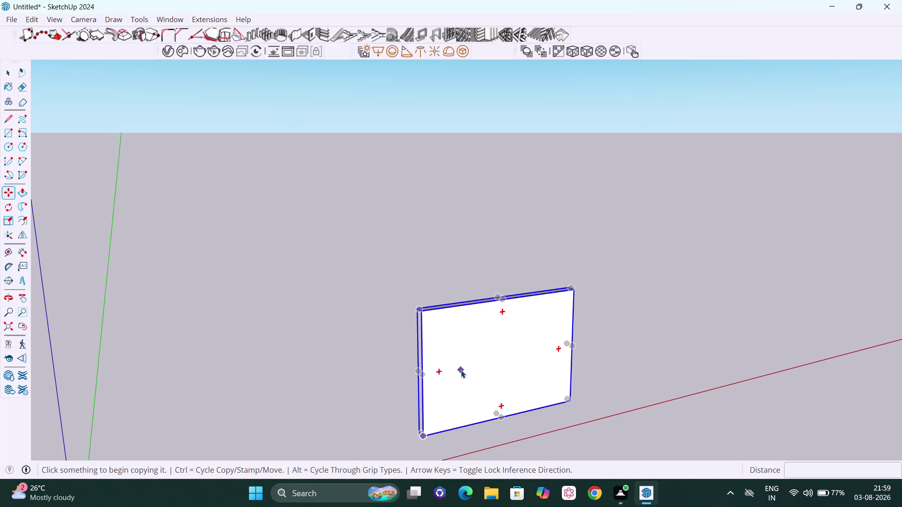
click(447, 351)
double_click(447, 351)
click(440, 345)
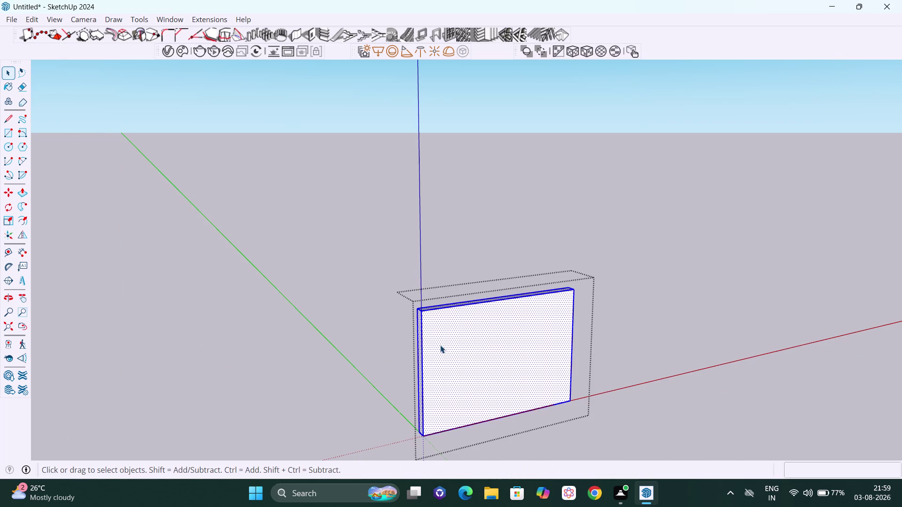
click(422, 341)
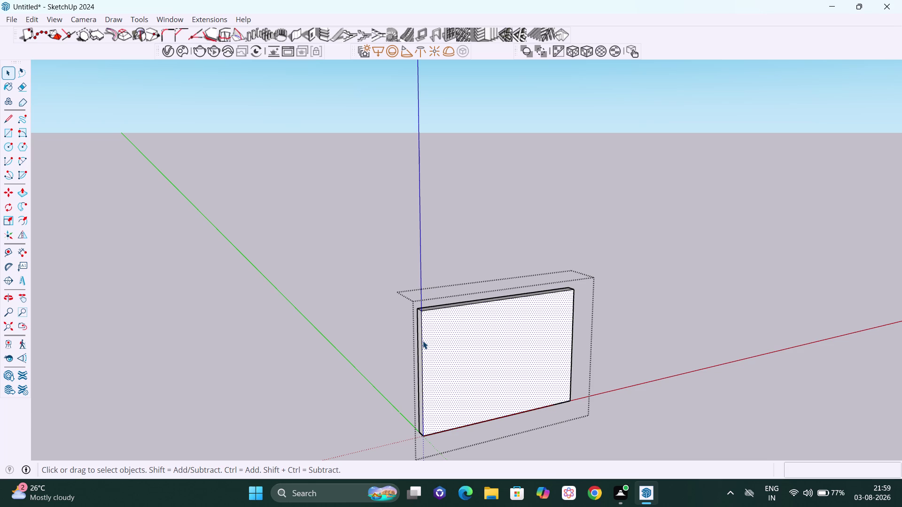
Copy the panel's left edge line 3' inward.
key(space)
key(m)
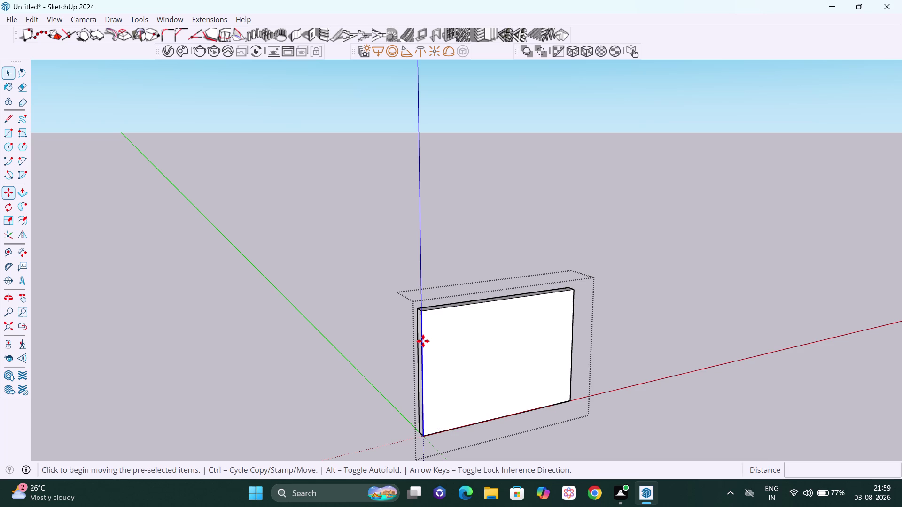
click(423, 341)
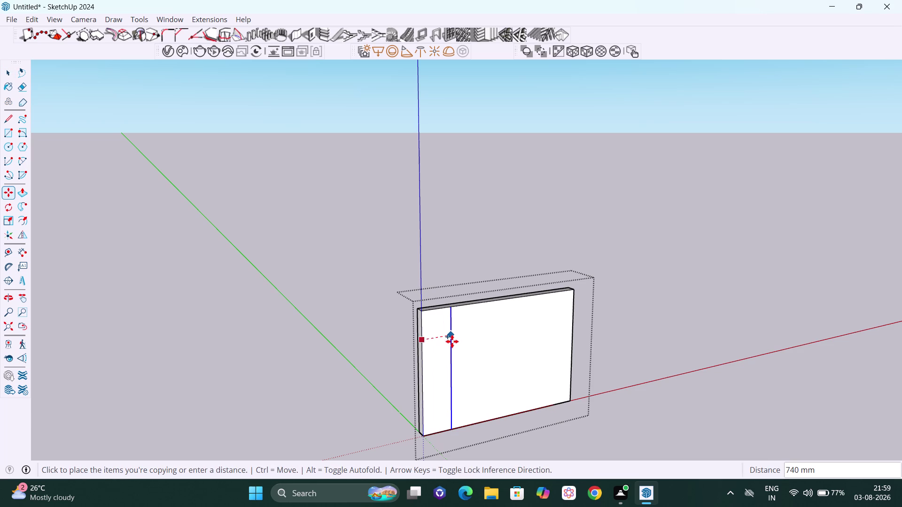
text(3')
key(Return)
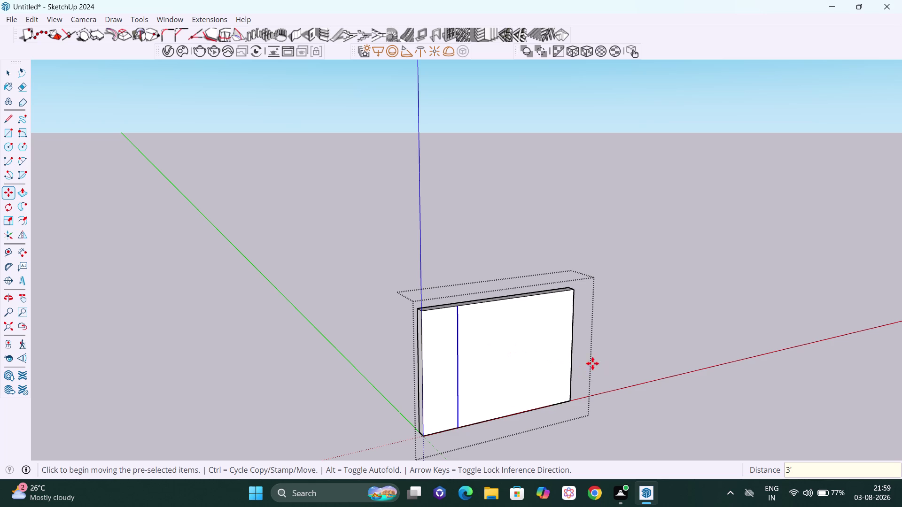
Copy the right edge line 3' inward and close the panel group.
click(573, 335)
key(Escape)
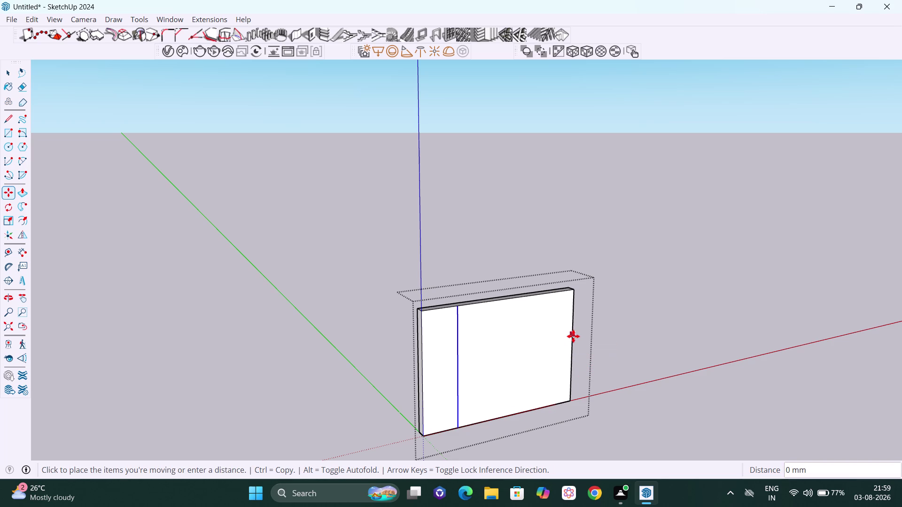
key(space)
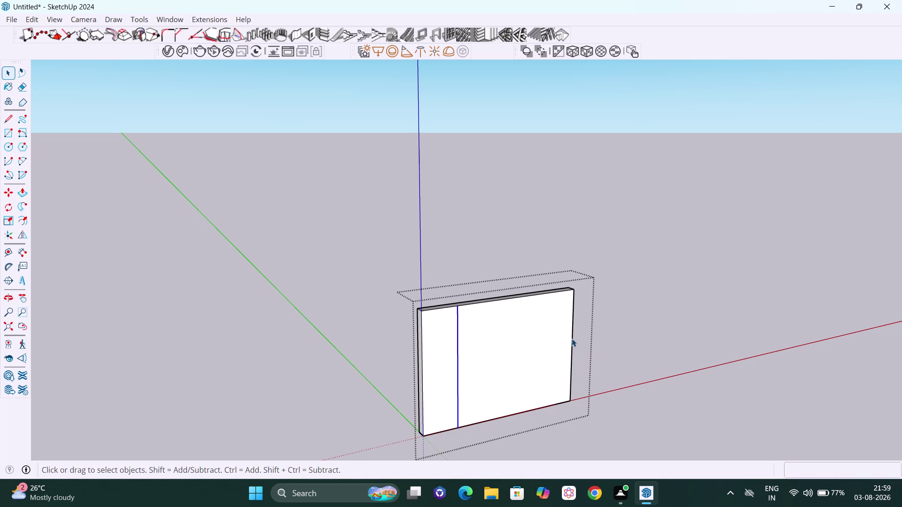
click(571, 338)
key(m)
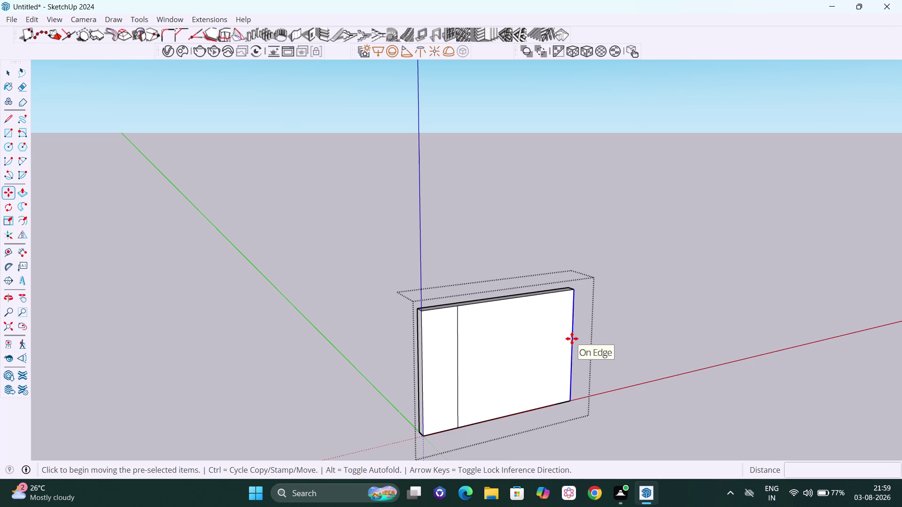
click(572, 339)
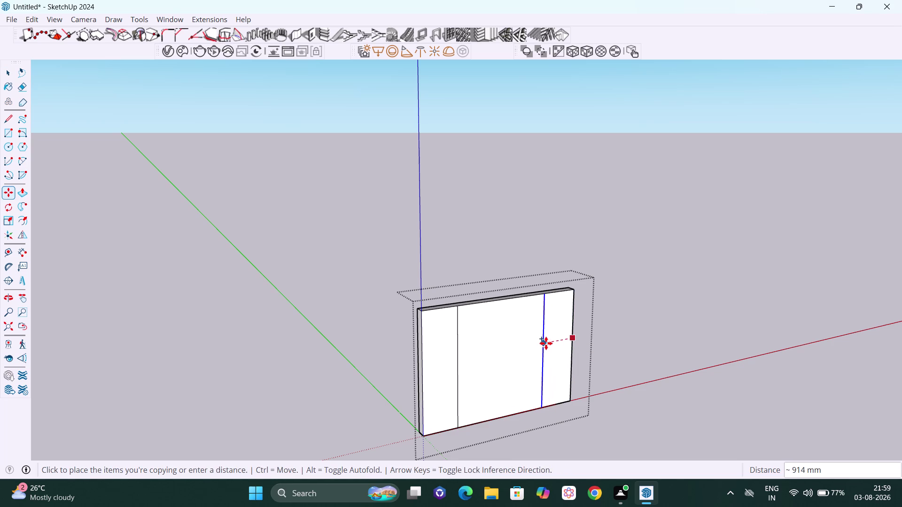
text(3')
key(Return)
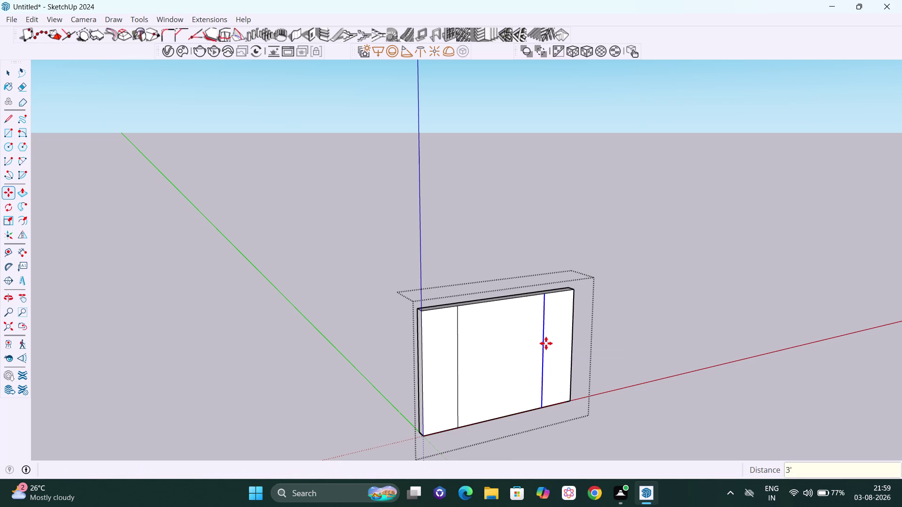
key(space)
scroll(down, 3)
click(629, 324)
scroll(up, 3)
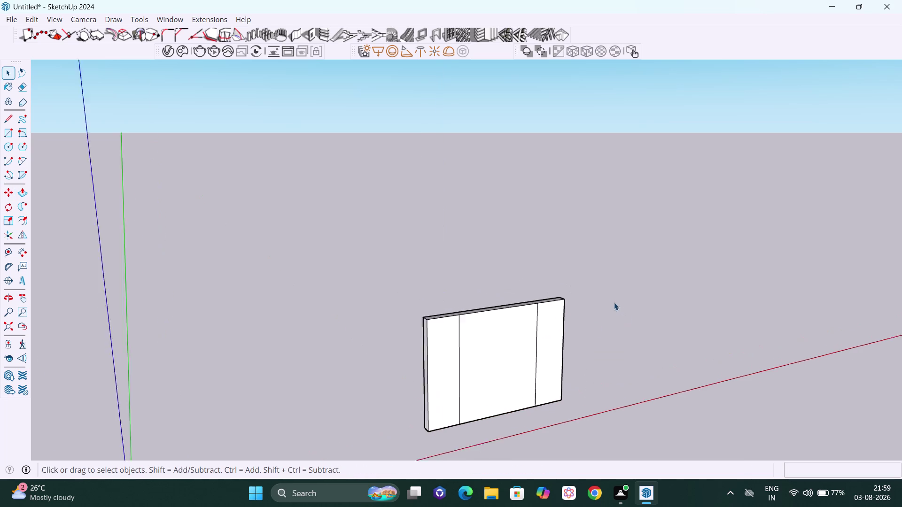
Select the left and right side sections and open each one's context menu.
scroll(up, 3)
triple_click(423, 351)
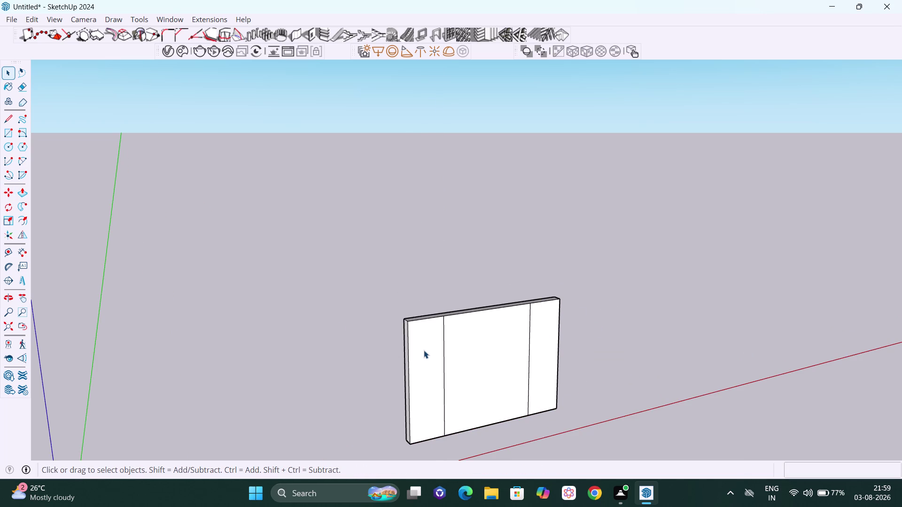
click(423, 350)
click(423, 350)
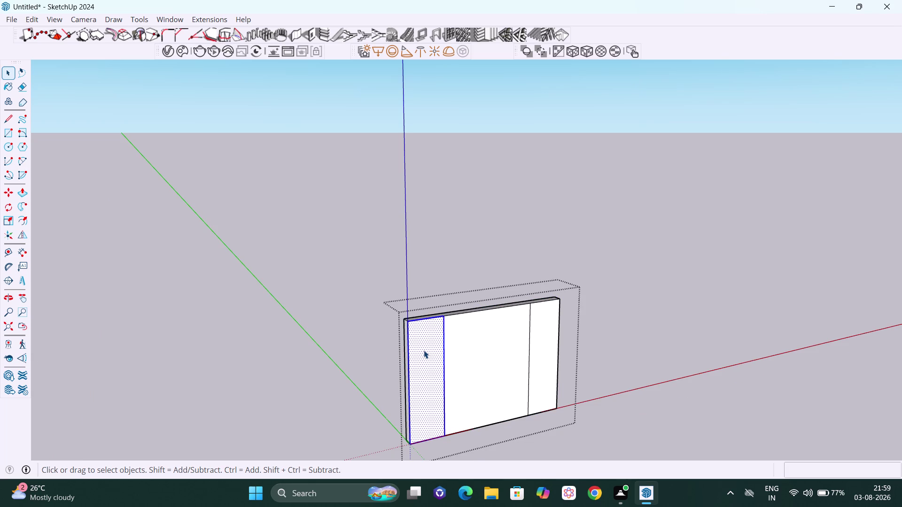
right_click(423, 350)
click(470, 110)
click(546, 346)
double_click(546, 346)
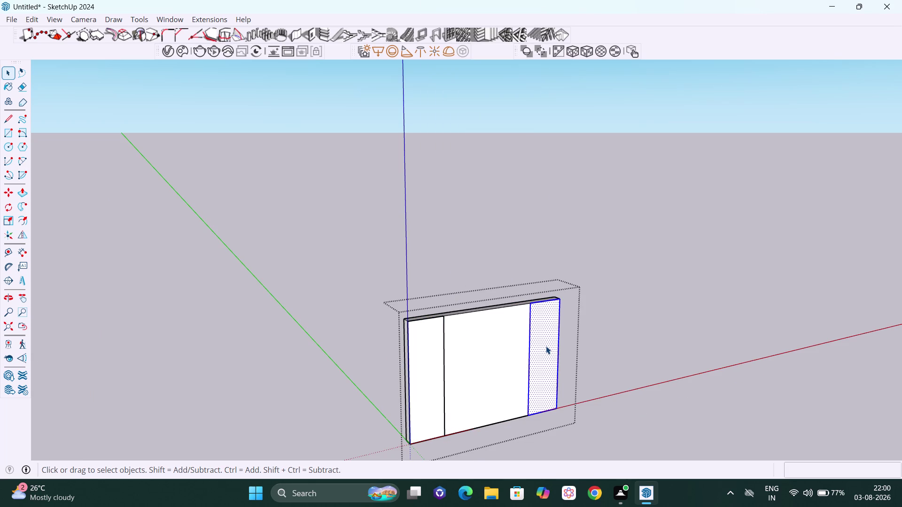
right_click(546, 346)
click(608, 113)
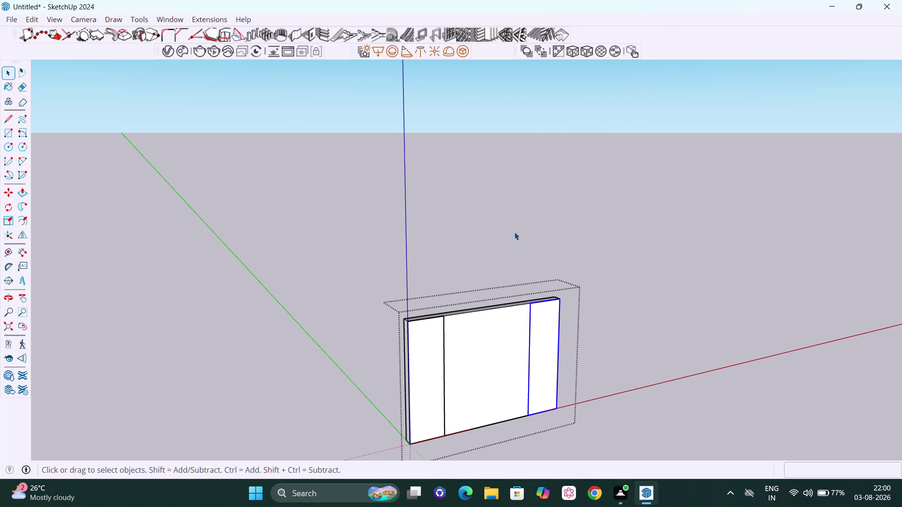
Open the centre section's context menu, then exit the panel group.
double_click(502, 334)
right_click(502, 333)
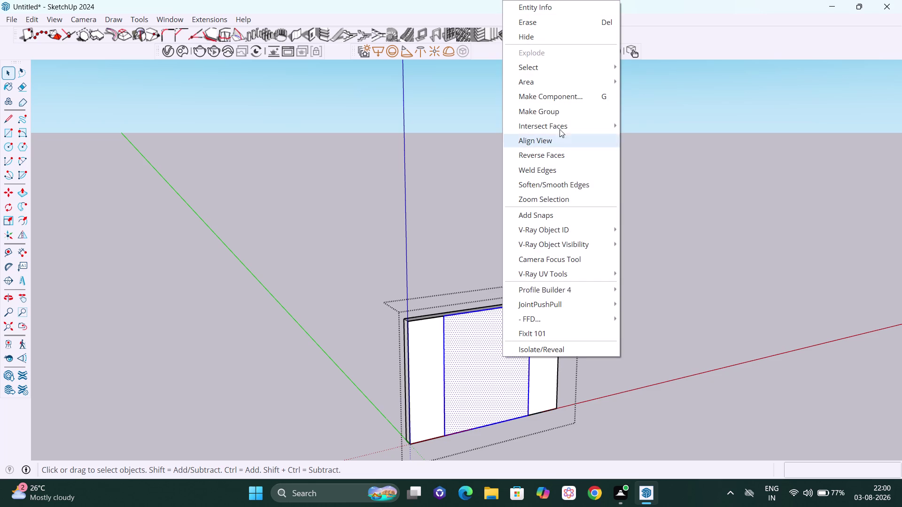
click(547, 117)
scroll(down, 3)
click(604, 305)
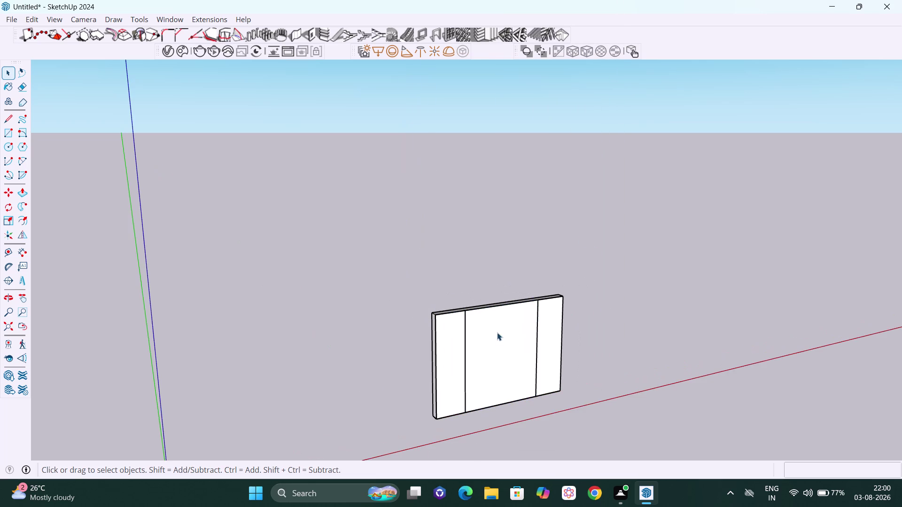
Reselect the whole panel and the left section inside it.
middle_drag(497, 333, 495, 358)
scroll(up, 3)
triple_click(441, 349)
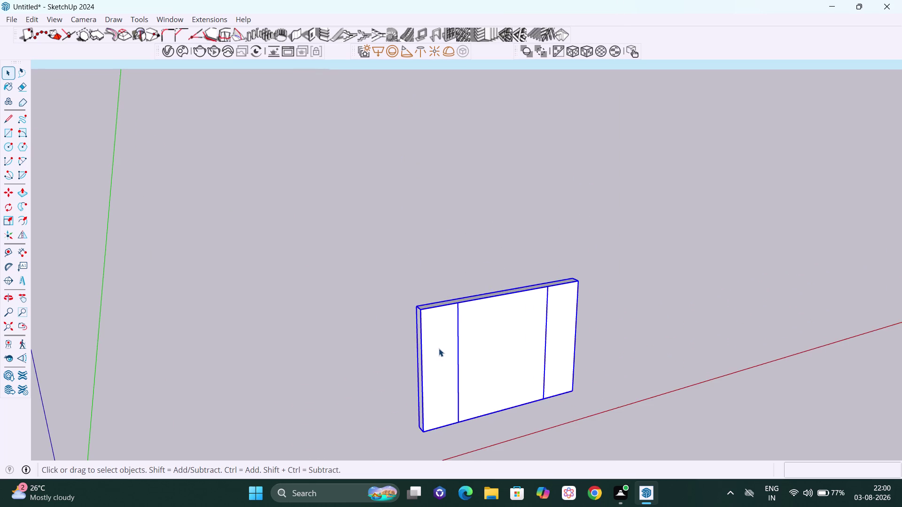
click(439, 349)
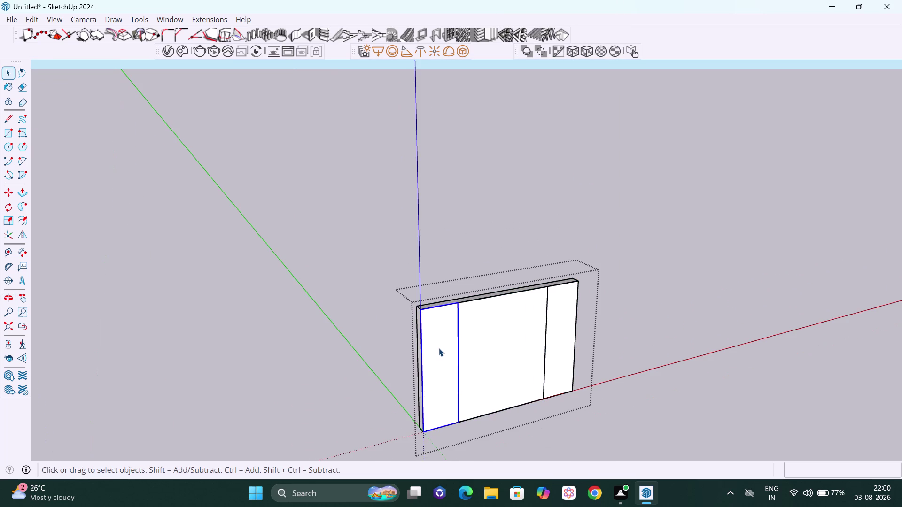
Open the left side section group for editing and select its face.
key(p)
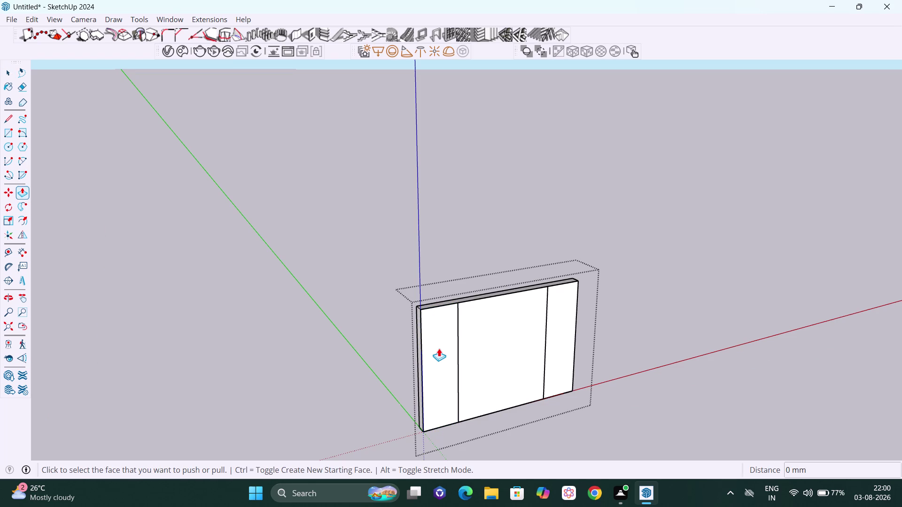
key(space)
click(439, 348)
click(439, 349)
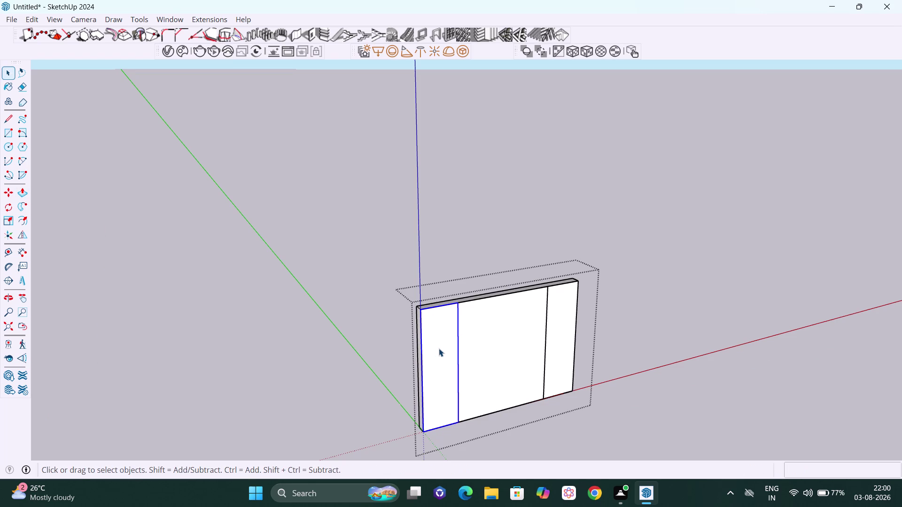
double_click(439, 348)
click(438, 348)
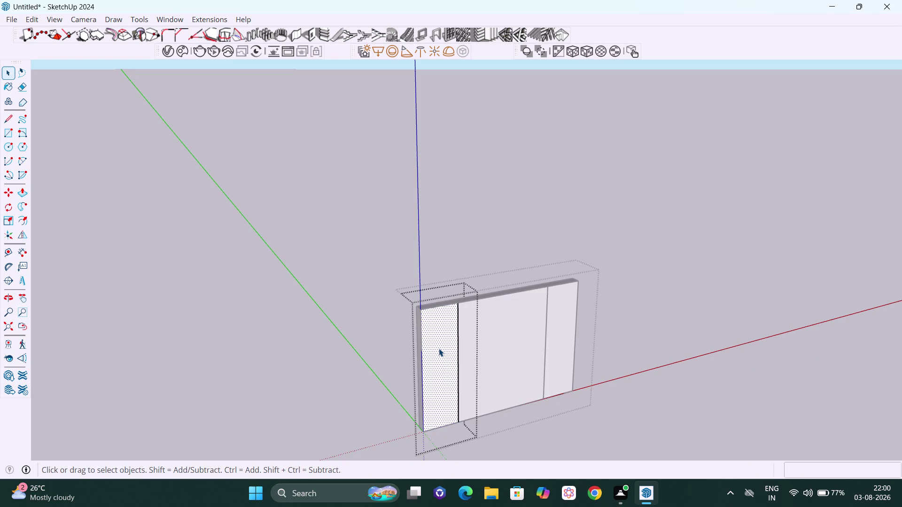
Push/Pull the left section face outward 20 mm, correcting a mistyped 29.
key(p)
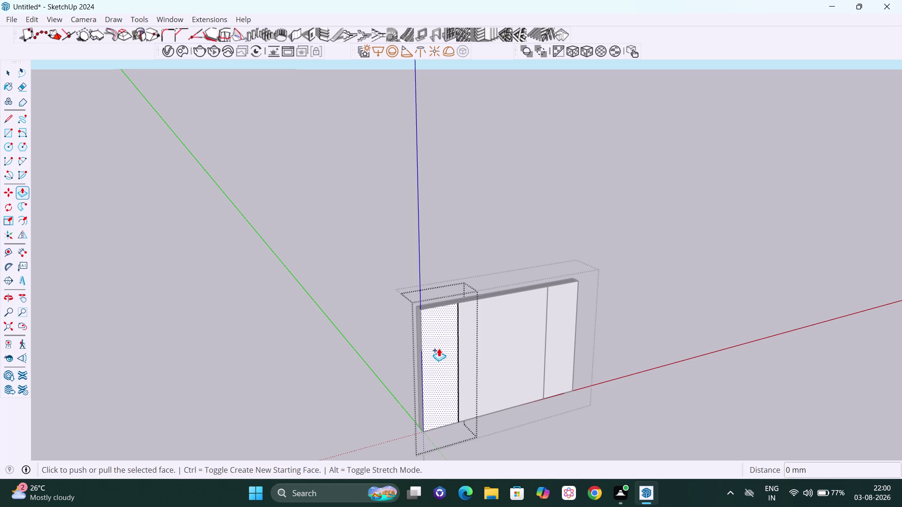
click(439, 349)
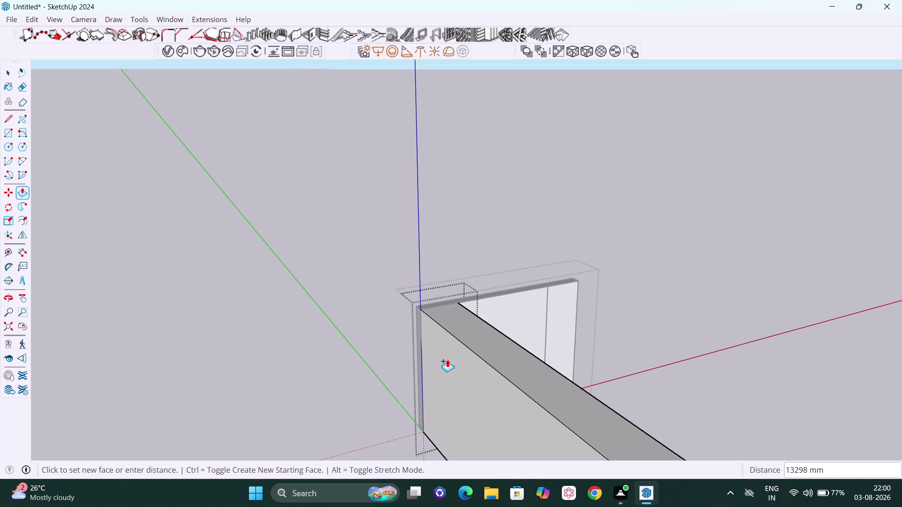
scroll(down, 3)
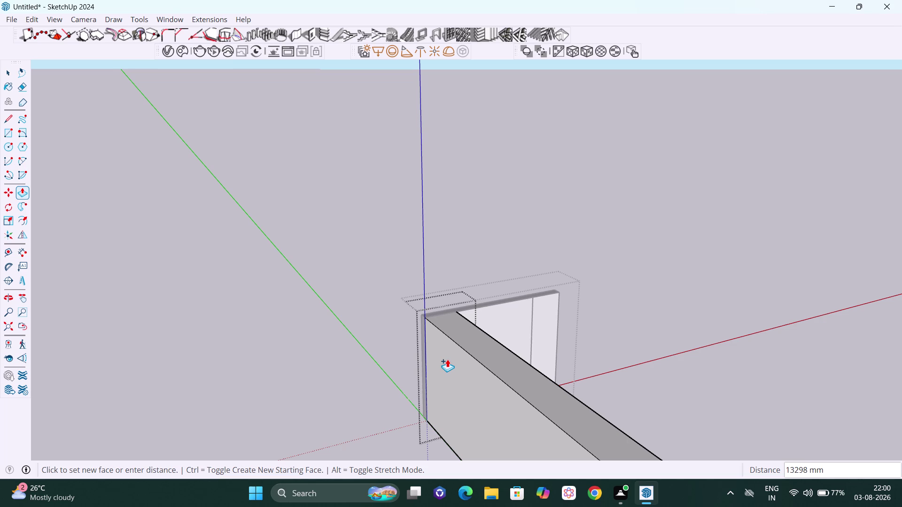
text(29)
key(BackSpace)
key(0)
key(Return)
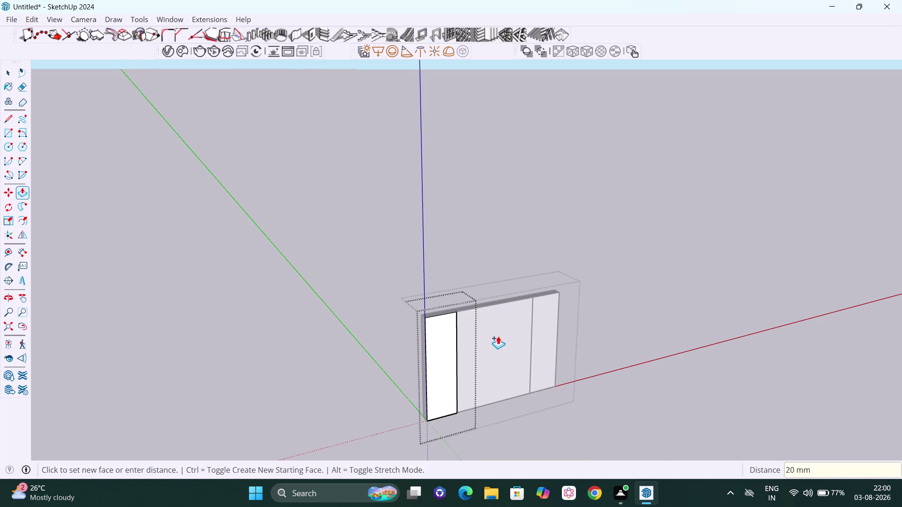
scroll(up, 3)
key(space)
scroll(up, 3)
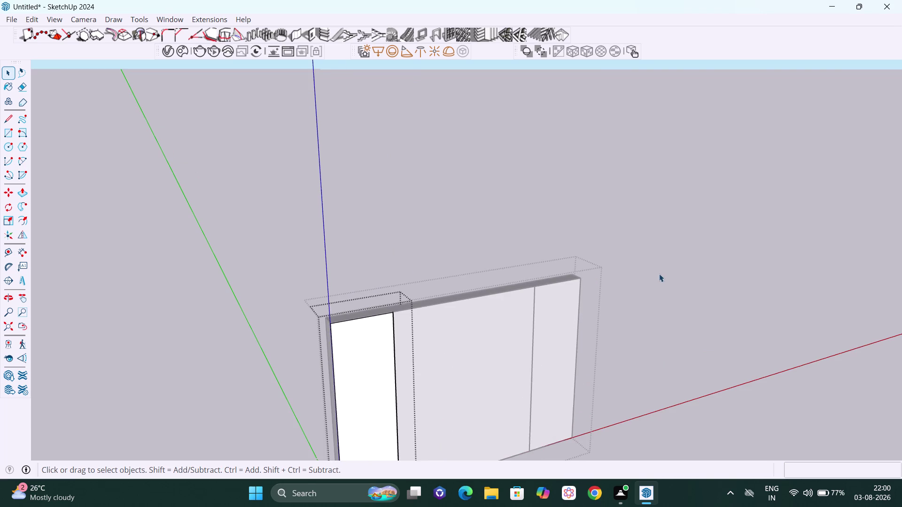
Pull the centre section face out 20 mm inside its group.
click(659, 274)
middle_drag(572, 280, 514, 357)
scroll(up, 3)
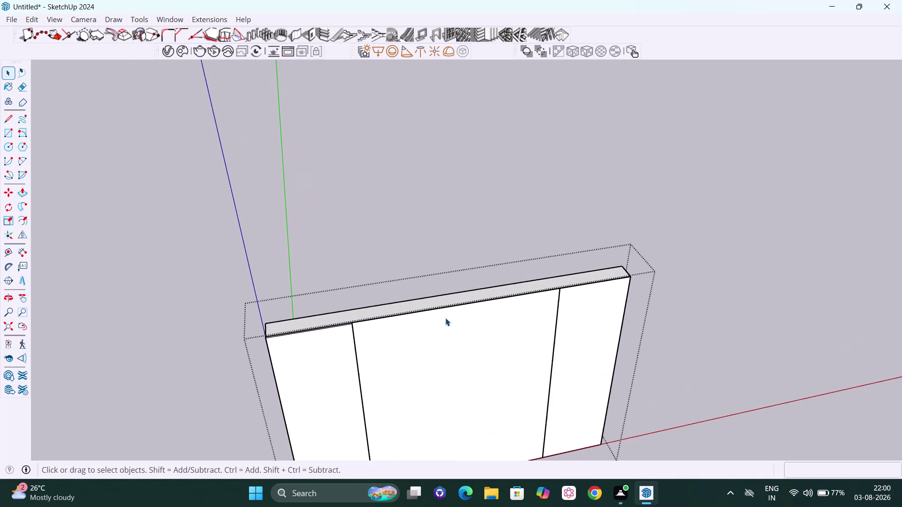
click(442, 337)
double_click(442, 337)
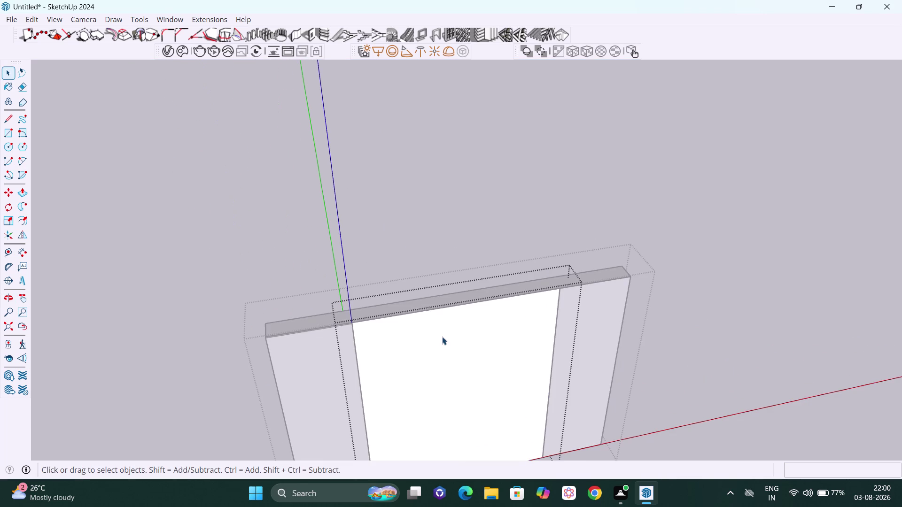
click(442, 337)
key(p)
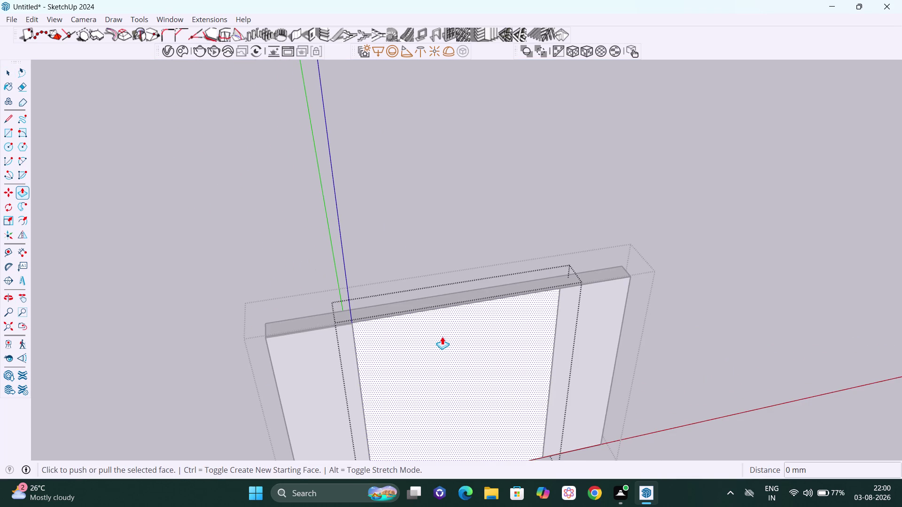
click(445, 335)
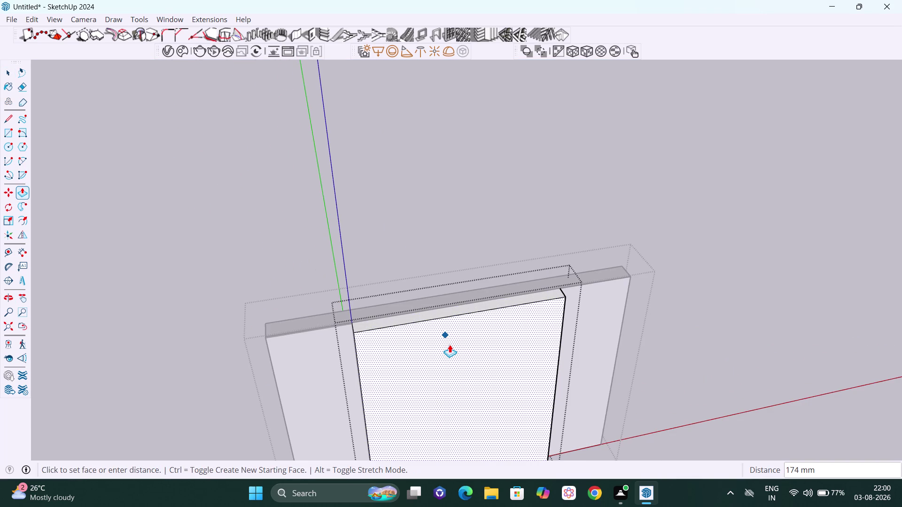
text(20)
key(Return)
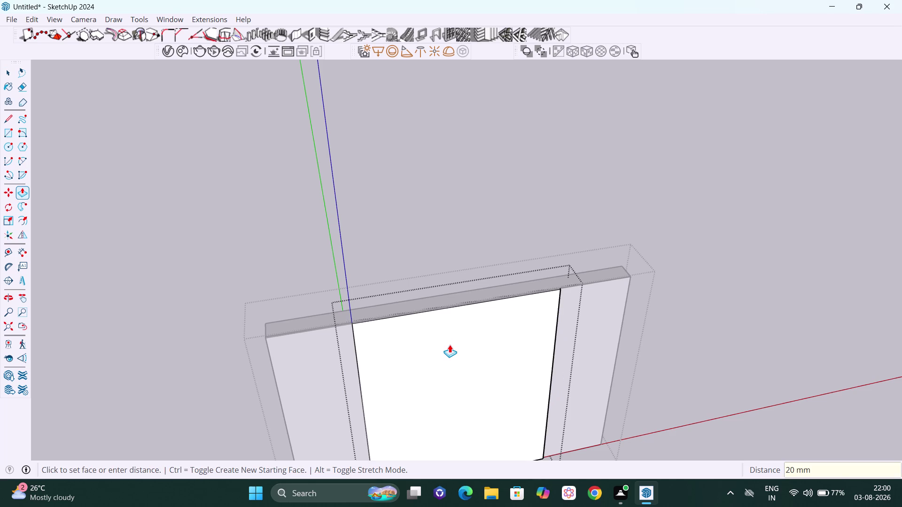
key(space)
click(682, 327)
Pull the right section face out 20 mm inside its group.
scroll(up, 3)
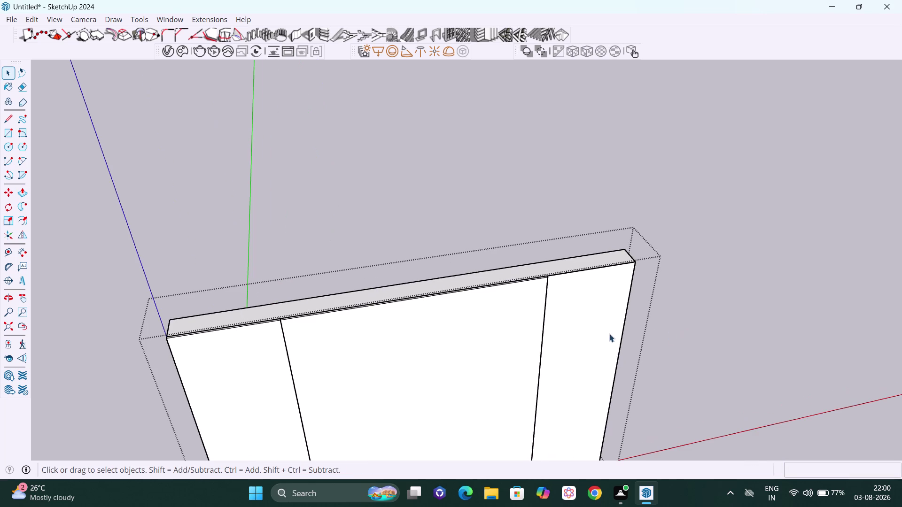
click(591, 336)
click(591, 335)
click(591, 336)
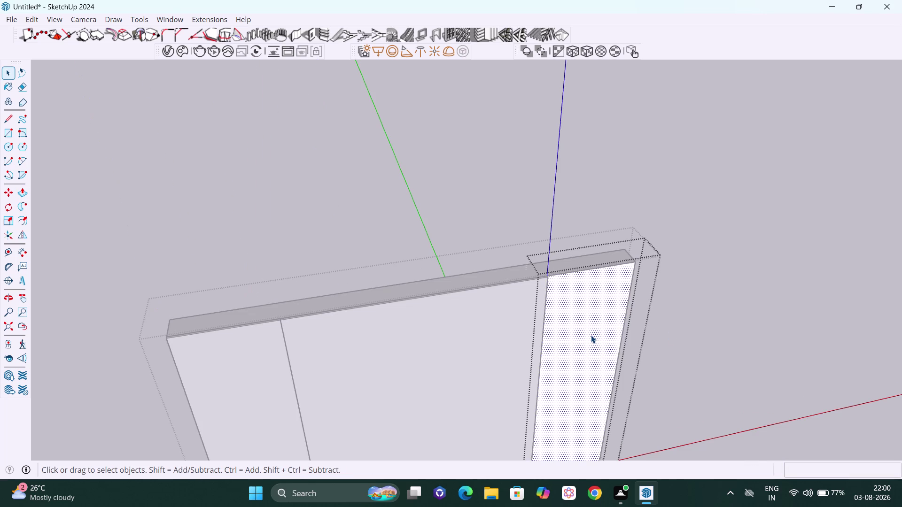
key(p)
click(588, 327)
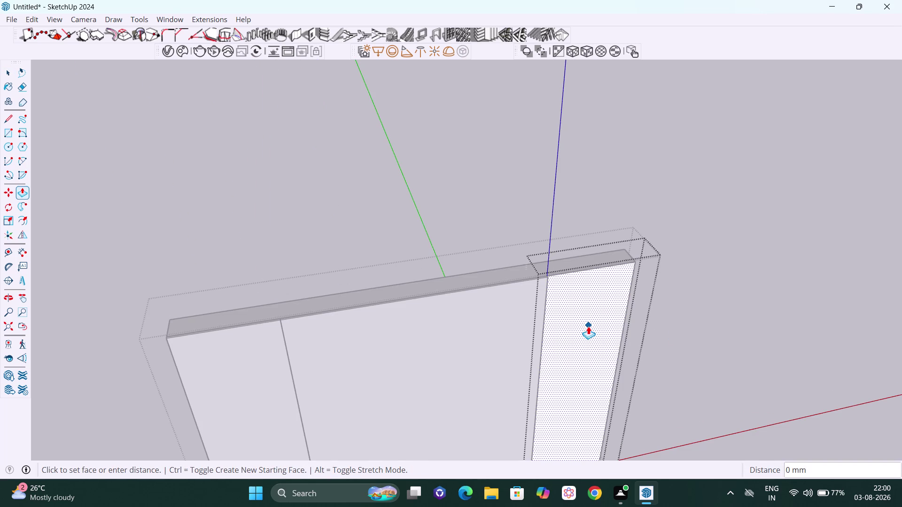
text(20)
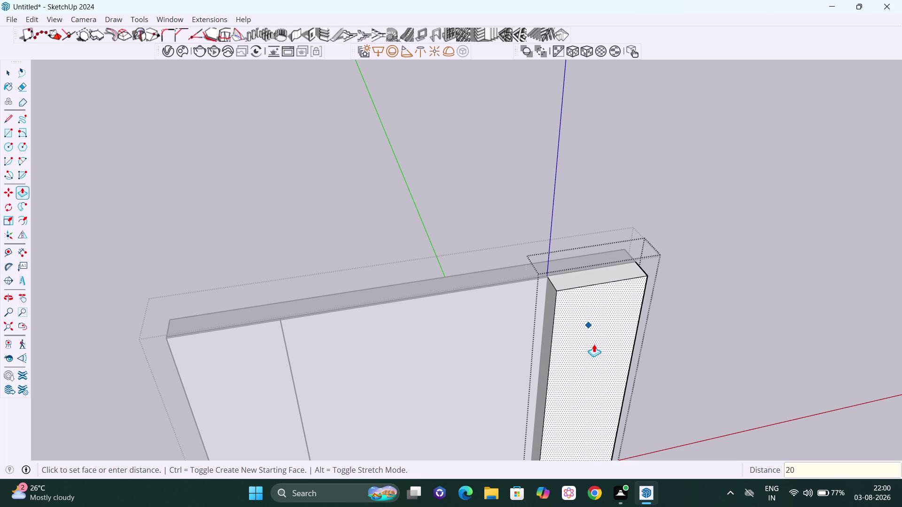
key(Return)
key(space)
drag(857, 297, 853, 300)
click(747, 301)
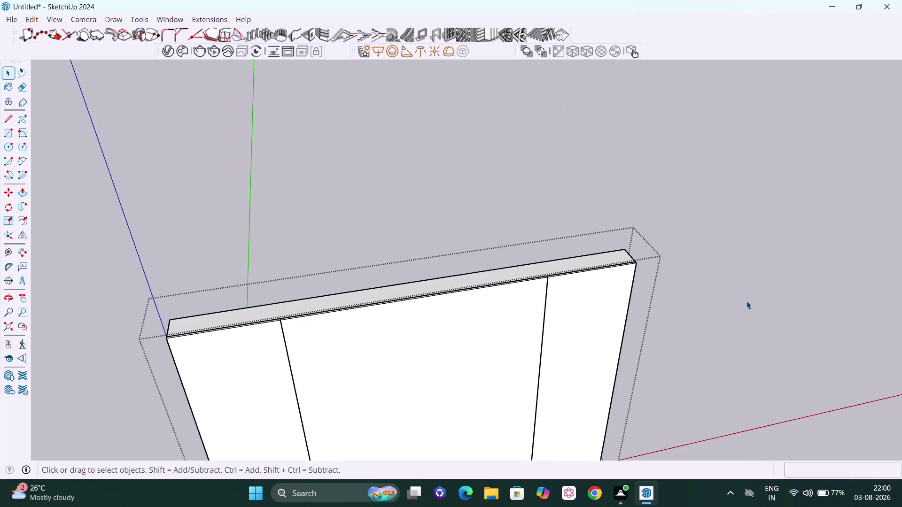
scroll(down, 3)
scroll(down, 3)
middle_drag(643, 398, 602, 374)
scroll(down, 3)
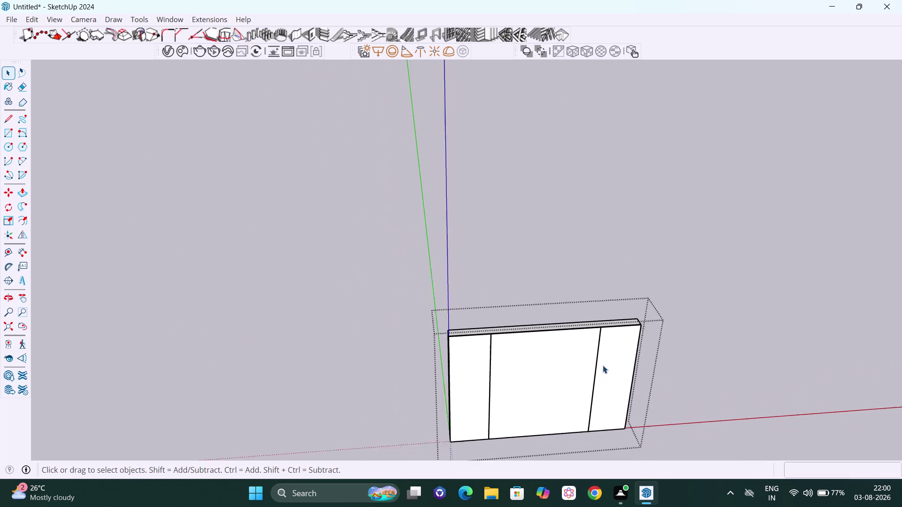
Orbit and zoom to frame the panel front, selecting the panel group.
scroll(down, 3)
middle_drag(578, 430, 843, 400)
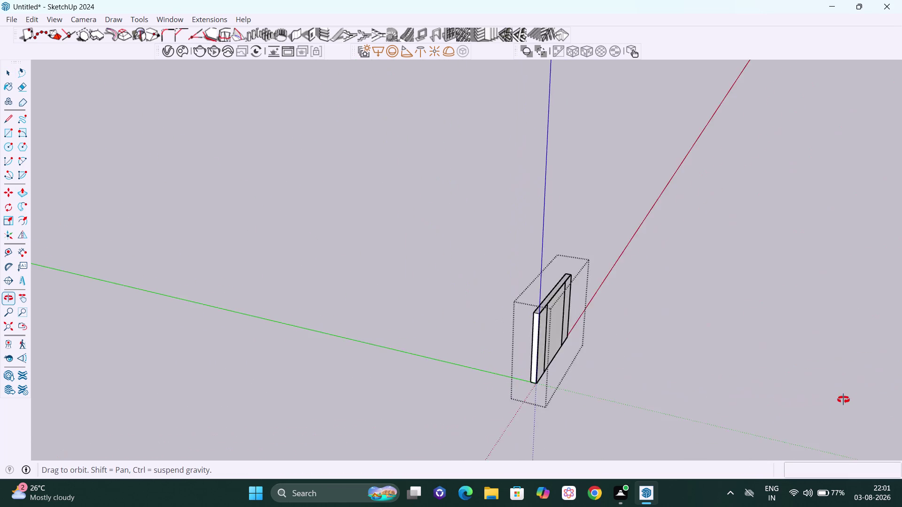
middle_drag(843, 399, 652, 388)
scroll(up, 3)
scroll(up, 3)
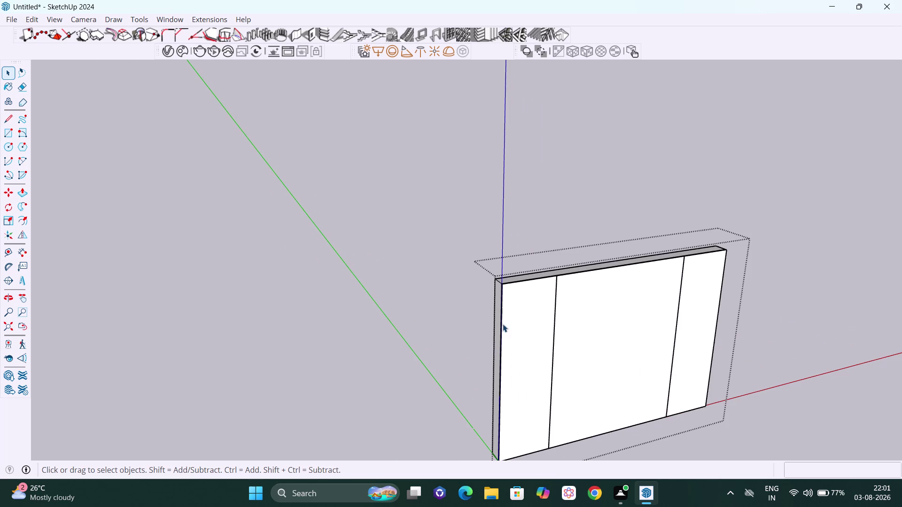
click(453, 263)
scroll(up, 3)
middle_drag(533, 328, 502, 317)
scroll(up, 3)
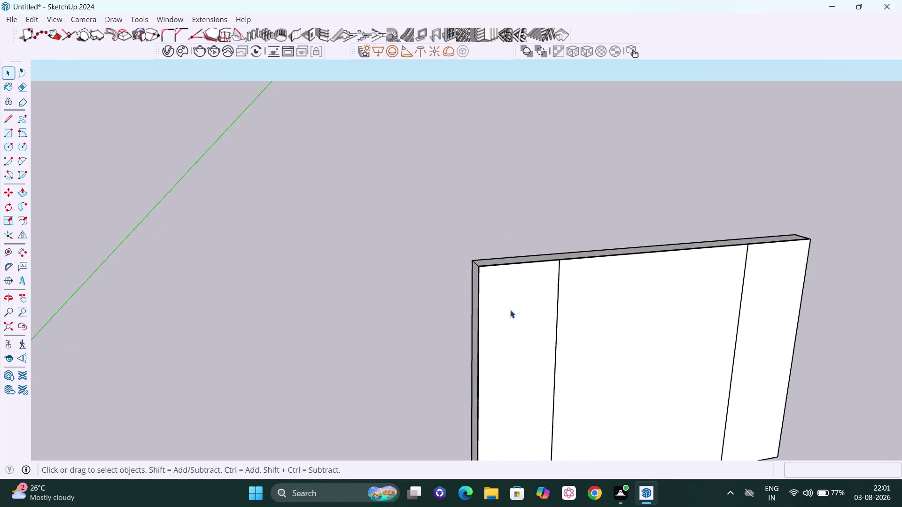
scroll(up, 3)
scroll(up, 3)
scroll(down, 3)
scroll(down, 3)
scroll(down, 3)
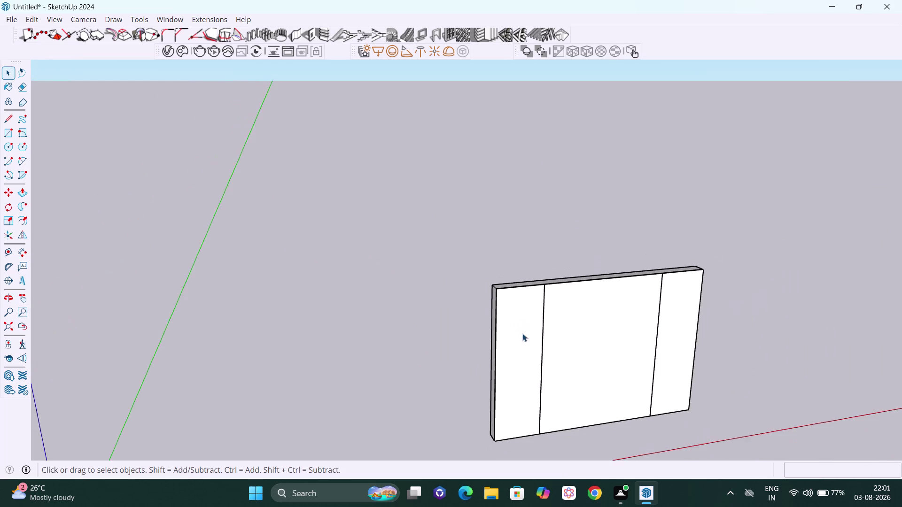
middle_drag(521, 341, 503, 340)
Enter the panel group, pick the left section face, and launch the vertical louvre generator.
click(513, 336)
click(513, 336)
click(513, 335)
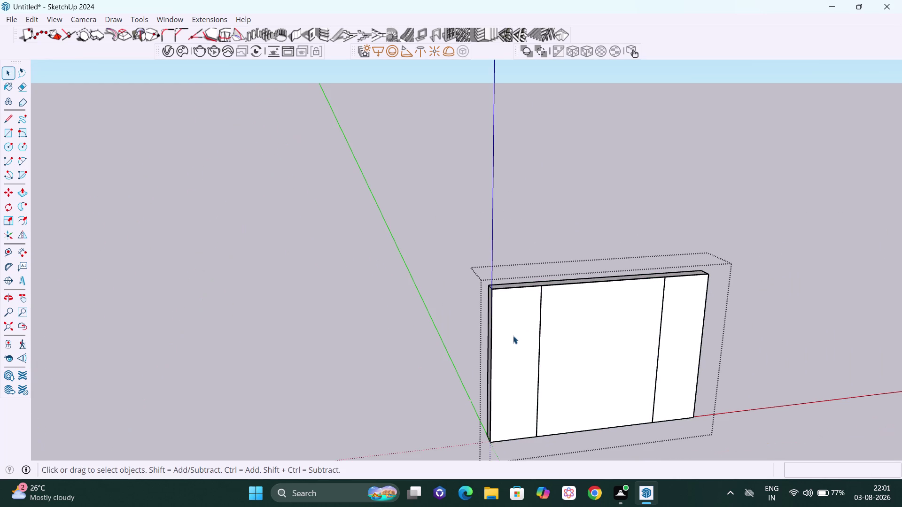
click(518, 334)
click(518, 334)
click(518, 334)
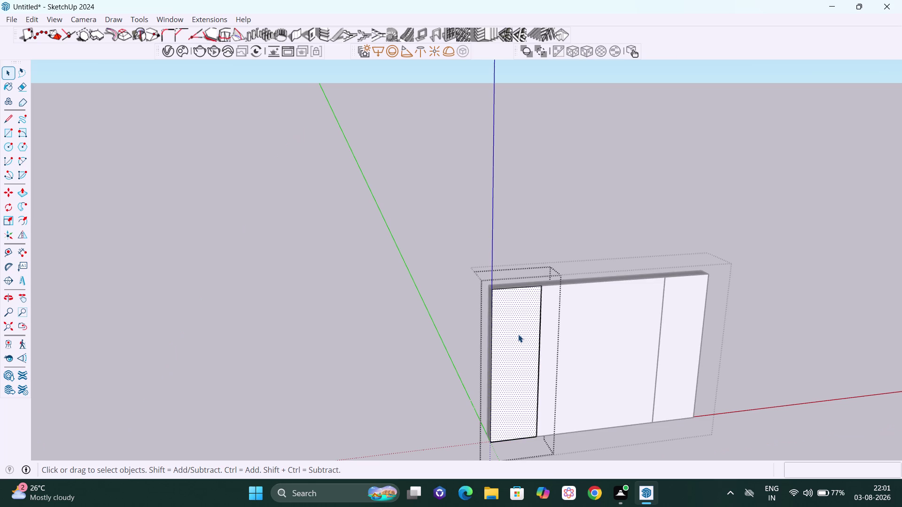
click(492, 36)
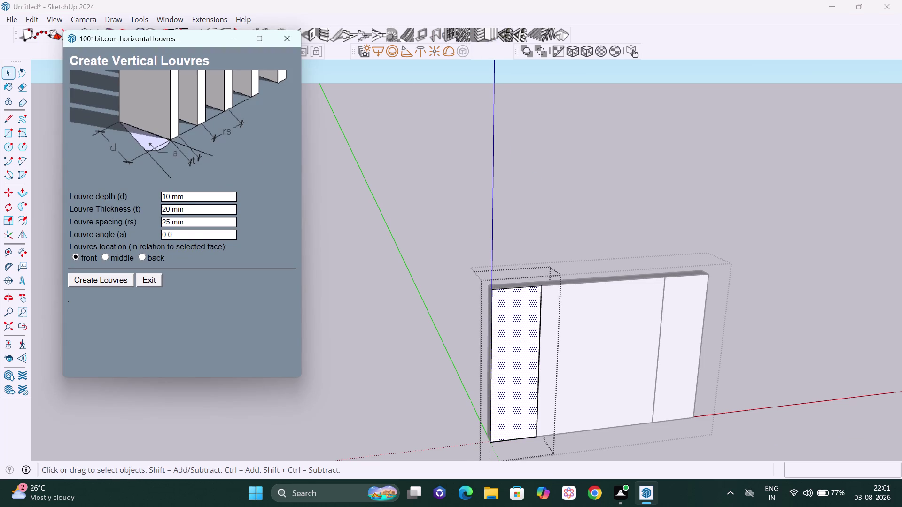
click(112, 282)
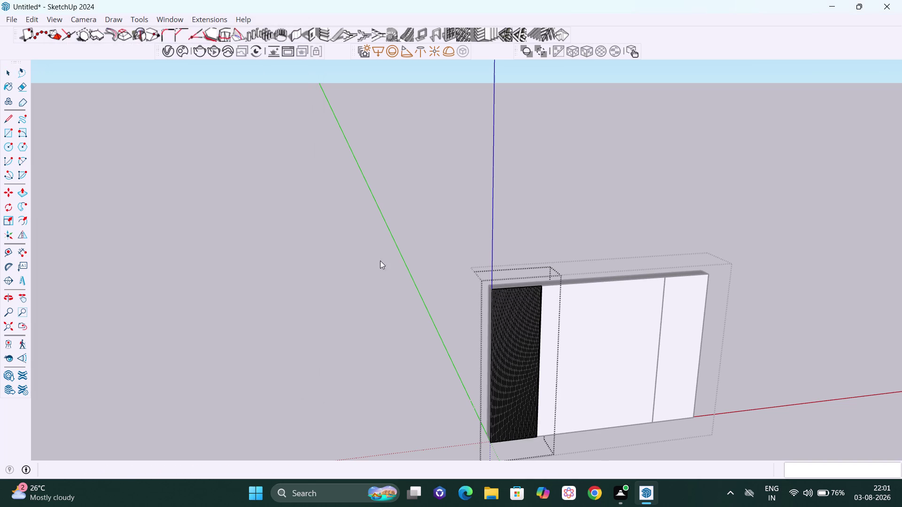
click(678, 223)
middle_drag(570, 316, 501, 305)
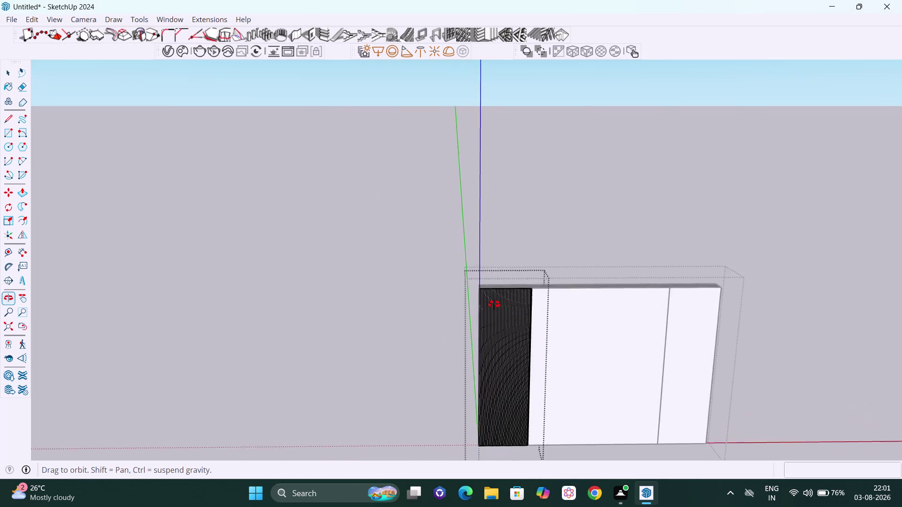
middle_drag(500, 305, 392, 293)
scroll(up, 3)
scroll(up, 3)
scroll(up, 3)
scroll(up, 3)
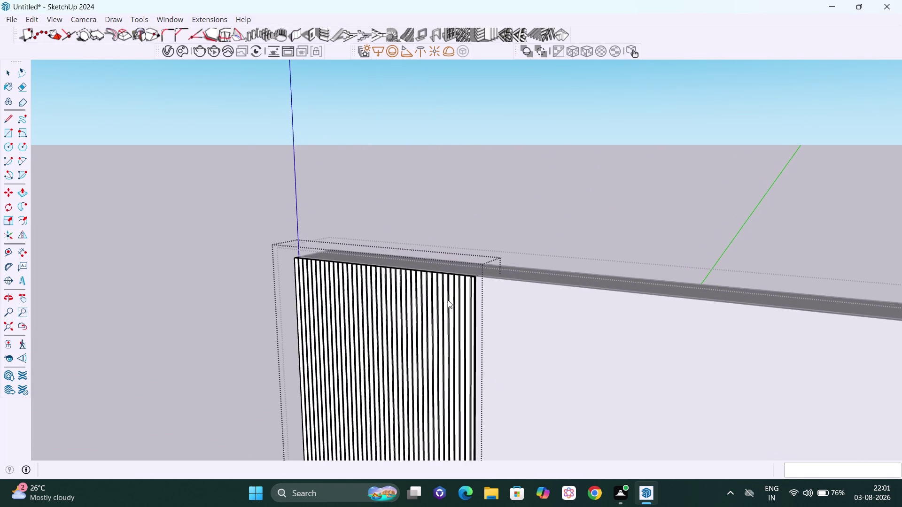
scroll(up, 3)
middle_drag(451, 297, 535, 368)
click(637, 234)
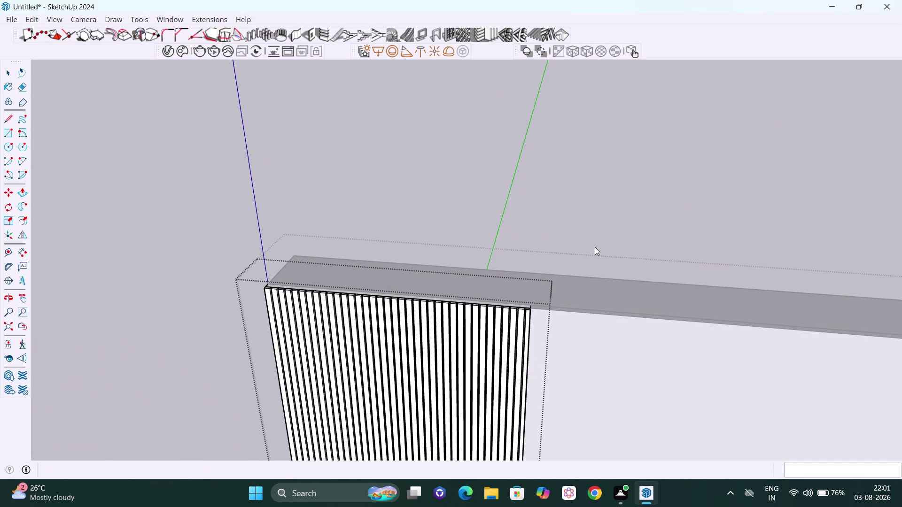
middle_drag(538, 300, 414, 345)
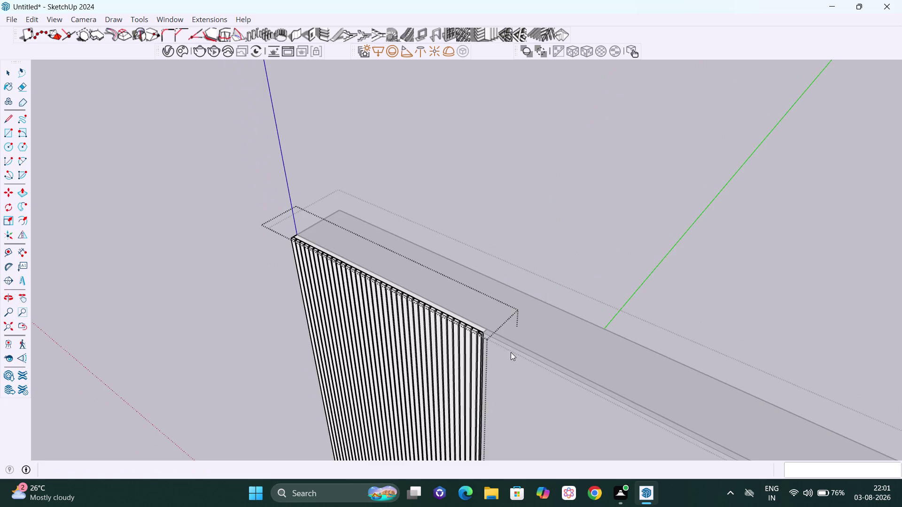
scroll(up, 3)
scroll(up, 3)
middle_drag(450, 336, 444, 347)
scroll(up, 3)
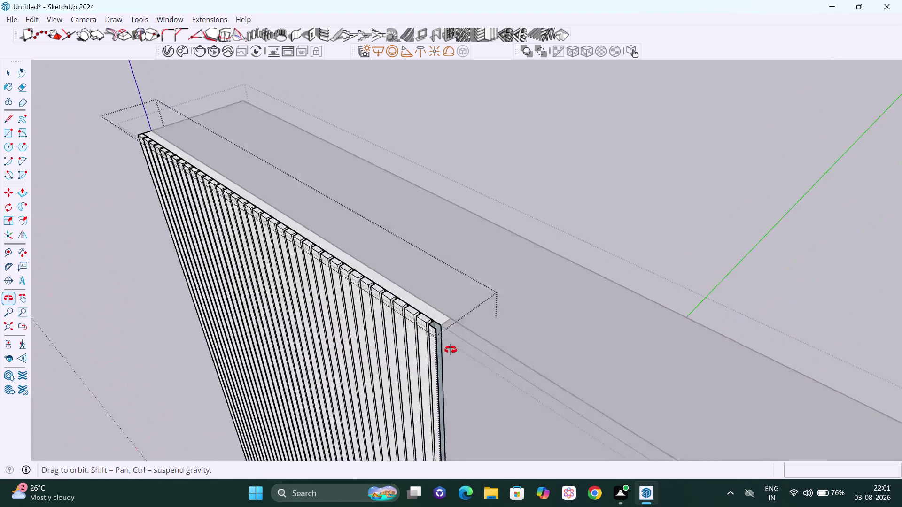
middle_drag(443, 348, 539, 342)
scroll(up, 3)
scroll(down, 3)
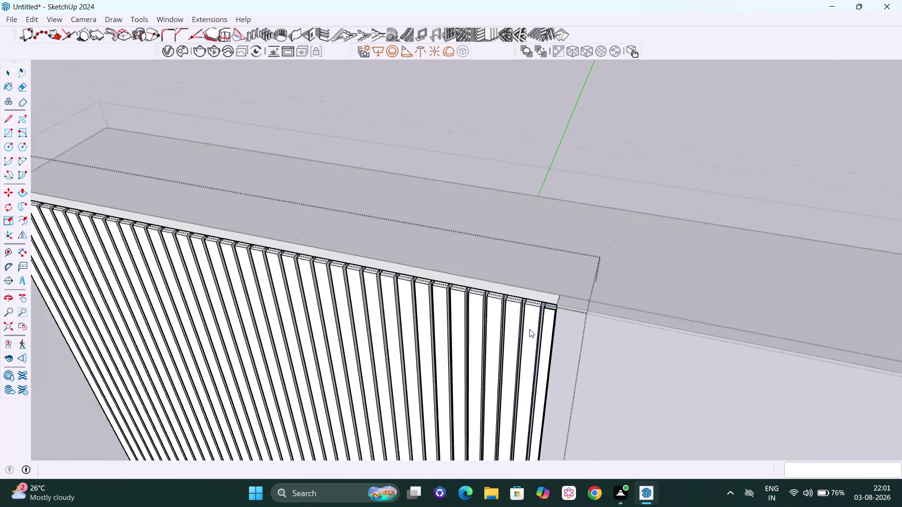
scroll(down, 3)
key(ctrl+z)
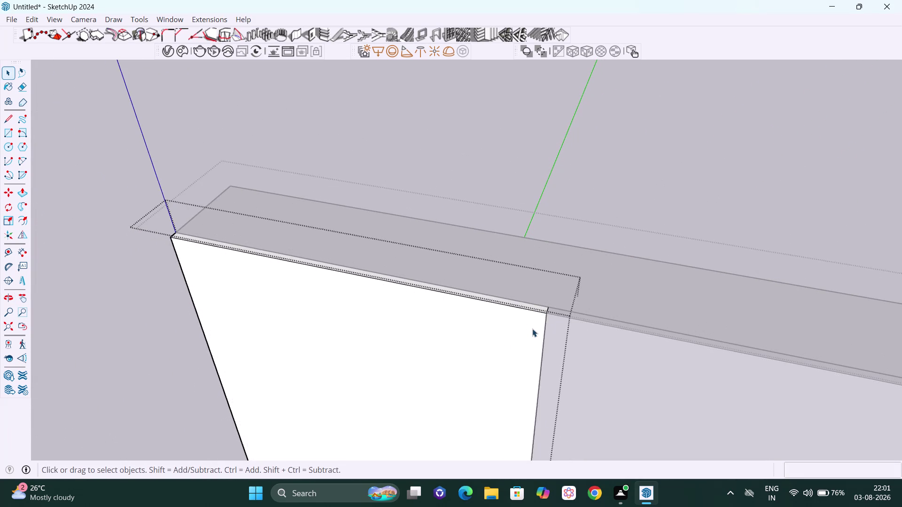
scroll(down, 3)
scroll(down, 3)
scroll(down, 3)
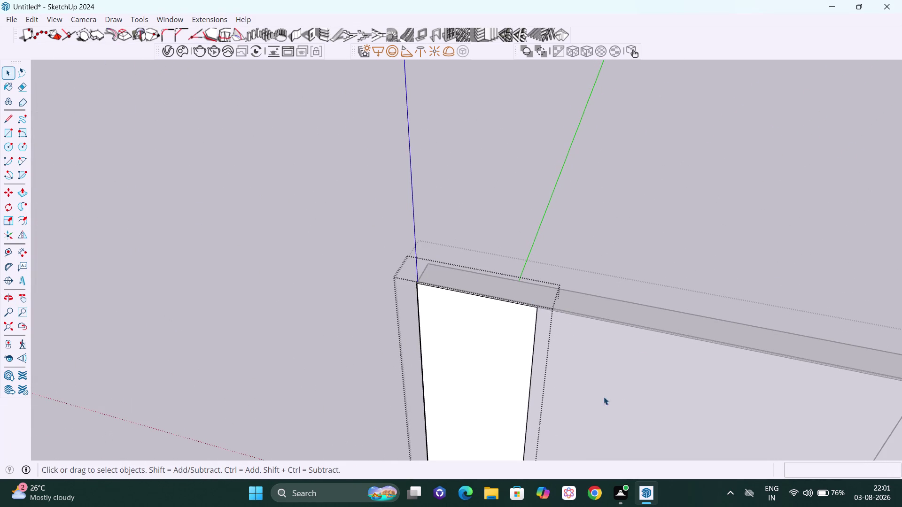
scroll(down, 3)
Draw a 20,3000 rectangle at the left section's top-left corner, then undo its wrong orientation.
middle_drag(482, 358, 742, 268)
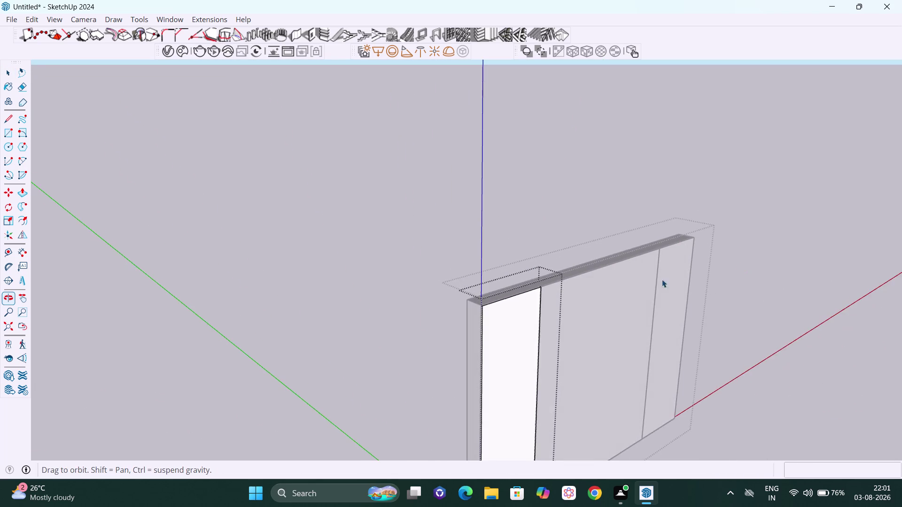
scroll(up, 3)
middle_drag(459, 330, 410, 325)
scroll(up, 3)
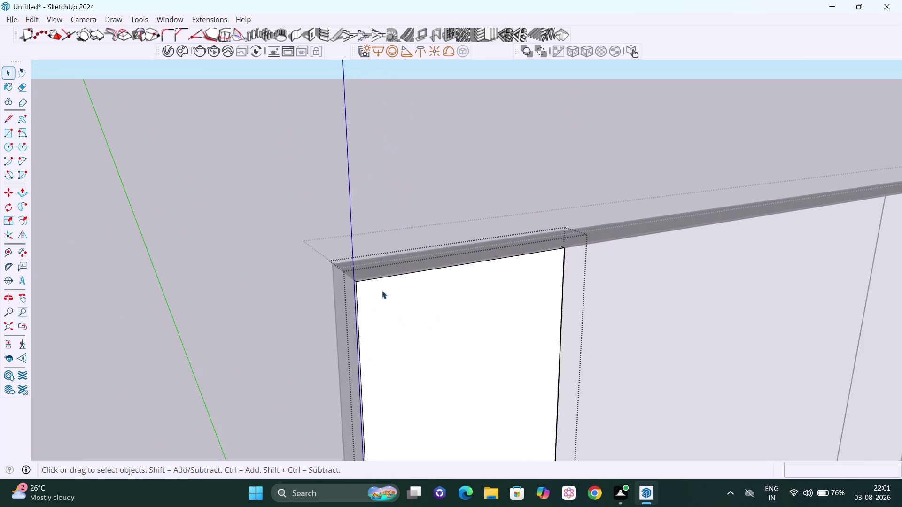
middle_drag(379, 289, 351, 284)
key(r)
scroll(up, 3)
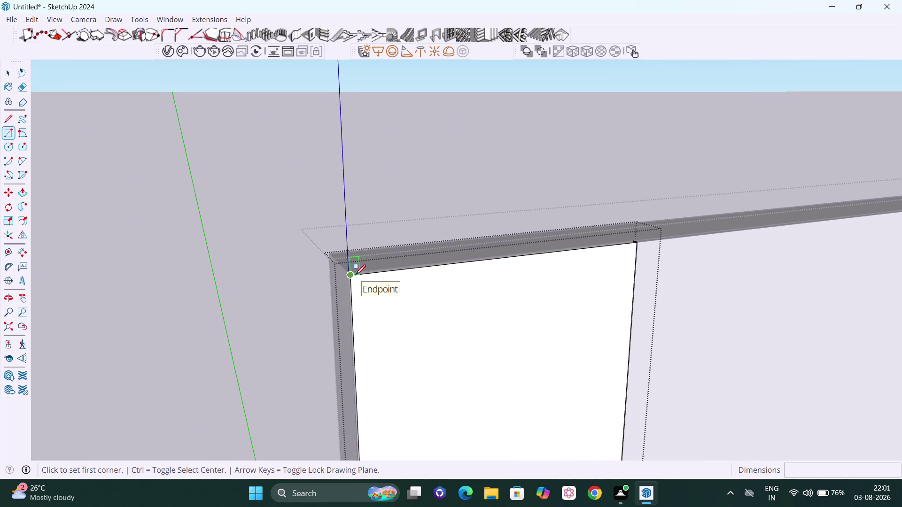
click(355, 276)
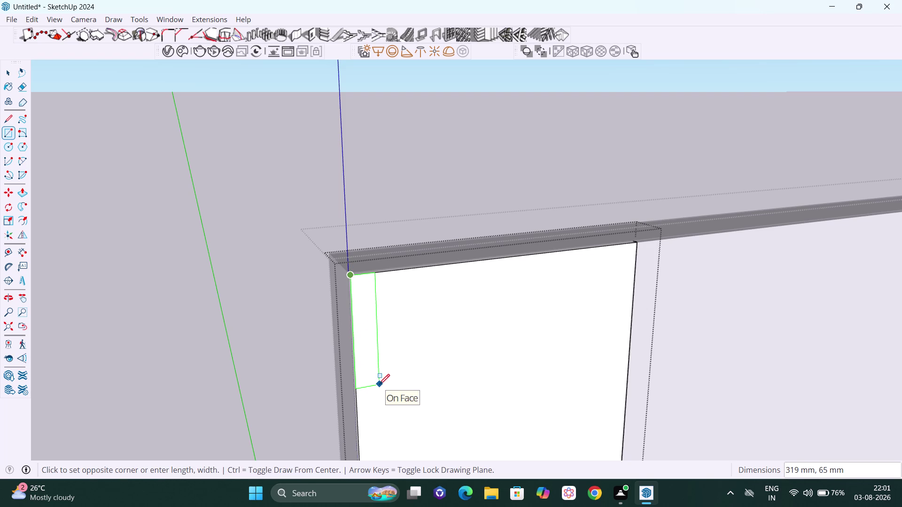
text(20,30)
text(00)
key(Return)
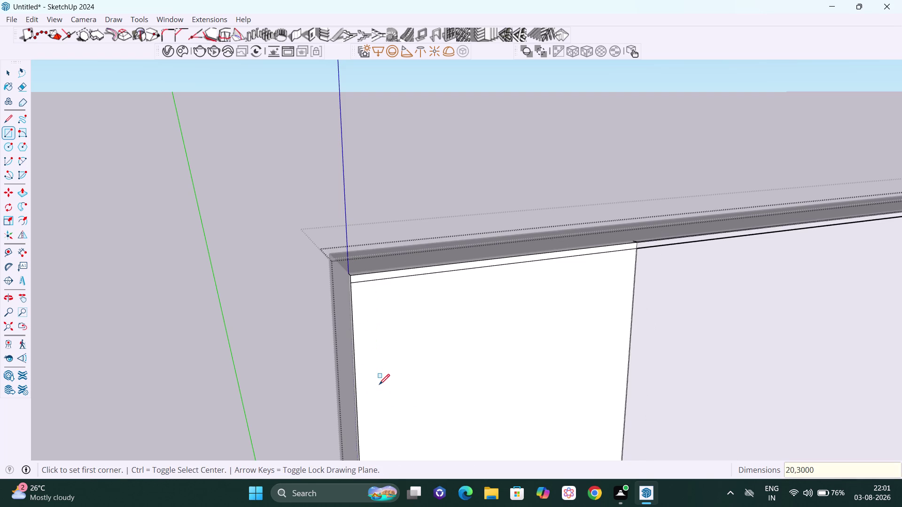
key(ctrl+z)
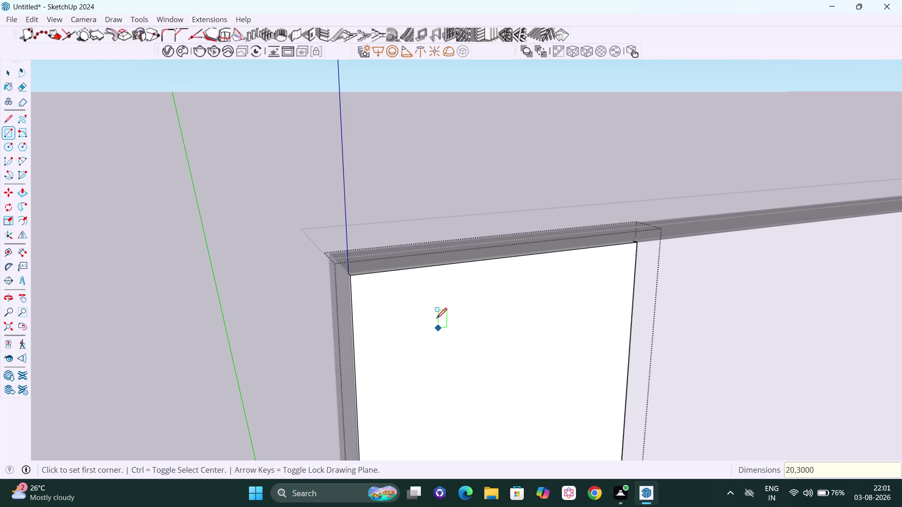
Redraw the 20 by 3000 mm rectangle from that corner, locked to the face plane.
click(352, 276)
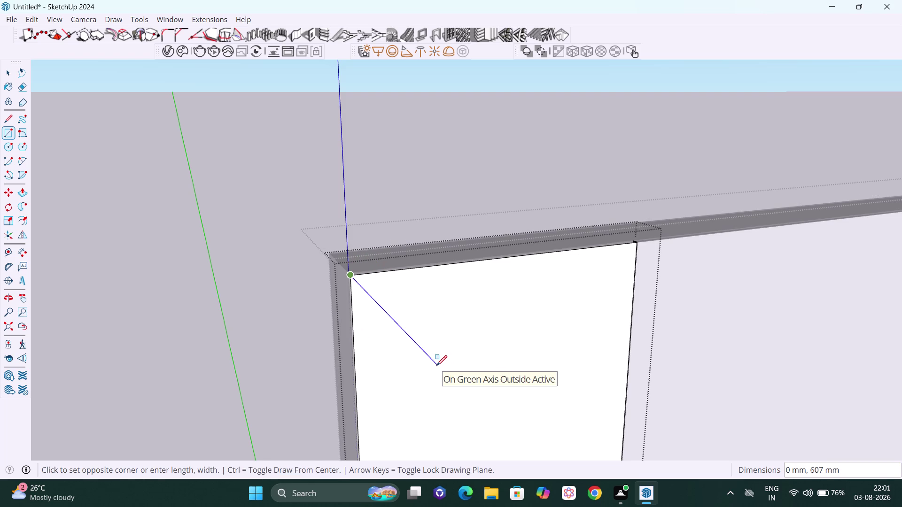
key(Left)
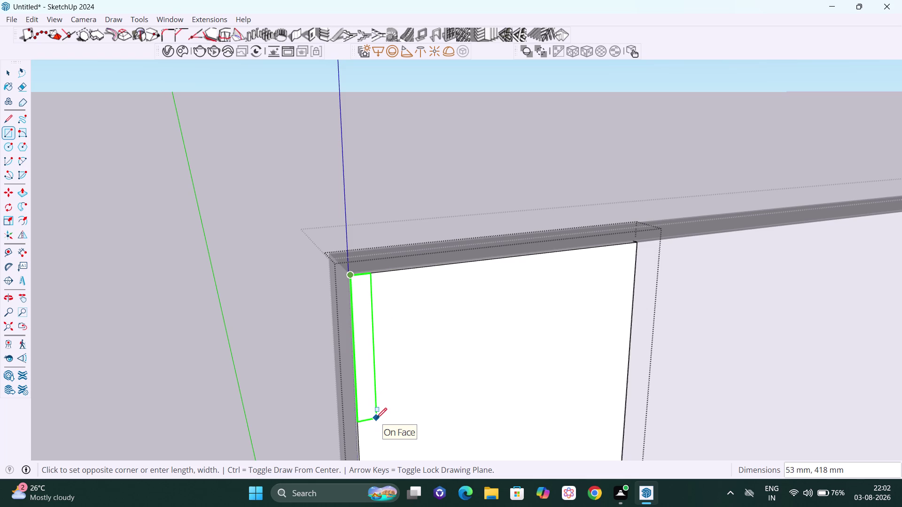
text(20)
text(,3000)
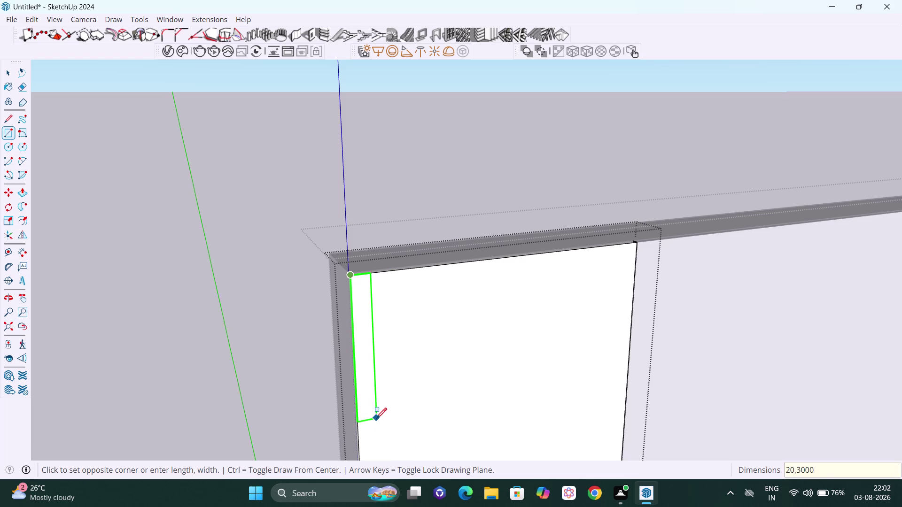
key(Return)
key(space)
scroll(down, 3)
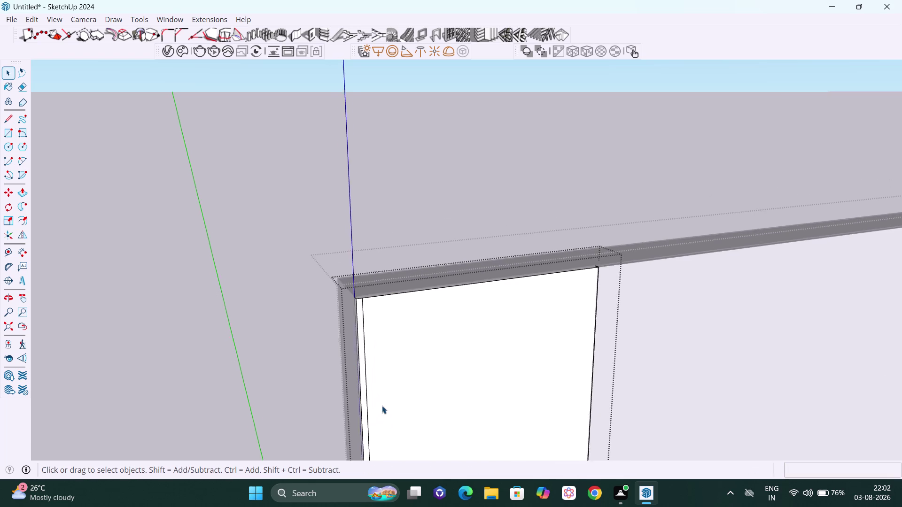
Pan, zoom and orbit to the bottom corner of the panel's left section.
scroll(down, 3)
scroll(down, 3)
key(h)
drag(449, 379, 452, 237)
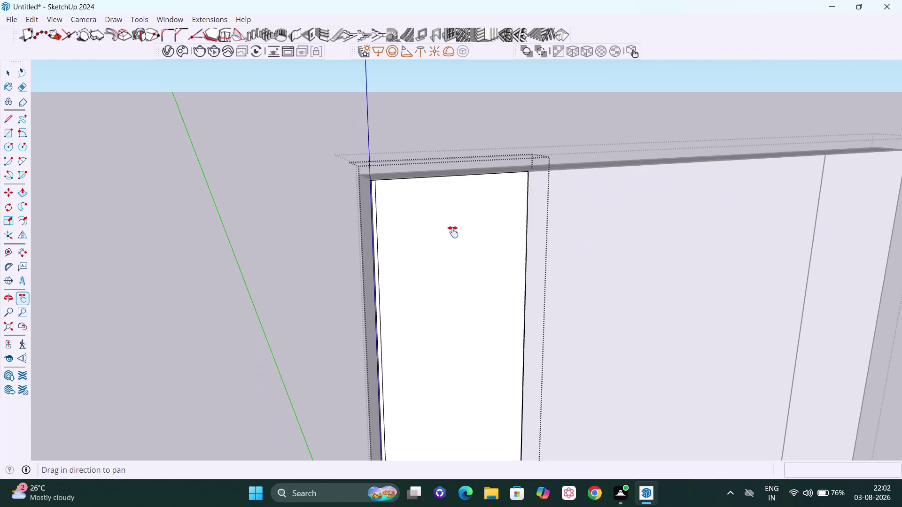
drag(453, 237, 453, 232)
scroll(down, 3)
middle_drag(445, 311, 490, 314)
drag(492, 306, 474, 228)
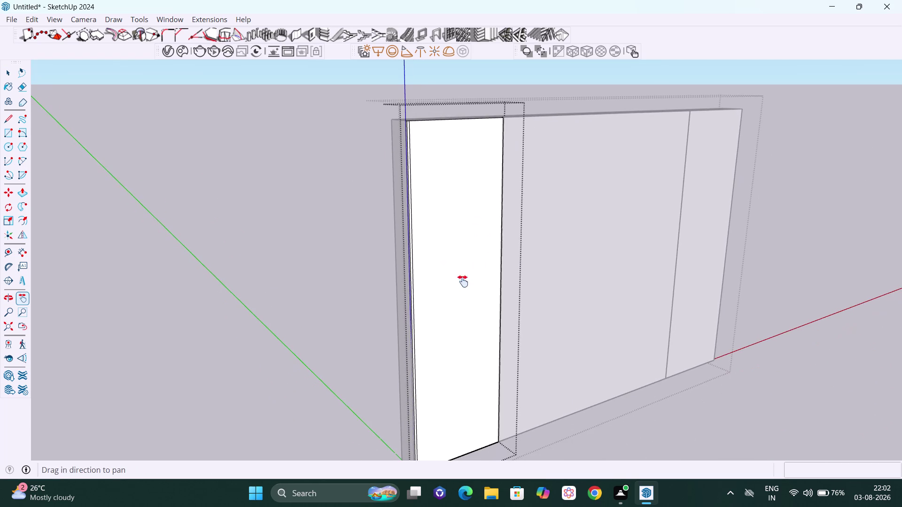
scroll(down, 3)
middle_drag(458, 326, 467, 325)
drag(471, 326, 480, 263)
scroll(up, 3)
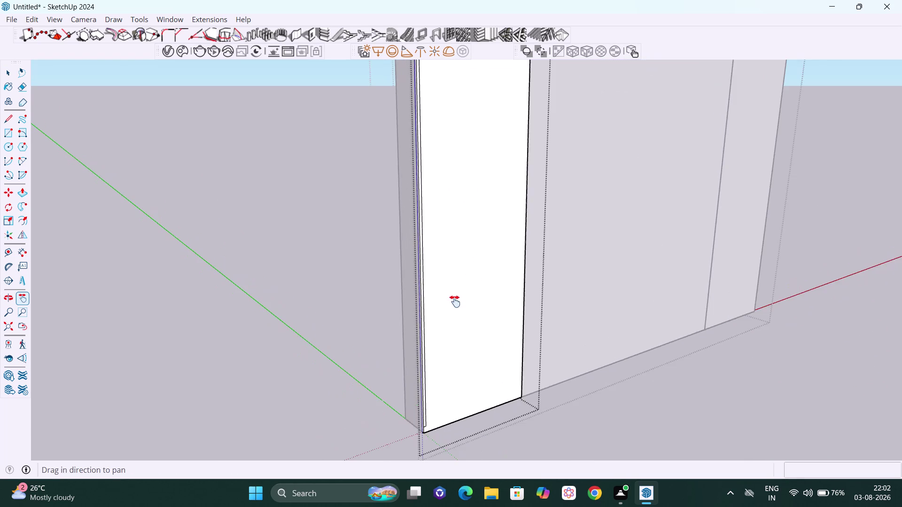
scroll(up, 3)
scroll(down, 3)
middle_drag(448, 345, 474, 324)
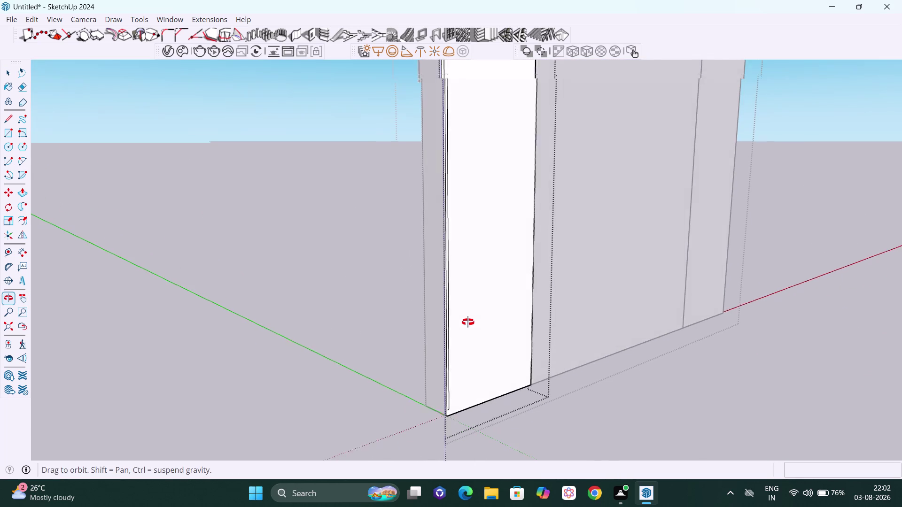
middle_drag(474, 324, 393, 301)
scroll(up, 3)
middle_drag(395, 394, 416, 381)
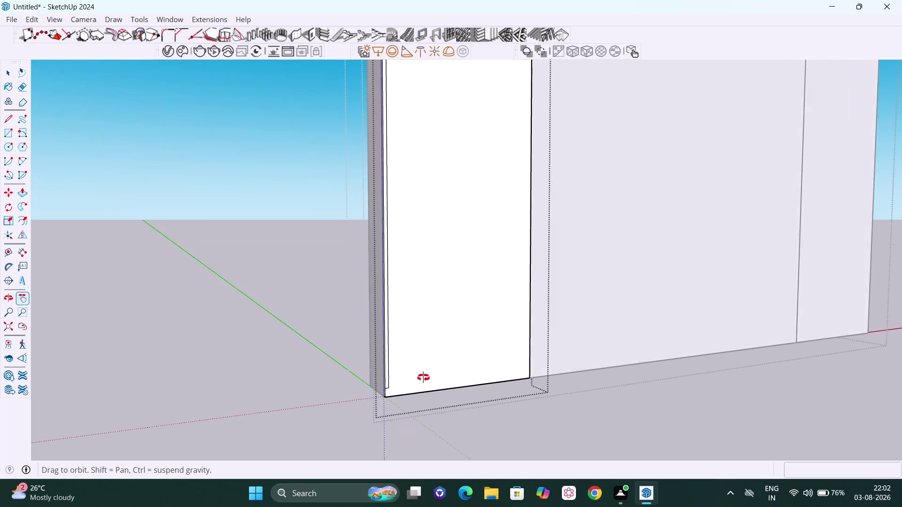
middle_drag(417, 381, 436, 371)
scroll(up, 3)
middle_drag(391, 389, 407, 383)
scroll(up, 3)
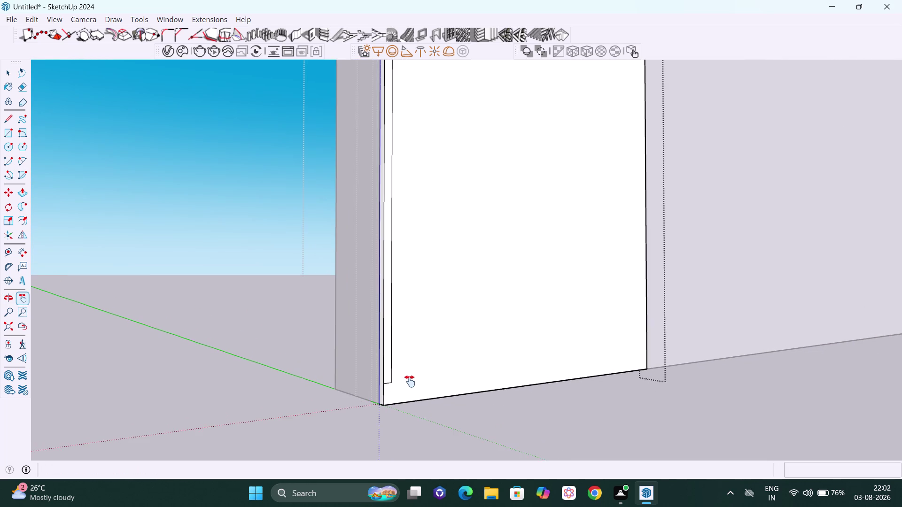
middle_click(408, 381)
scroll(up, 3)
scroll(up, 3)
middle_drag(387, 395, 363, 384)
key(space)
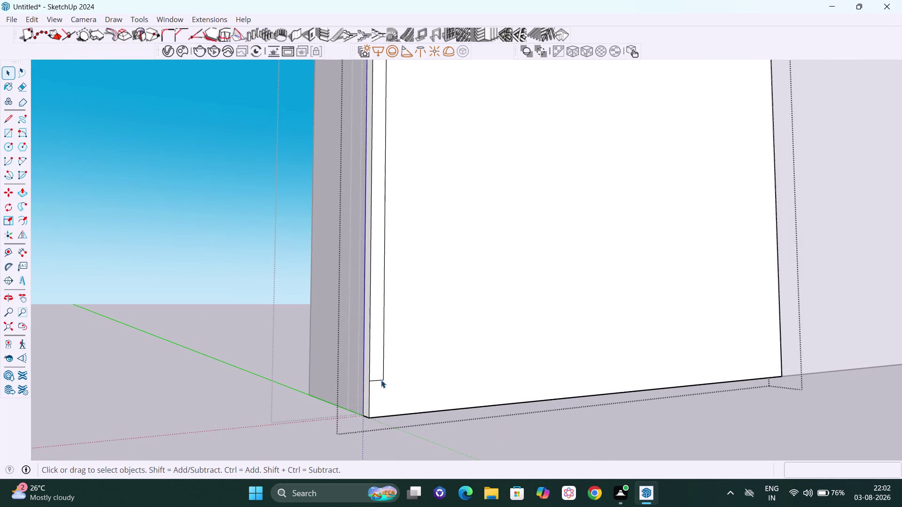
Move the left-edge strip about 48 mm straight down onto the panel's bottom edge.
click(378, 379)
scroll(up, 3)
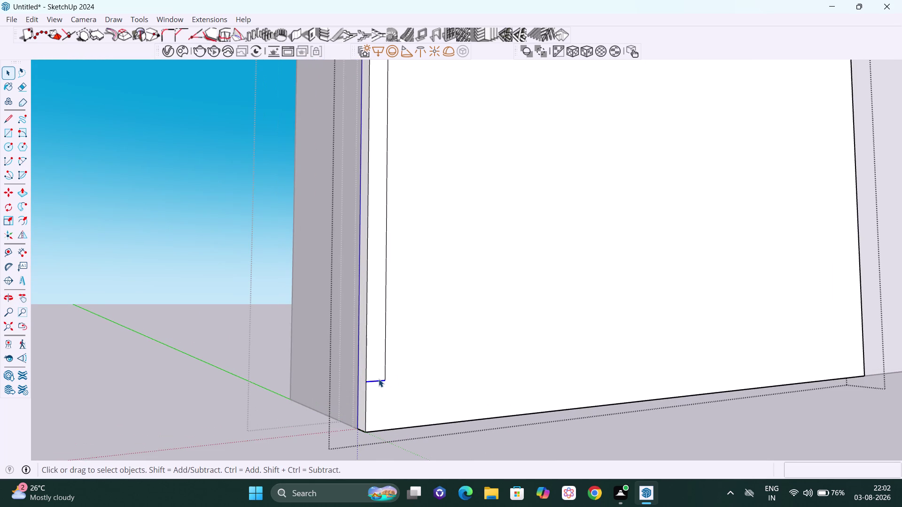
key(m)
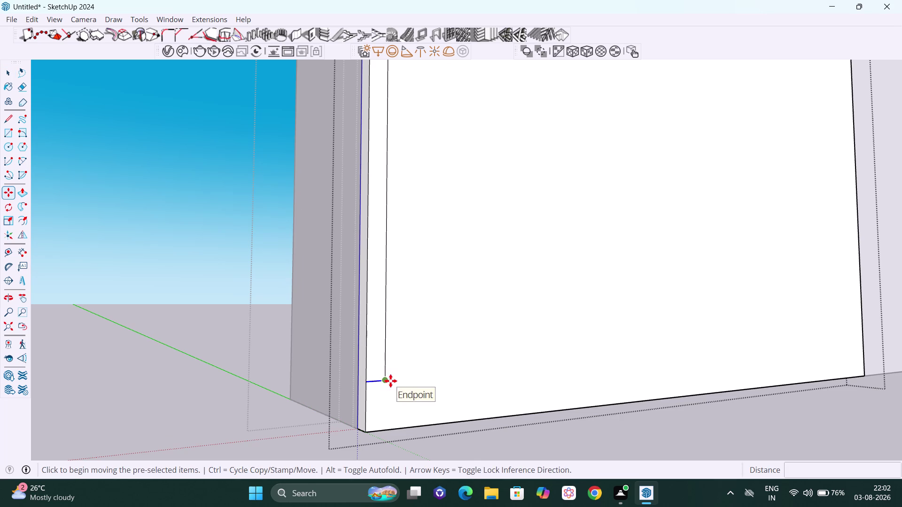
click(385, 380)
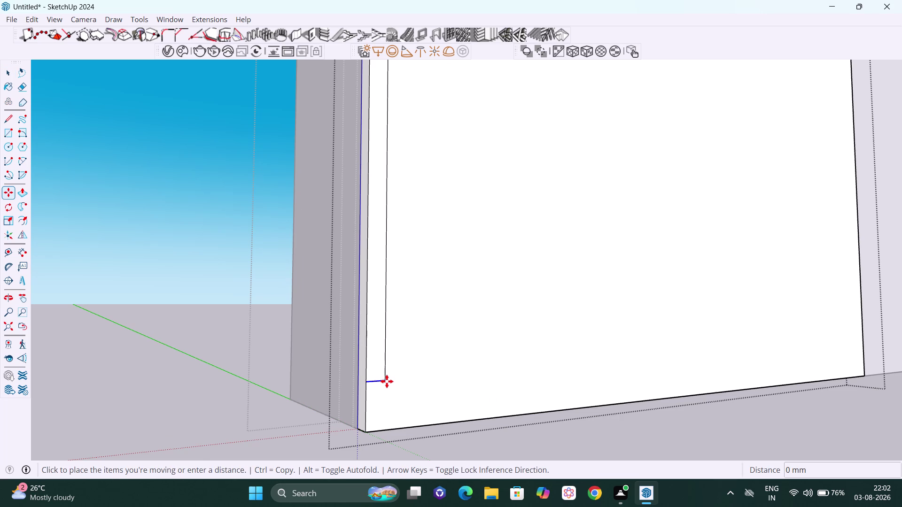
key(Up)
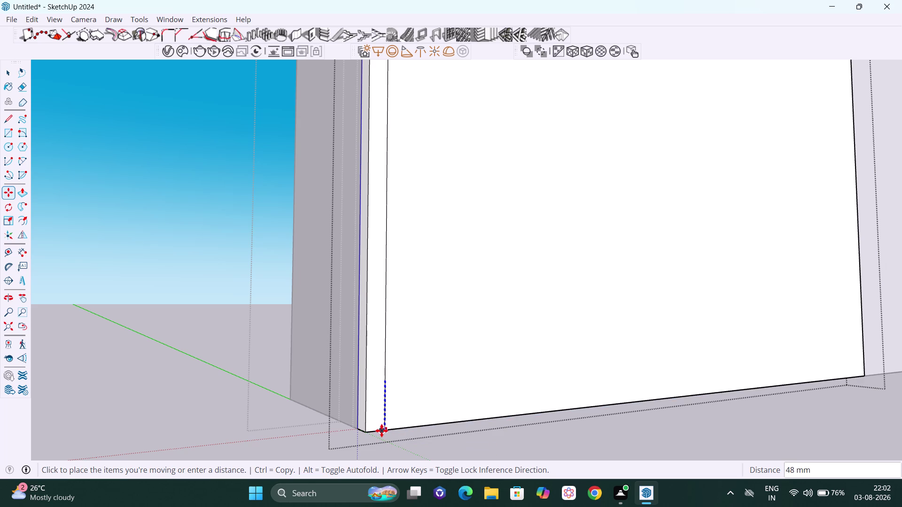
click(381, 431)
key(space)
scroll(down, 3)
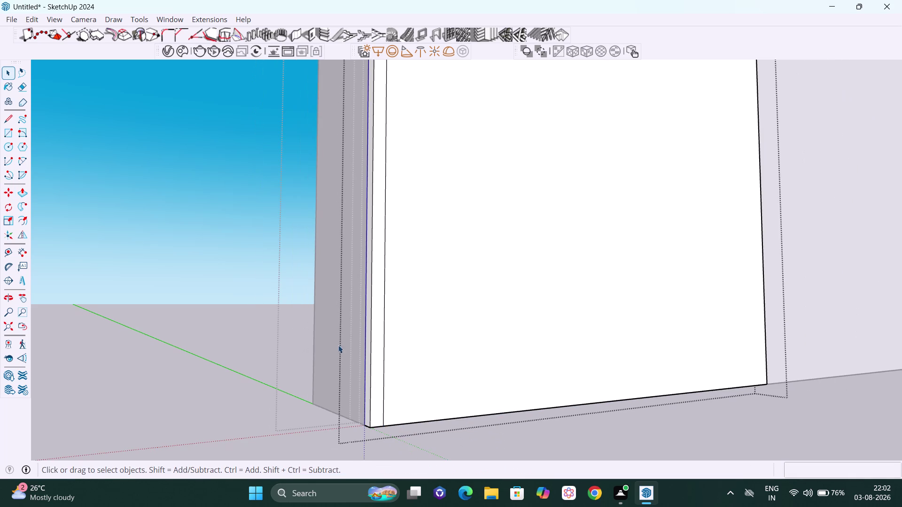
click(200, 191)
scroll(up, 3)
middle_drag(395, 208, 382, 209)
double_click(367, 219)
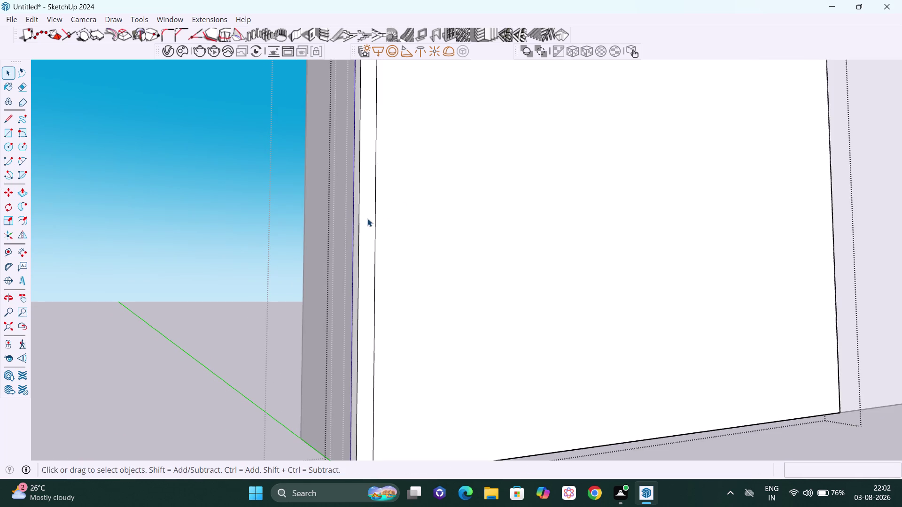
Make the left-edge strip's face and edges into a separate group.
click(367, 218)
double_click(367, 218)
click(367, 218)
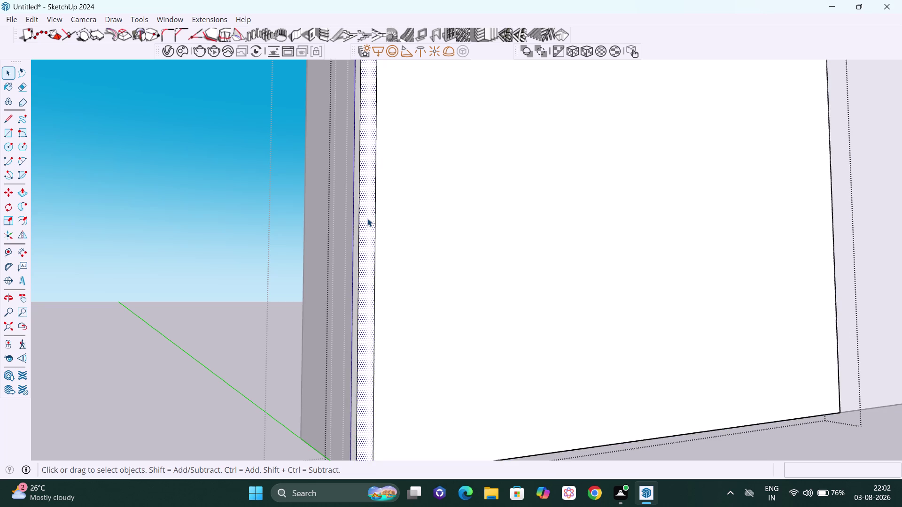
double_click(367, 218)
right_click(368, 218)
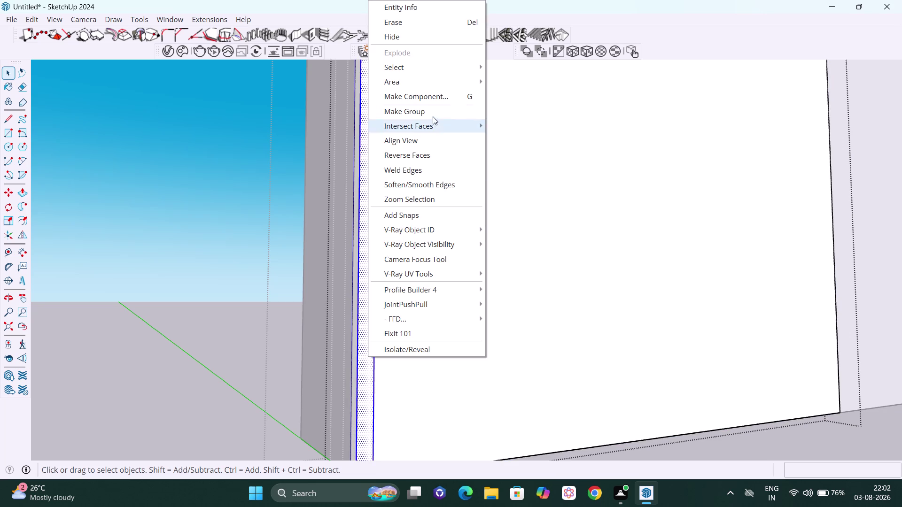
click(433, 116)
click(211, 180)
Open the panel group, then the strip group inside it, for editing.
scroll(down, 3)
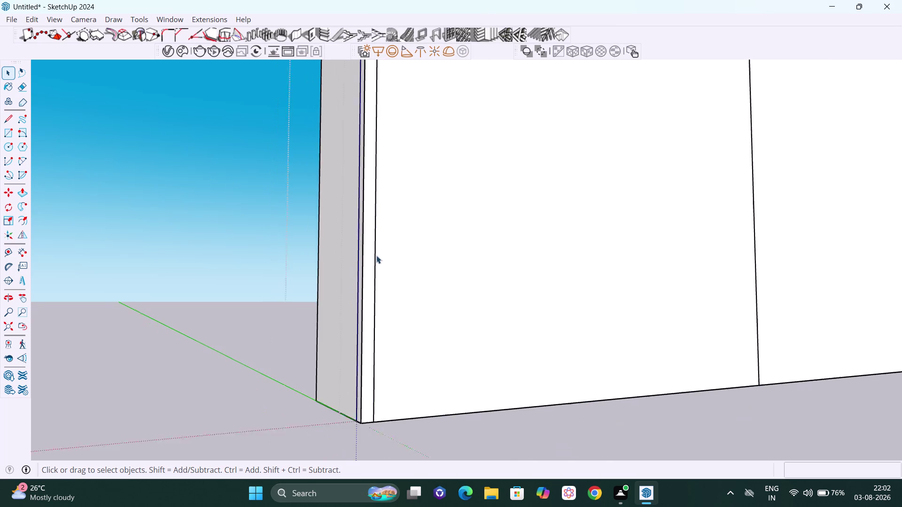
scroll(down, 3)
click(368, 244)
double_click(369, 242)
click(369, 242)
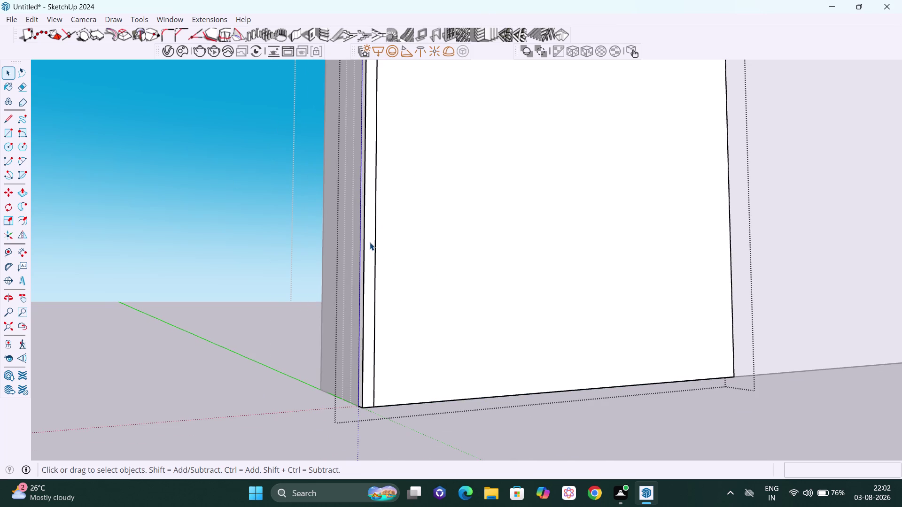
double_click(369, 242)
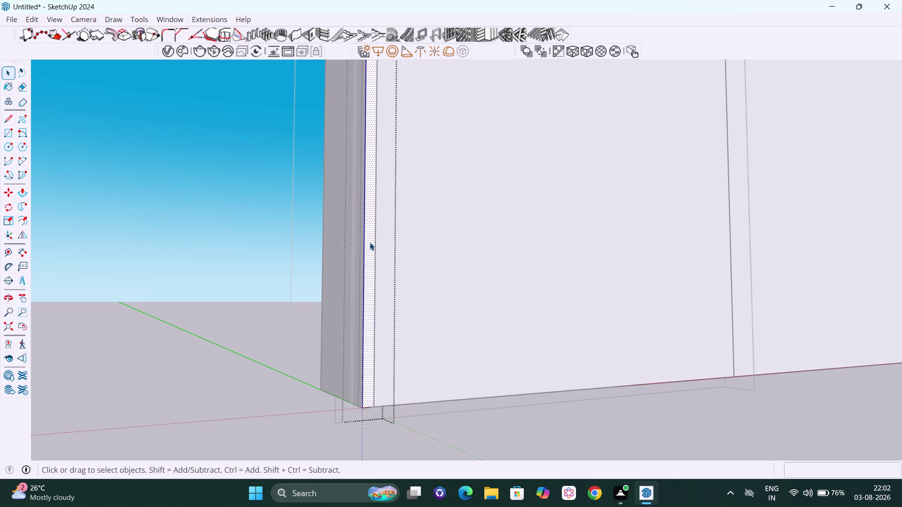
Pull the strip's face out 20 mm into a thin vertical batten.
key(p)
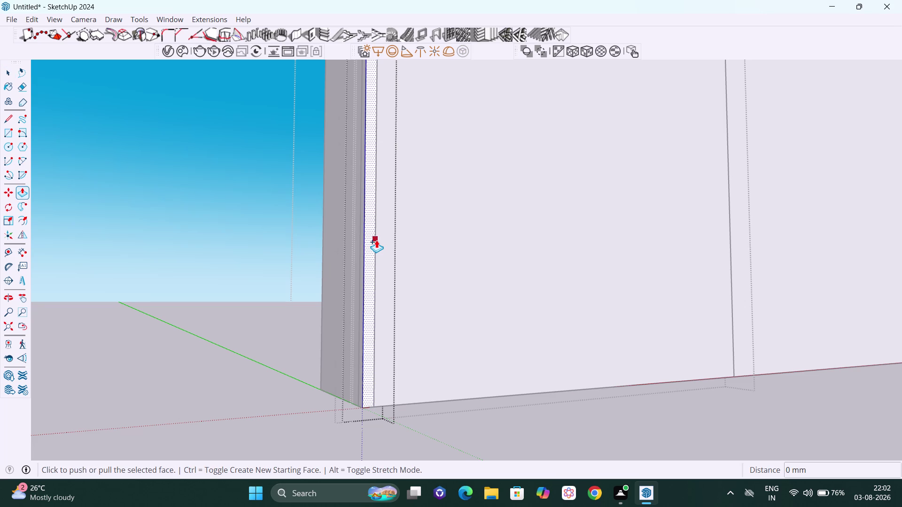
click(370, 232)
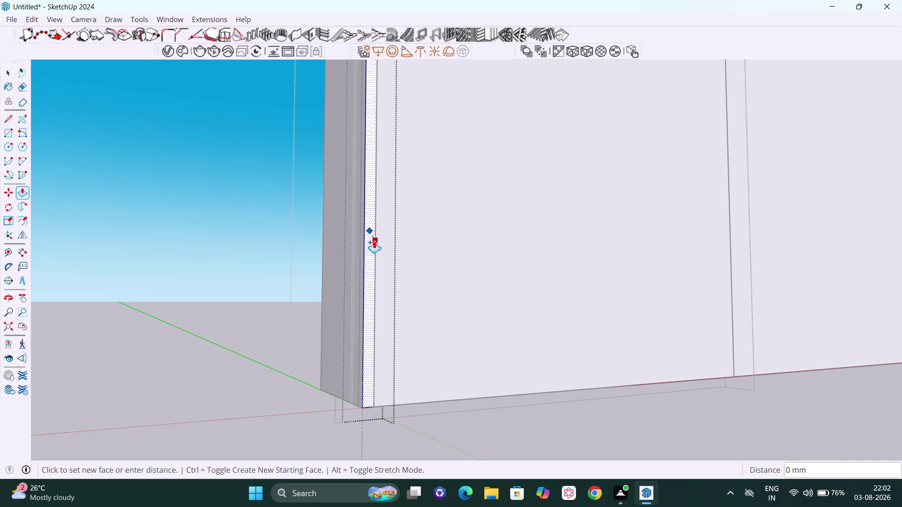
scroll(down, 3)
middle_drag(376, 245, 448, 355)
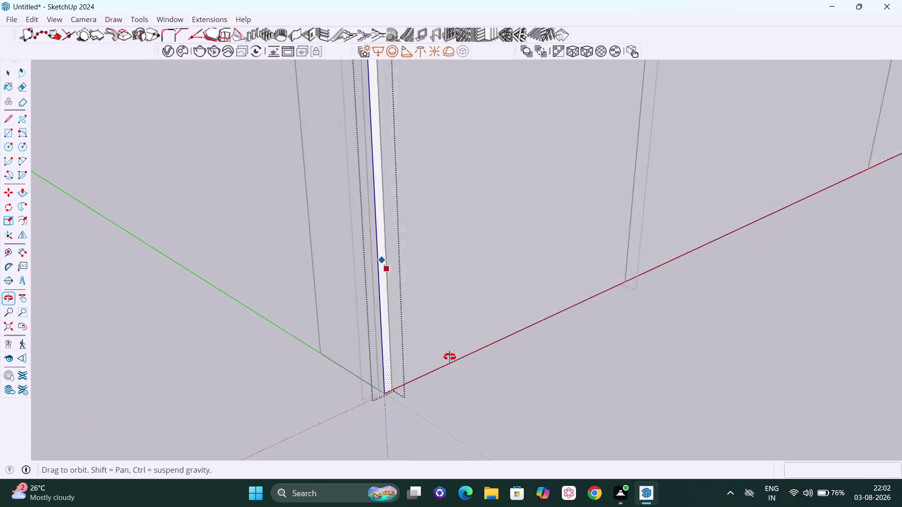
middle_drag(449, 355, 479, 390)
scroll(up, 3)
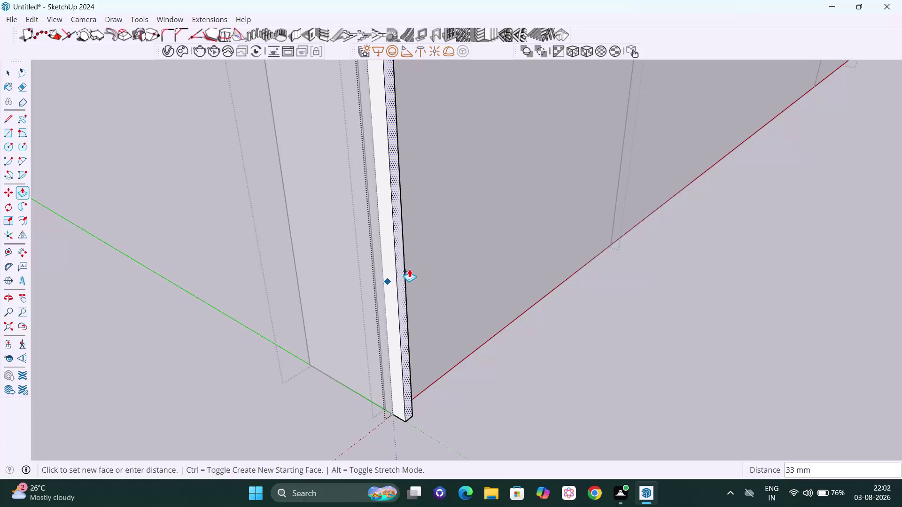
text(20)
key(Return)
key(space)
scroll(down, 3)
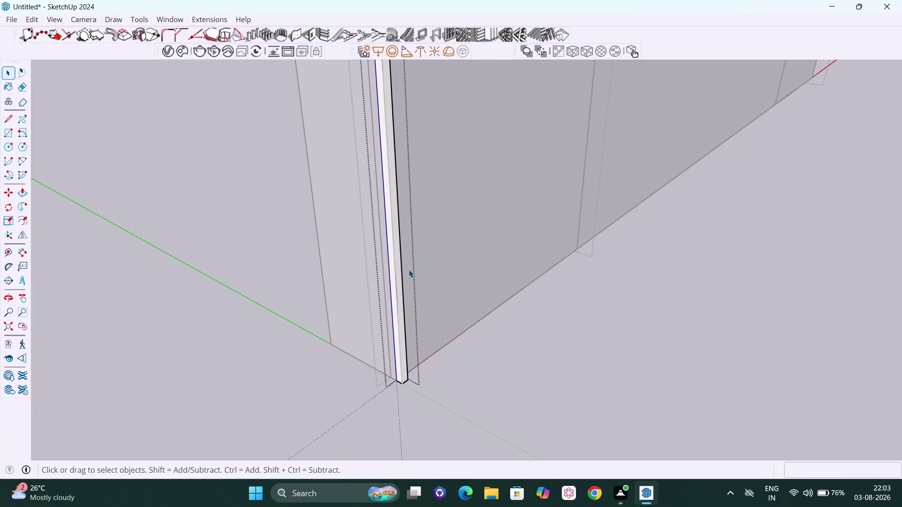
middle_drag(420, 301, 338, 261)
scroll(up, 3)
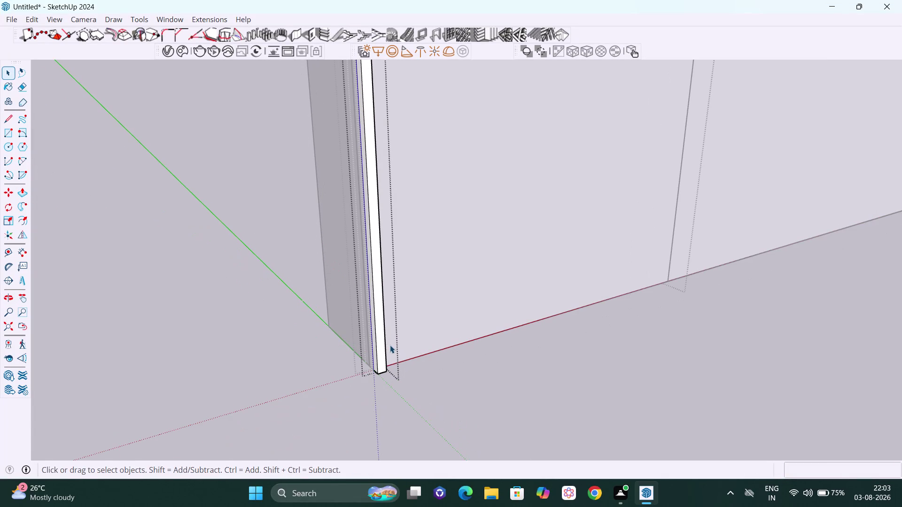
Cancel a premature batten copy and exit the strip group's editing.
key(m)
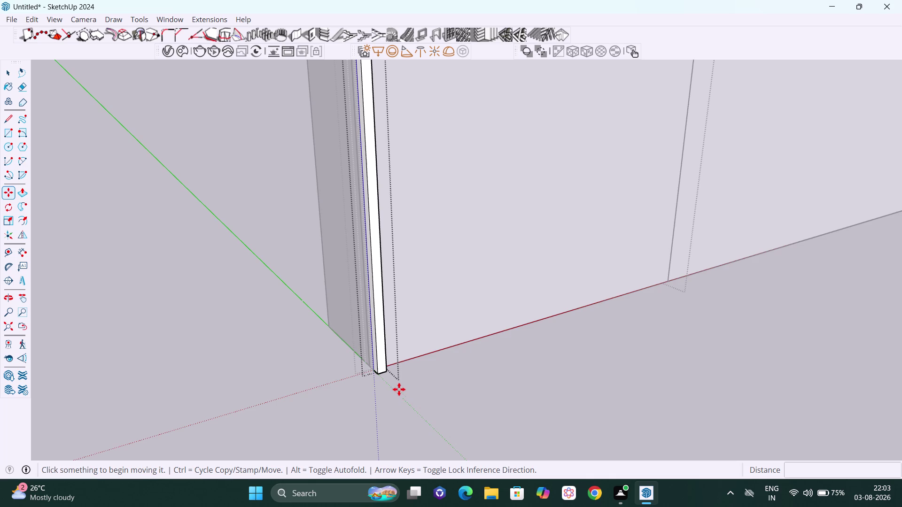
scroll(up, 3)
scroll(up, 3)
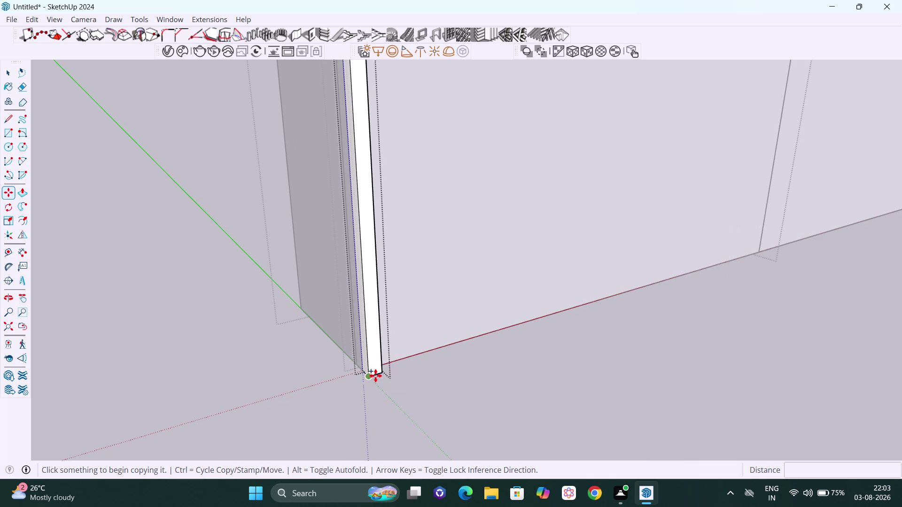
click(373, 377)
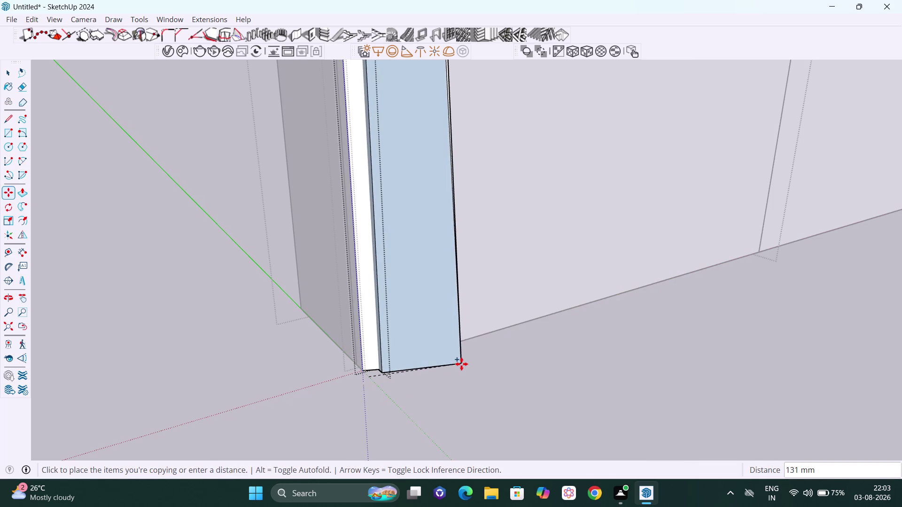
key(Escape)
key(space)
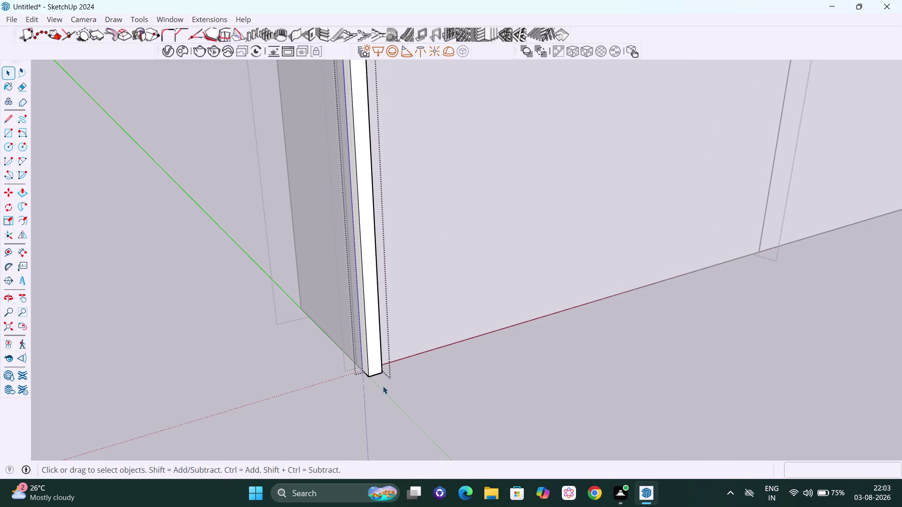
click(383, 394)
Trial-copy the batten 30 mm, then 20 mm, along the red axis, and undo it.
click(376, 363)
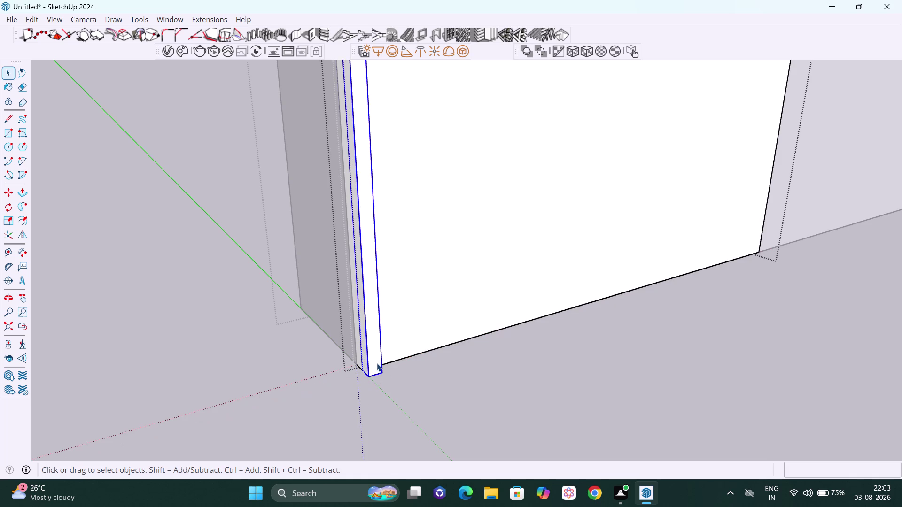
key(m)
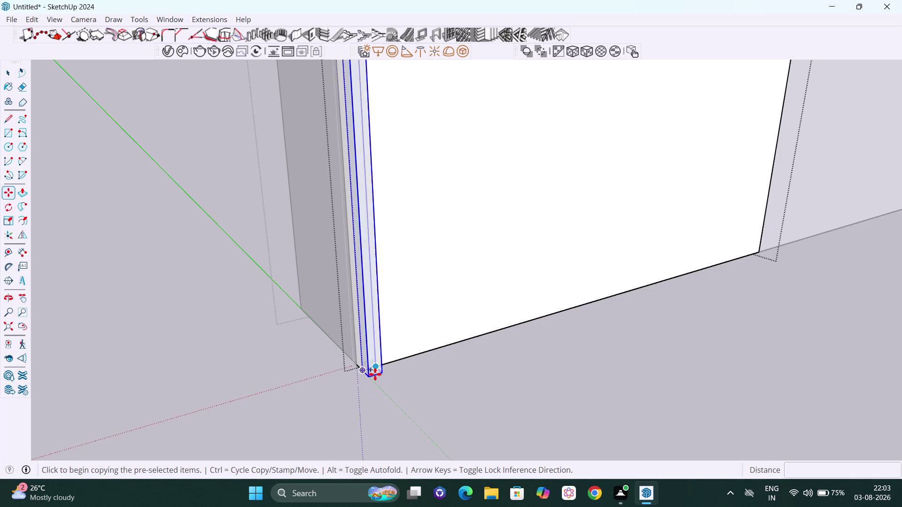
click(372, 380)
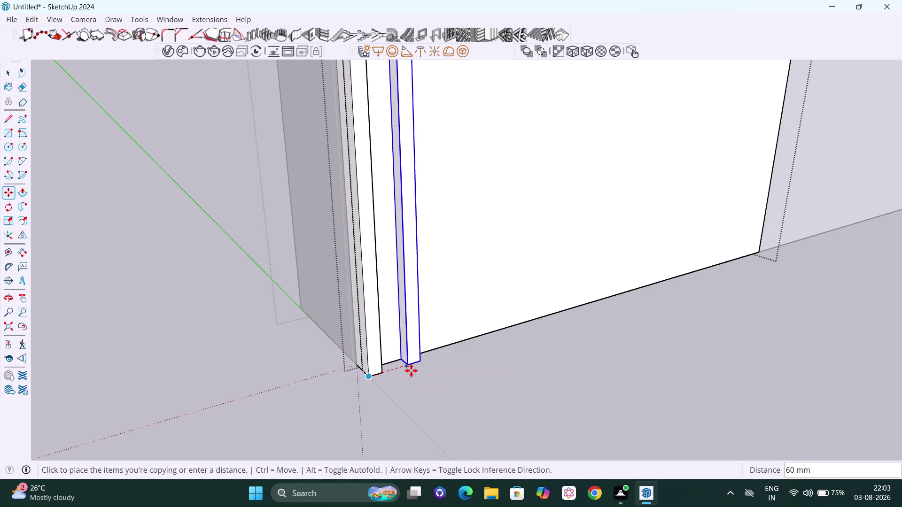
key(Right)
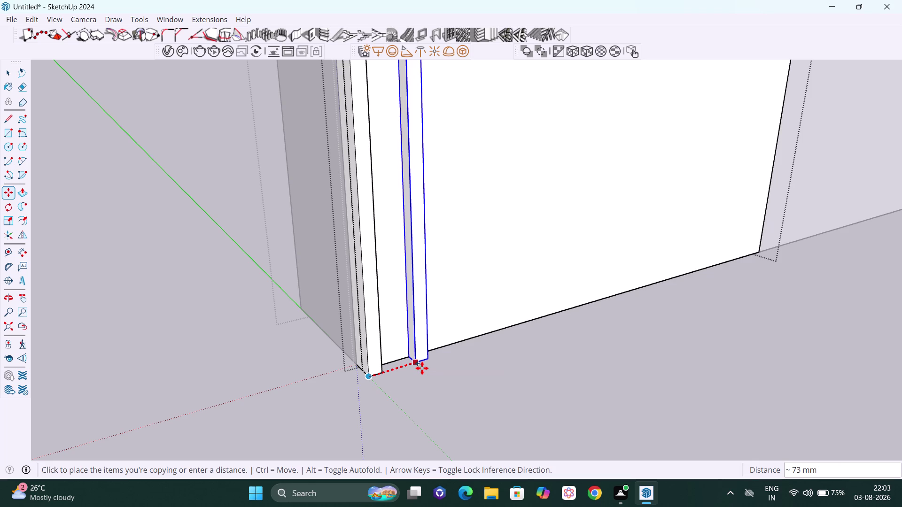
text(30)
key(Return)
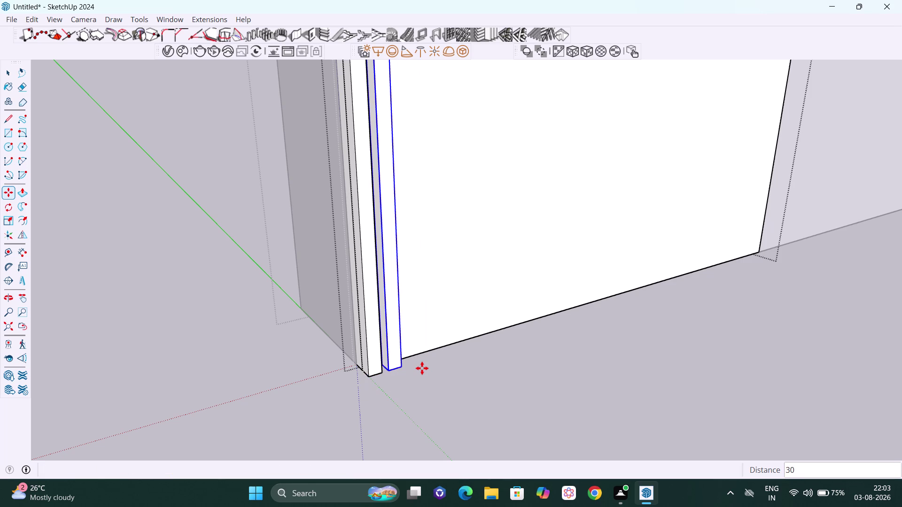
text(20)
key(Return)
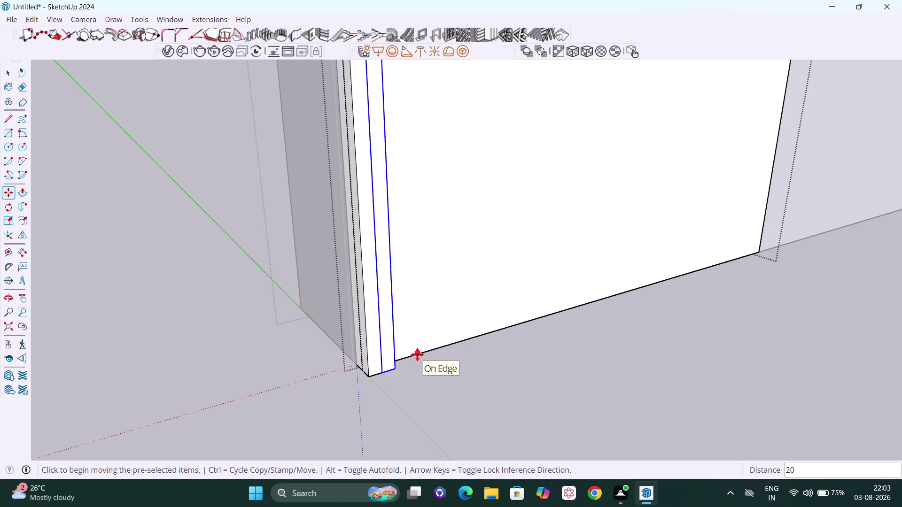
key(ctrl+z)
key(space)
Trial a 20 mm batten copy along the red axis, then undo it.
click(377, 365)
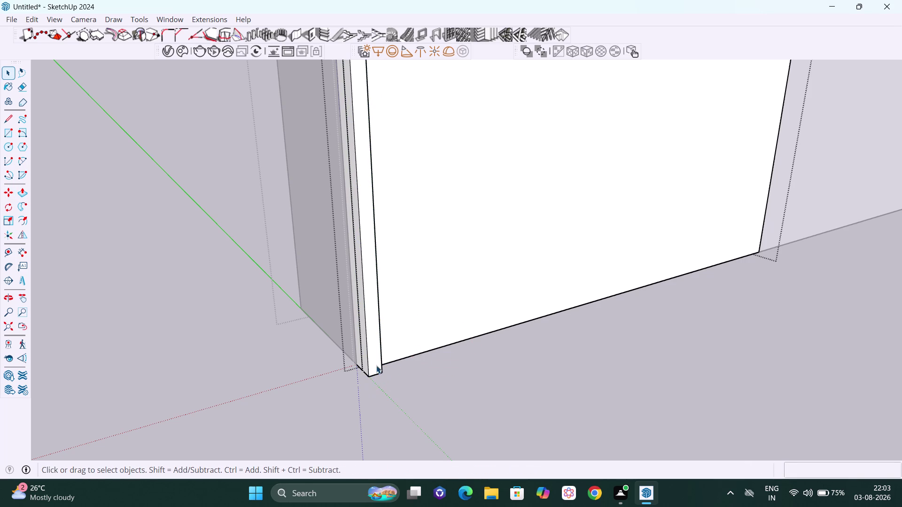
scroll(up, 3)
key(m)
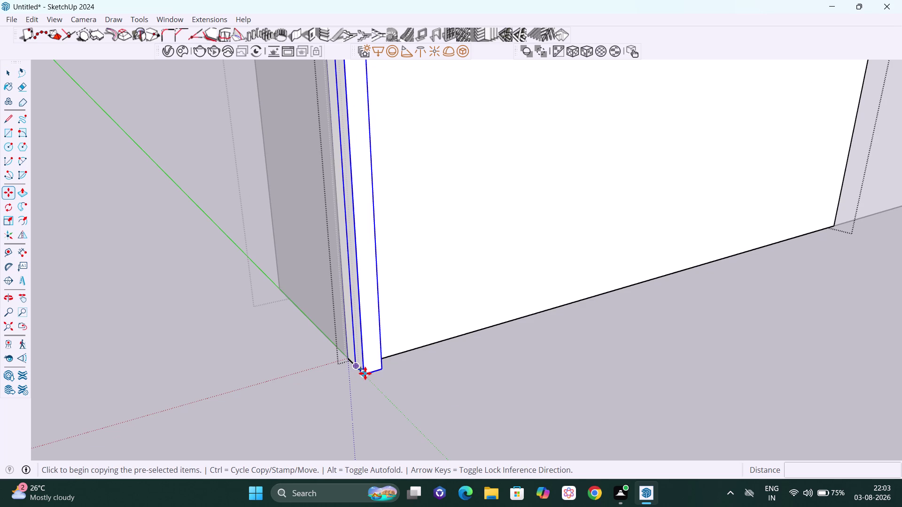
click(365, 373)
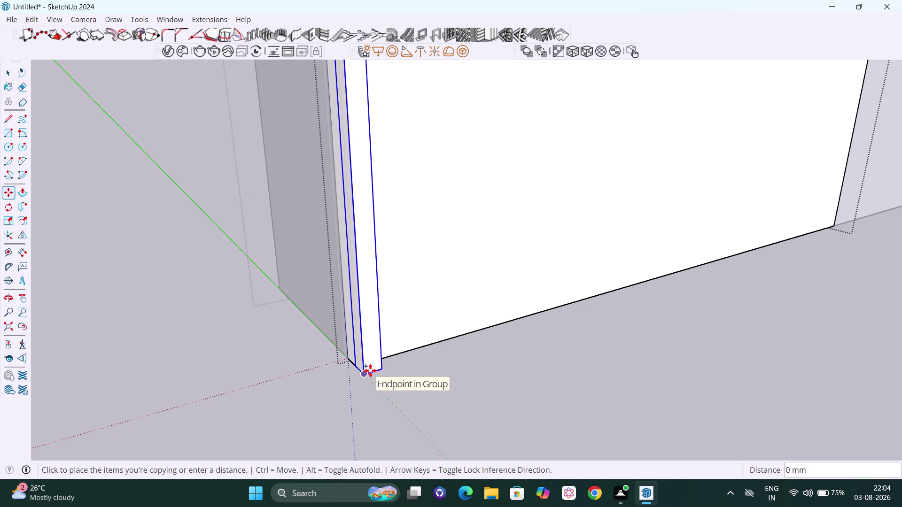
key(Right)
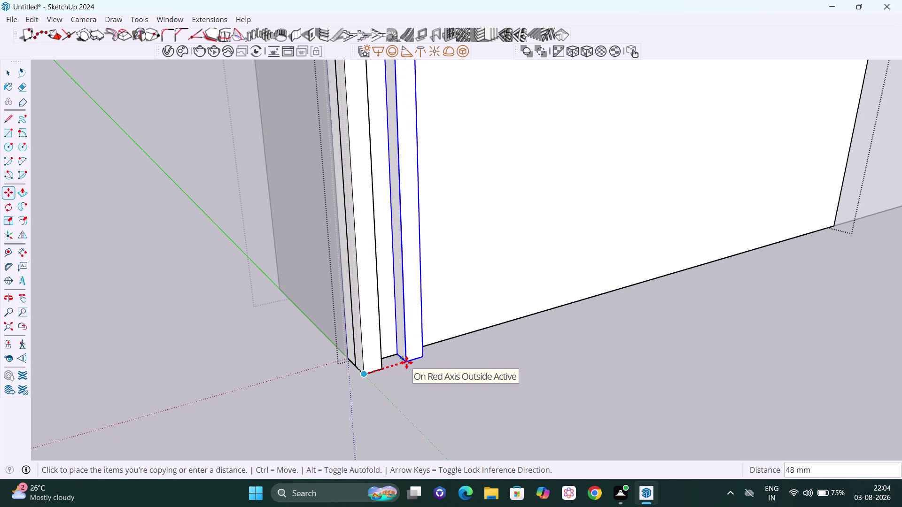
text(20)
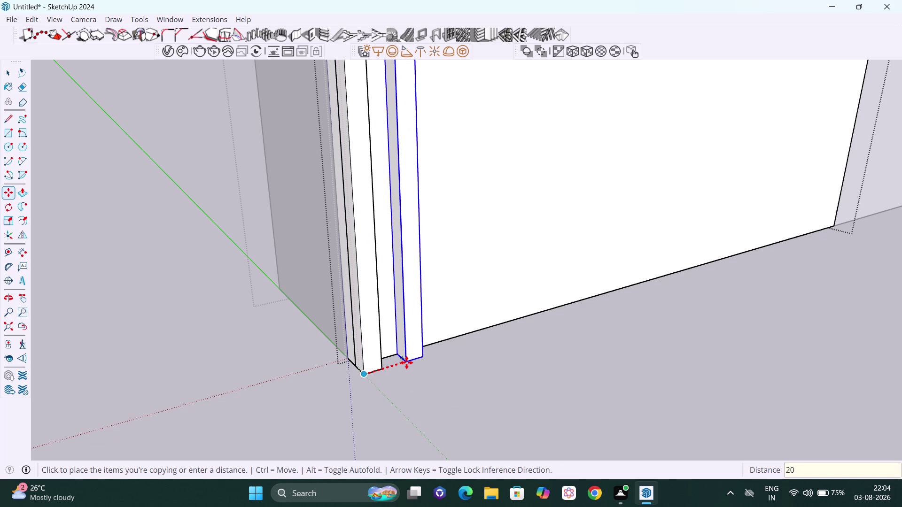
key(Return)
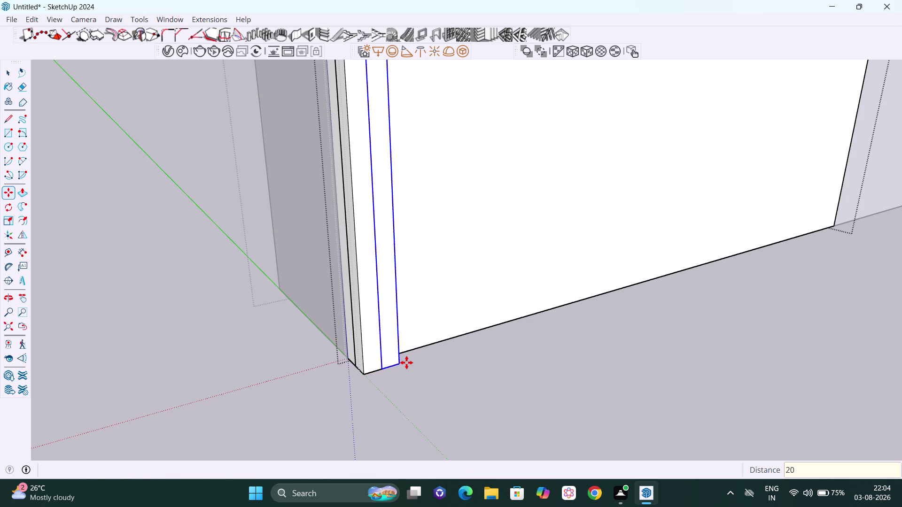
key(ctrl+z)
key(space)
Copy the batten 30 mm along the red axis and array it 30 times (30x).
click(377, 352)
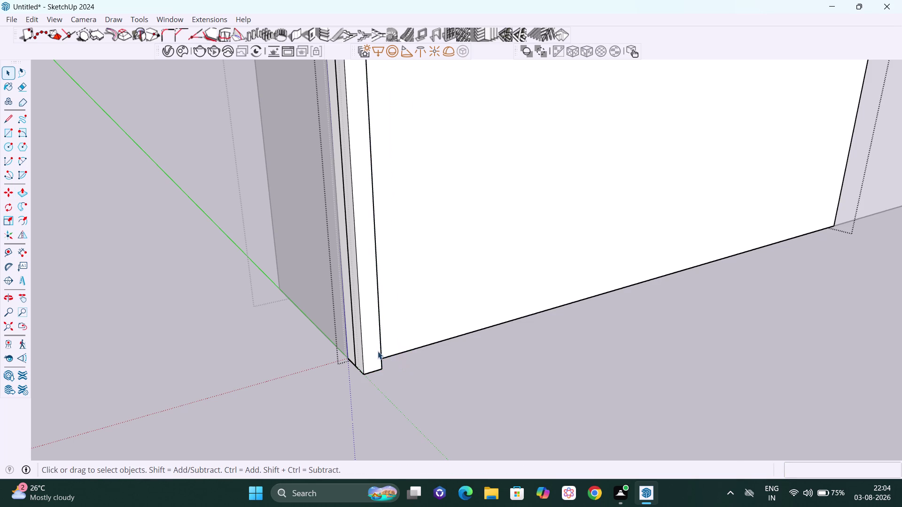
scroll(up, 3)
key(m)
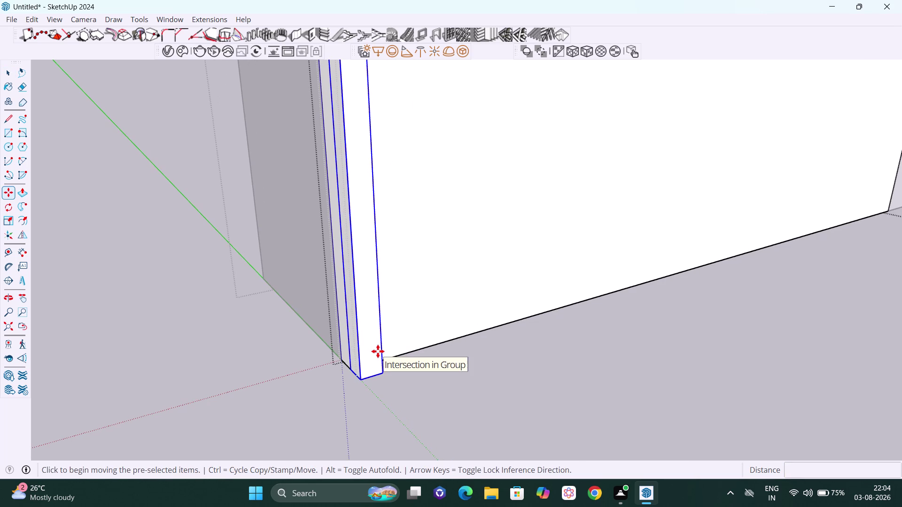
click(364, 382)
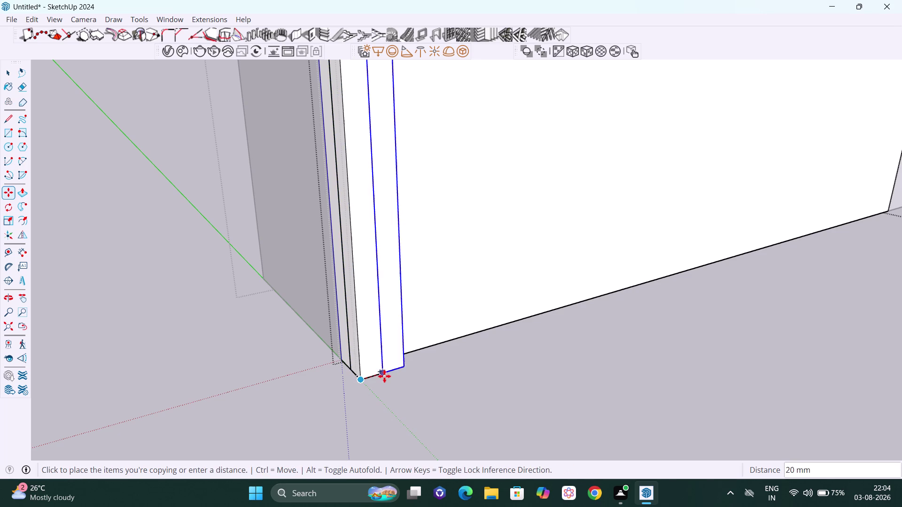
key(Right)
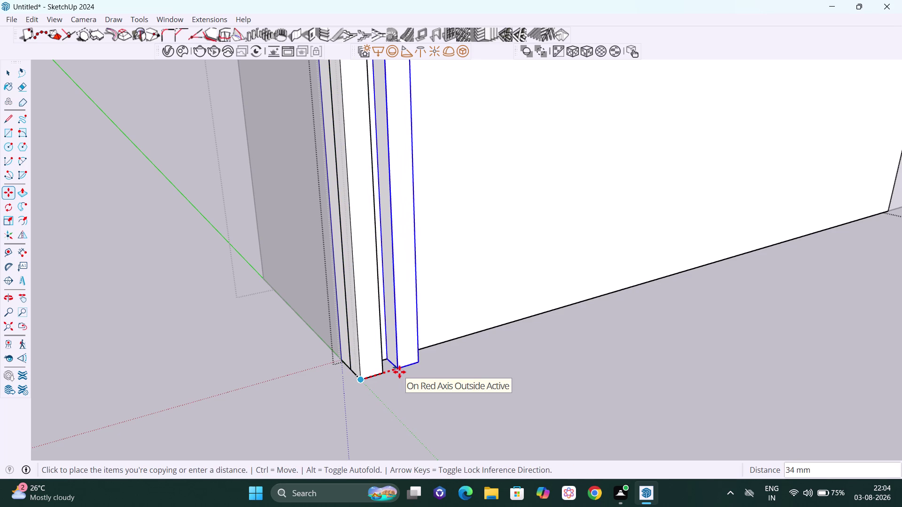
text(30)
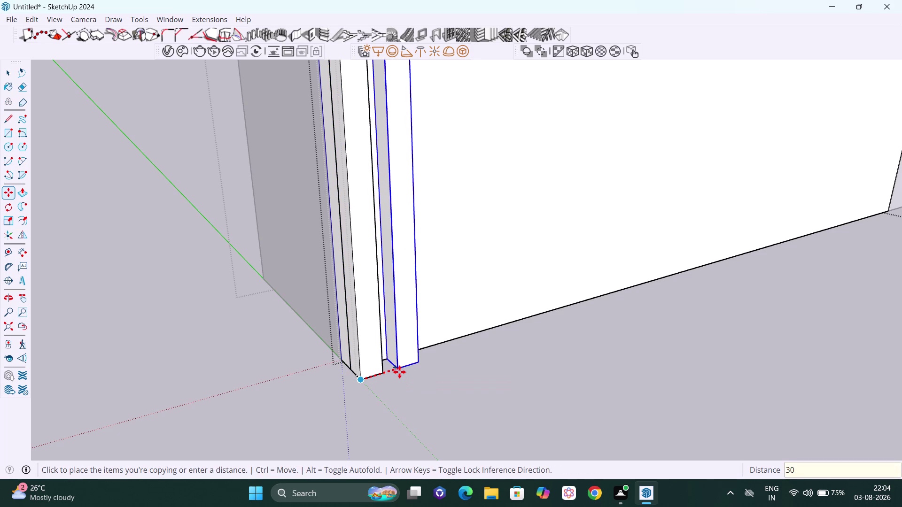
key(Return)
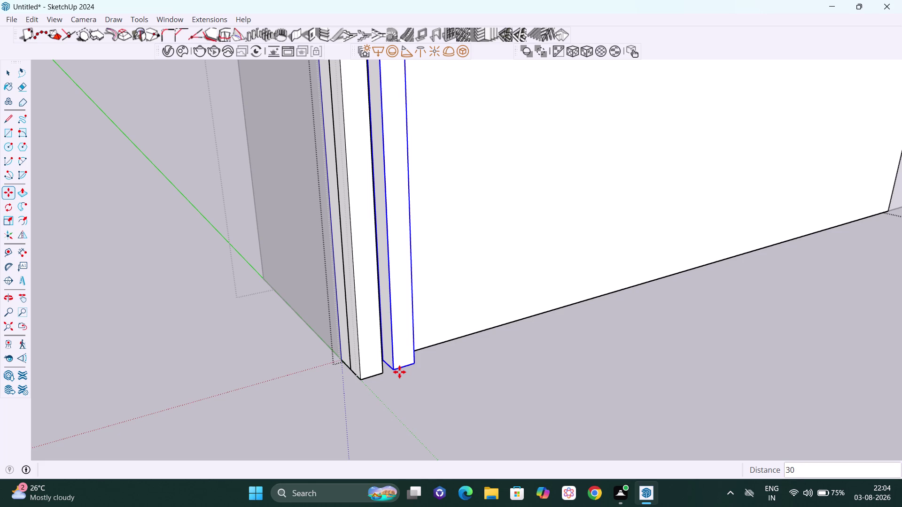
text(20)
key(x)
key(Return)
text(3)
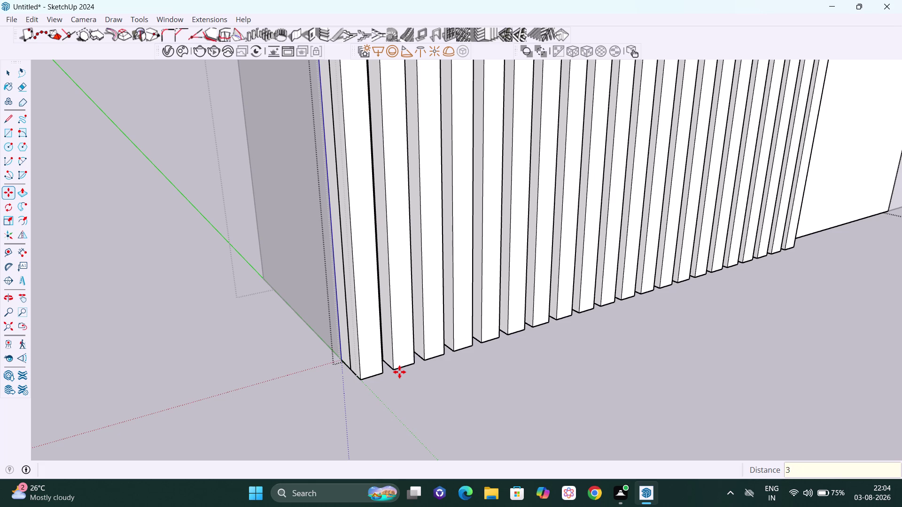
text(0x)
key(Return)
scroll(down, 3)
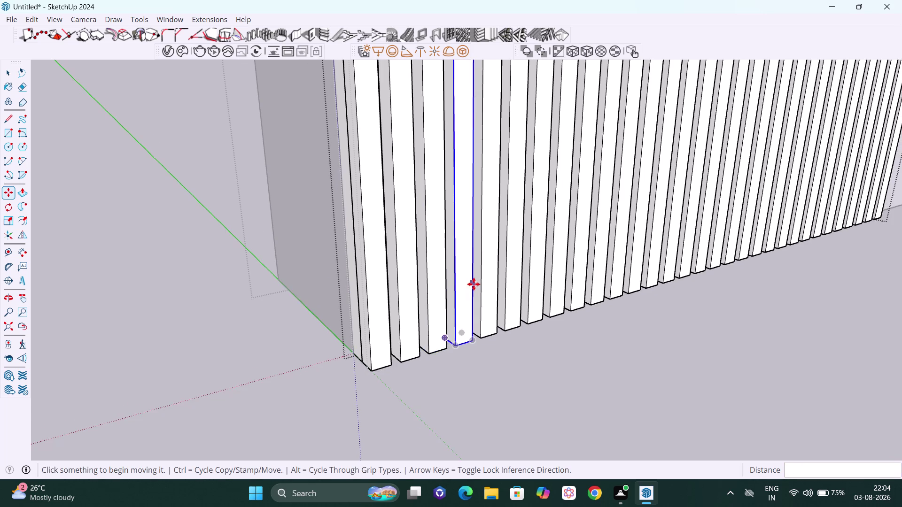
scroll(down, 3)
scroll(down, 3)
scroll(down, 3)
middle_drag(757, 307, 732, 307)
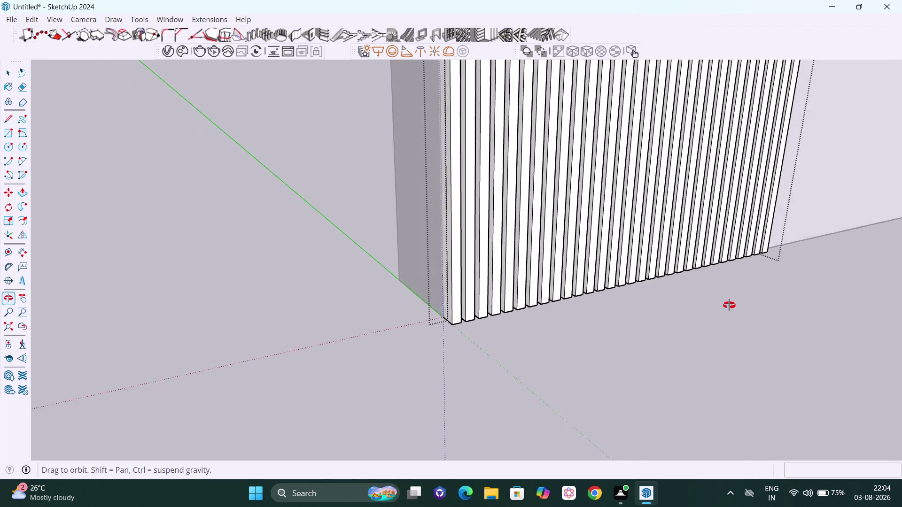
middle_drag(732, 307, 657, 299)
scroll(down, 3)
key(h)
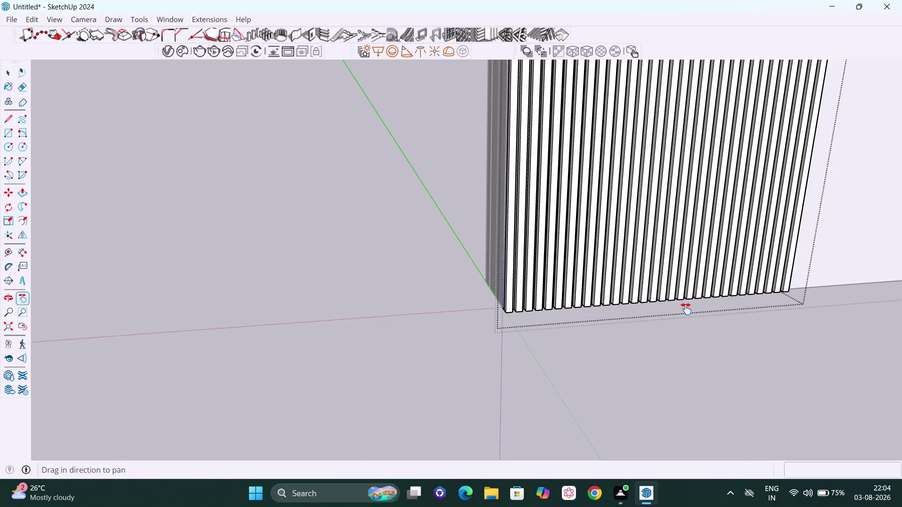
drag(686, 309, 424, 314)
scroll(up, 3)
middle_drag(582, 319, 533, 315)
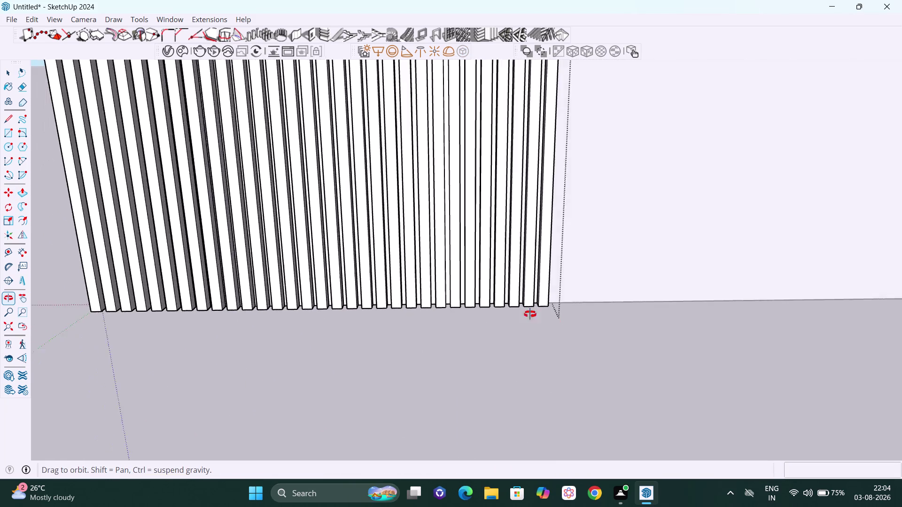
middle_drag(533, 314, 529, 323)
scroll(down, 3)
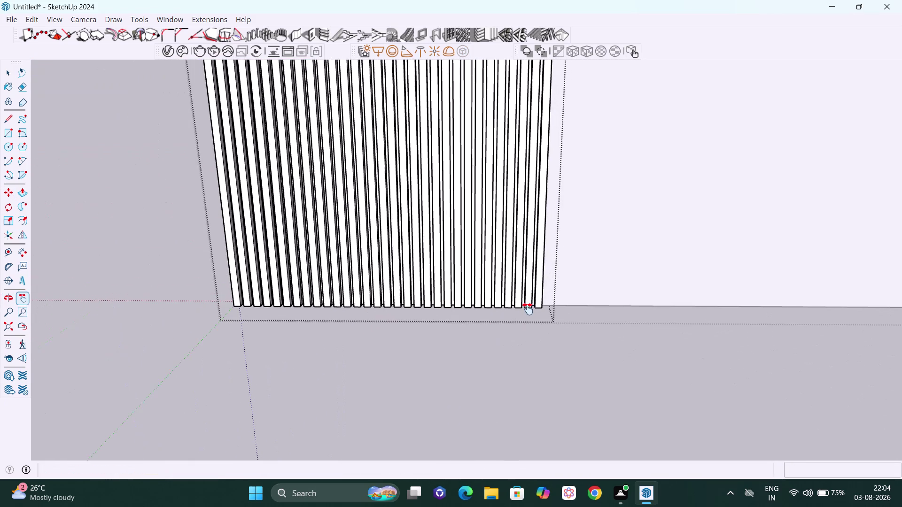
key(space)
click(433, 362)
scroll(down, 3)
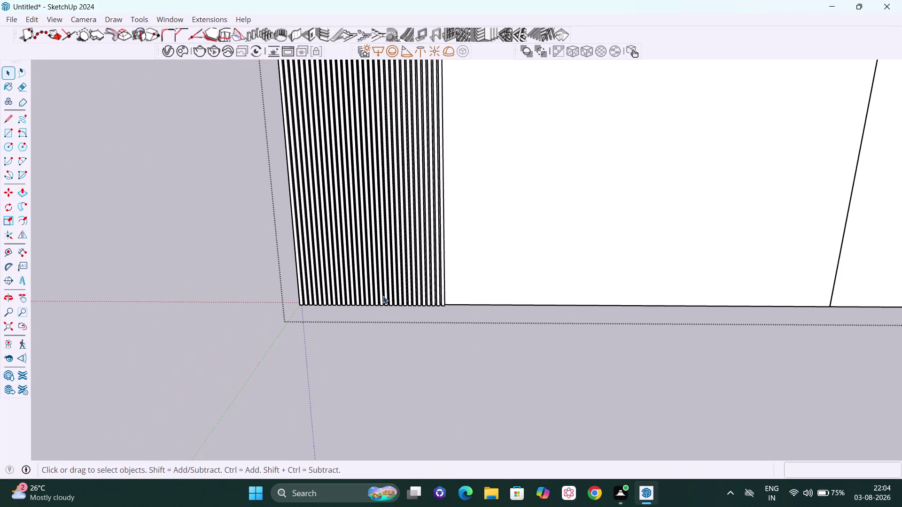
scroll(down, 3)
key(h)
drag(483, 282, 478, 449)
scroll(down, 3)
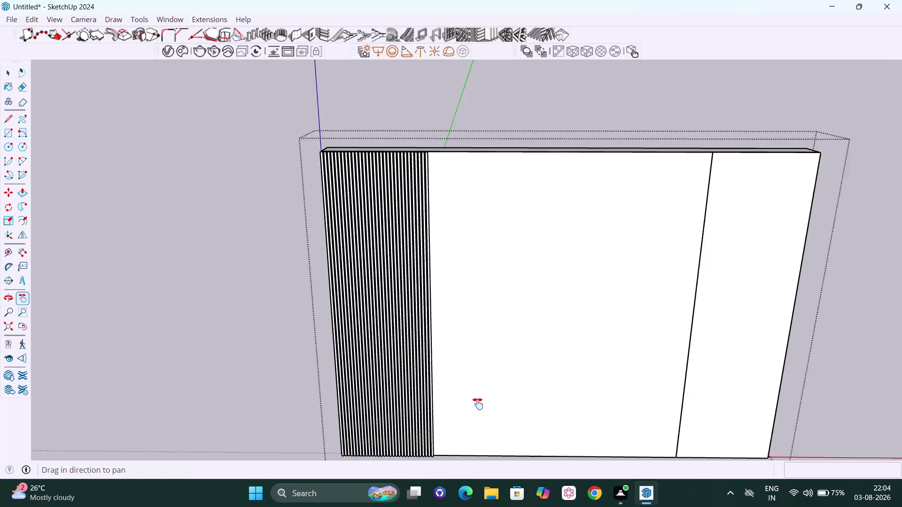
scroll(down, 3)
middle_drag(467, 381, 504, 445)
key(space)
scroll(up, 3)
scroll(up, 3)
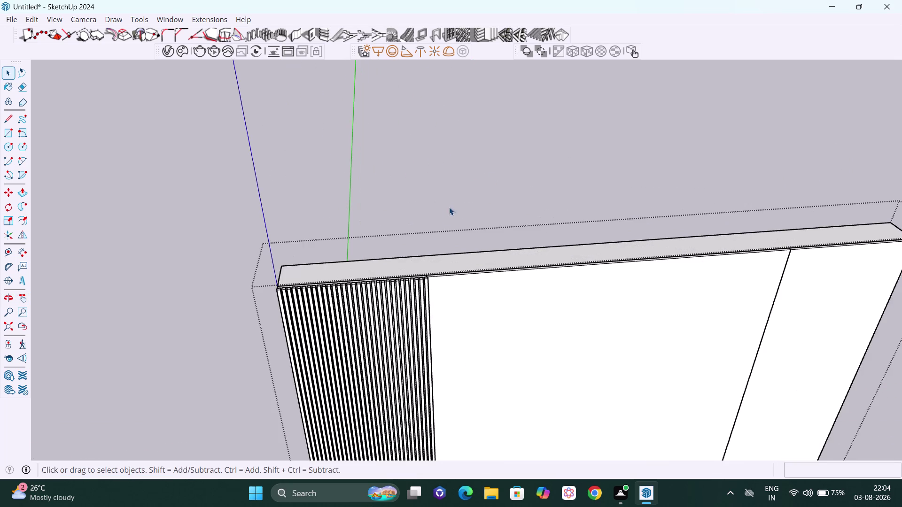
middle_drag(441, 225, 467, 247)
scroll(down, 3)
middle_drag(429, 265, 450, 297)
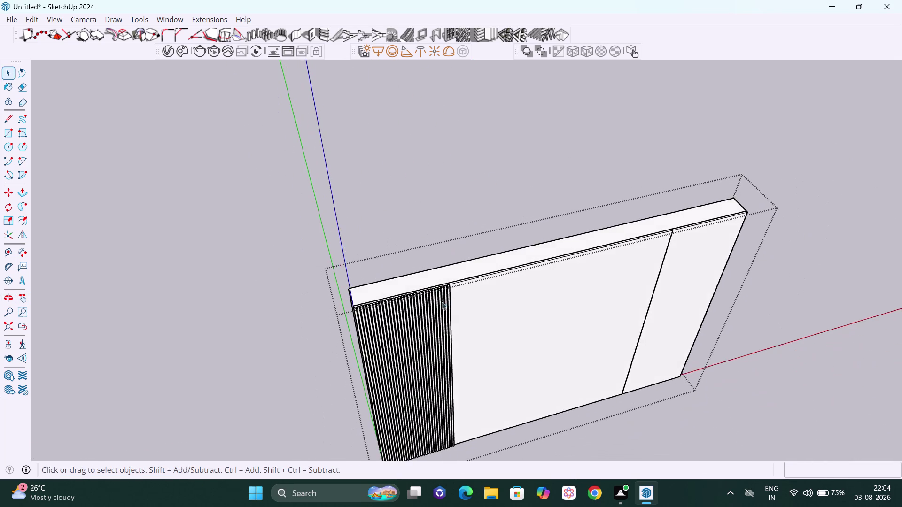
scroll(up, 3)
scroll(up, 3)
middle_drag(464, 272, 259, 248)
middle_drag(432, 282, 374, 280)
scroll(up, 3)
scroll(up, 3)
scroll(up, 3)
middle_drag(458, 273, 457, 274)
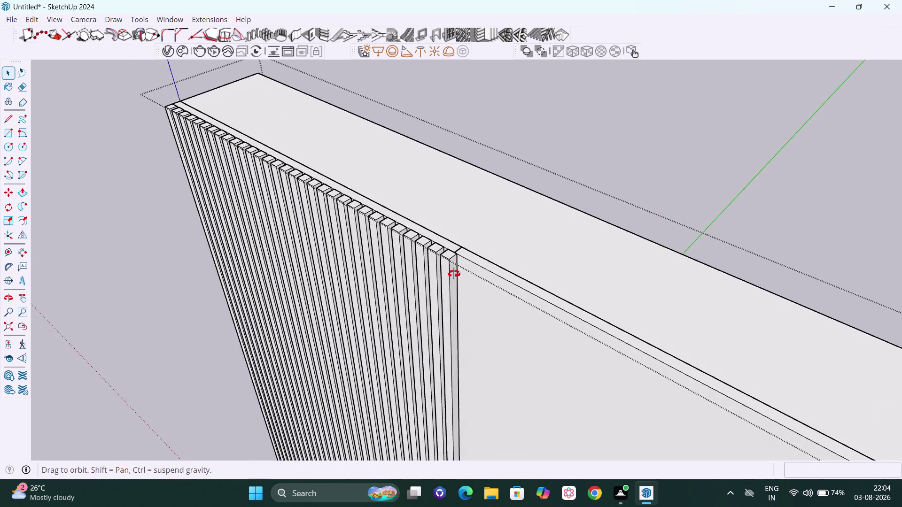
middle_drag(457, 274, 407, 321)
scroll(up, 3)
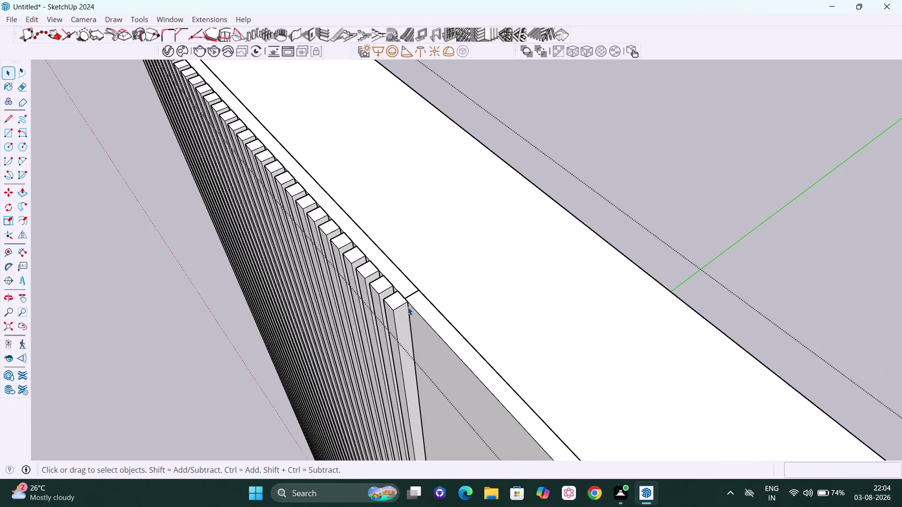
scroll(up, 3)
scroll(up, 3)
scroll(down, 3)
scroll(down, 3)
scroll(down, 3)
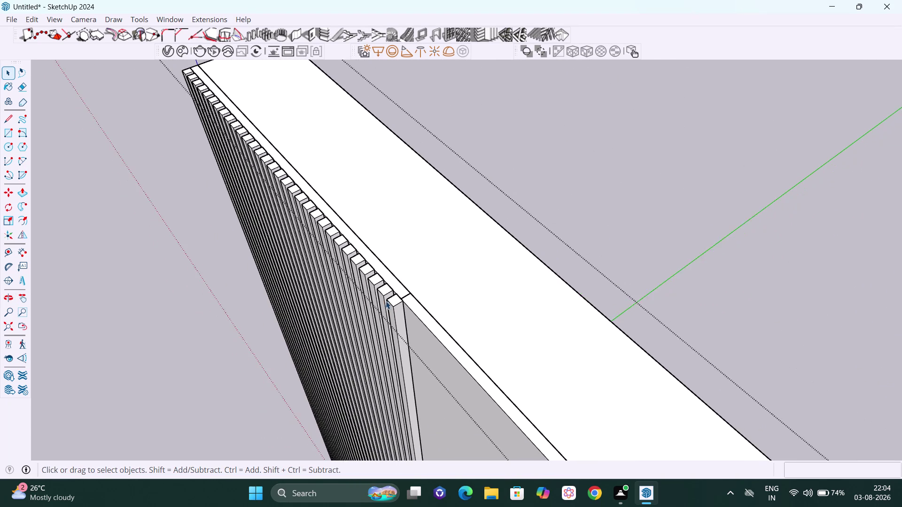
middle_drag(388, 301, 573, 290)
scroll(down, 3)
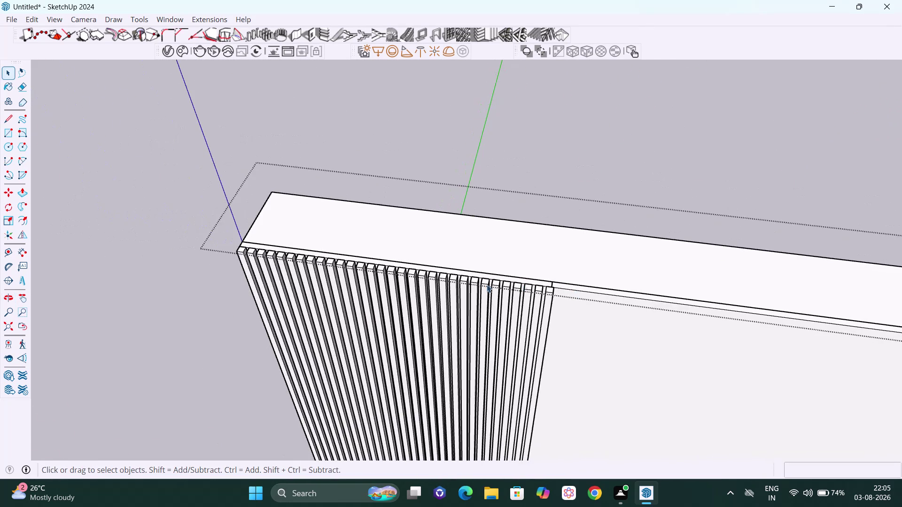
middle_drag(487, 285, 682, 310)
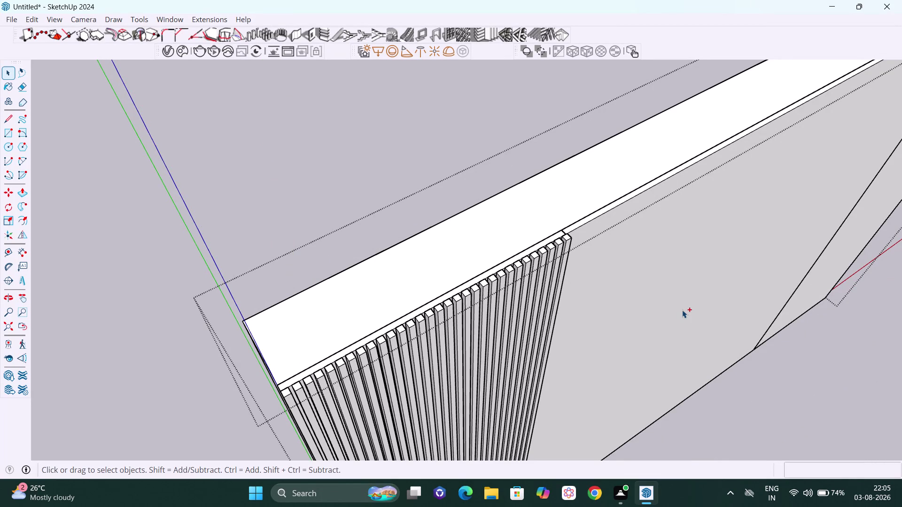
Undo the last two changes and select the thin batten at the panel edge.
key(ctrl+z)
key(ctrl+z)
scroll(down, 3)
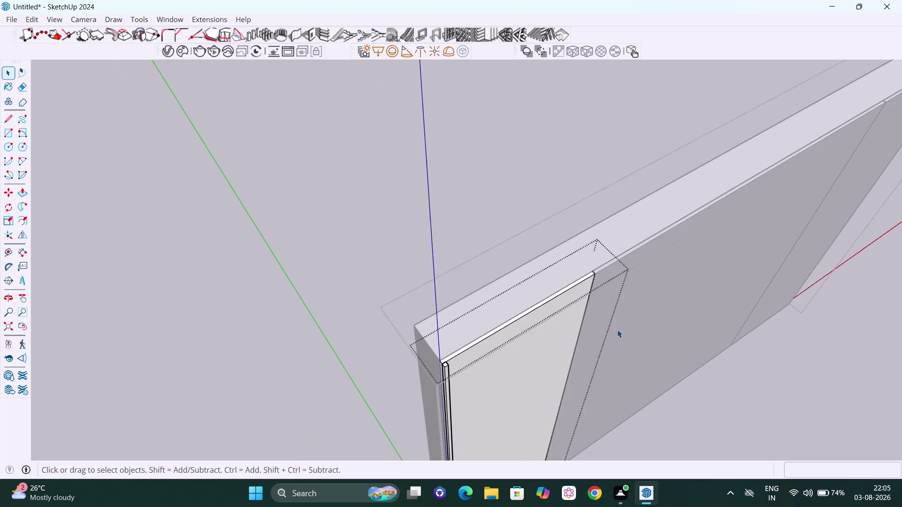
scroll(down, 3)
middle_drag(580, 362, 557, 352)
scroll(up, 3)
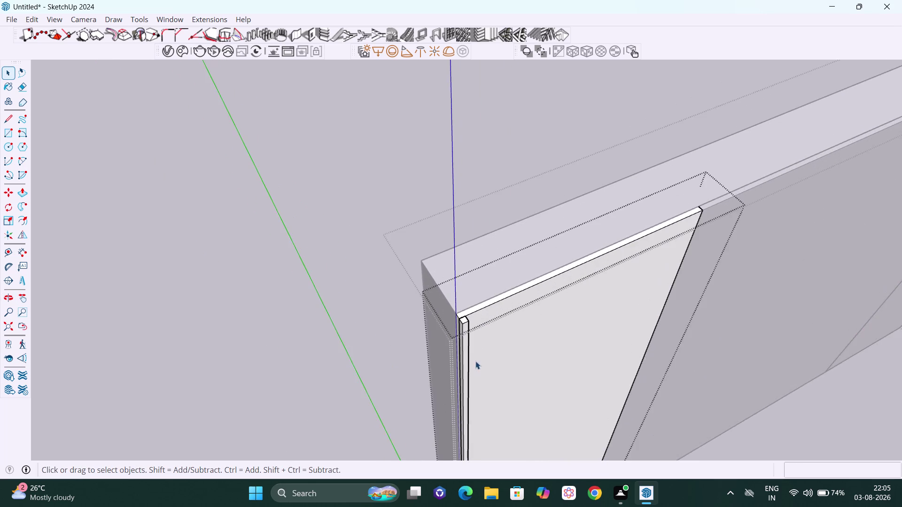
scroll(up, 3)
click(464, 339)
middle_drag(475, 330, 459, 333)
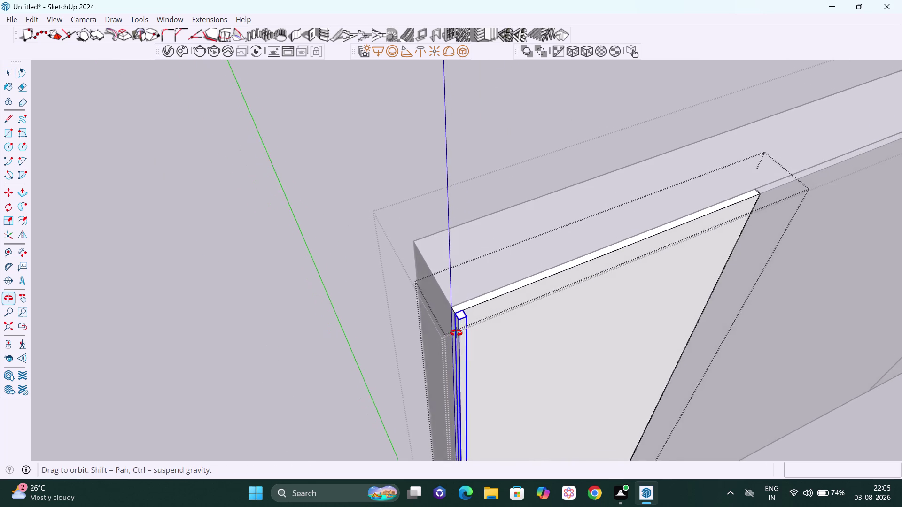
middle_drag(459, 332, 456, 333)
scroll(up, 3)
scroll(up, 3)
middle_drag(469, 315, 453, 334)
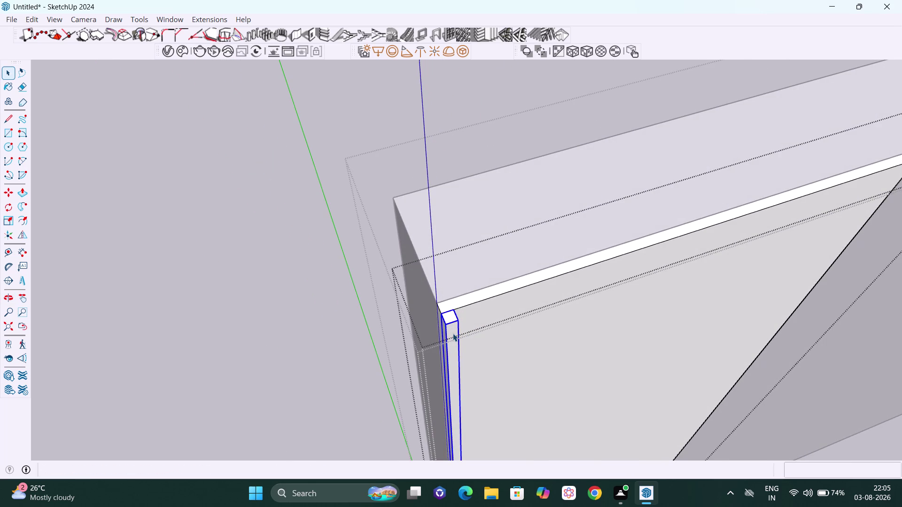
Copy the batten to the top rail's far end and divide the gap into 25 (/25).
key(m)
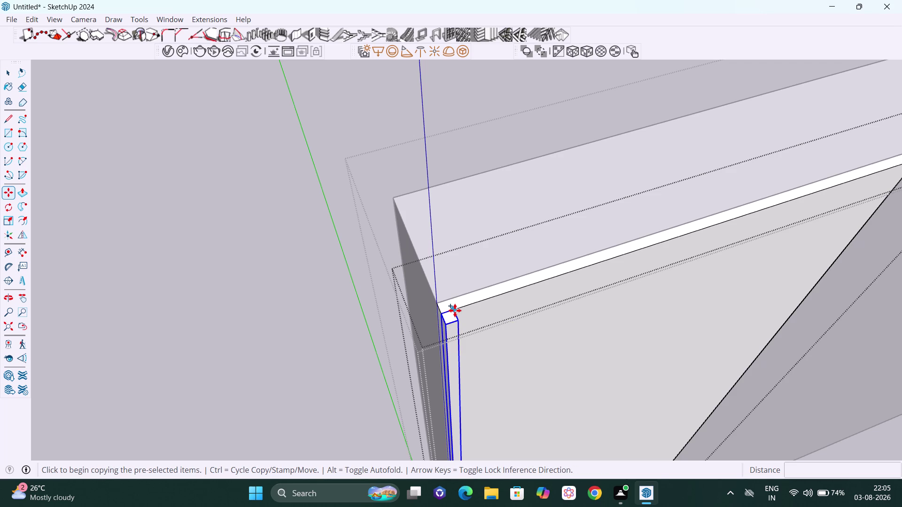
click(455, 310)
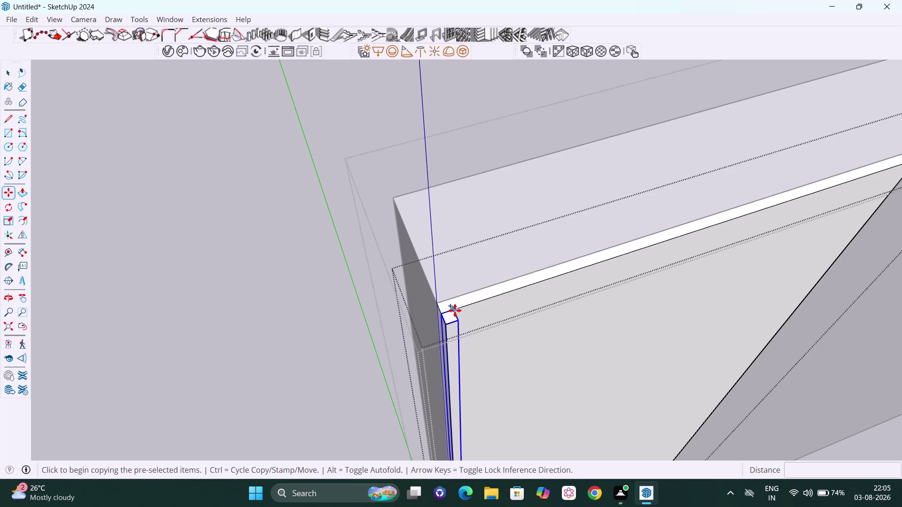
key(Right)
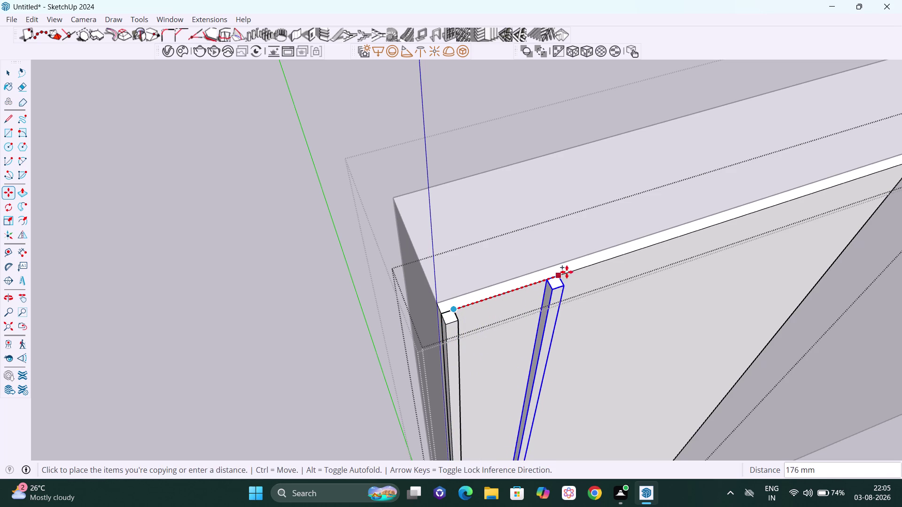
key(h)
drag(634, 256, 364, 295)
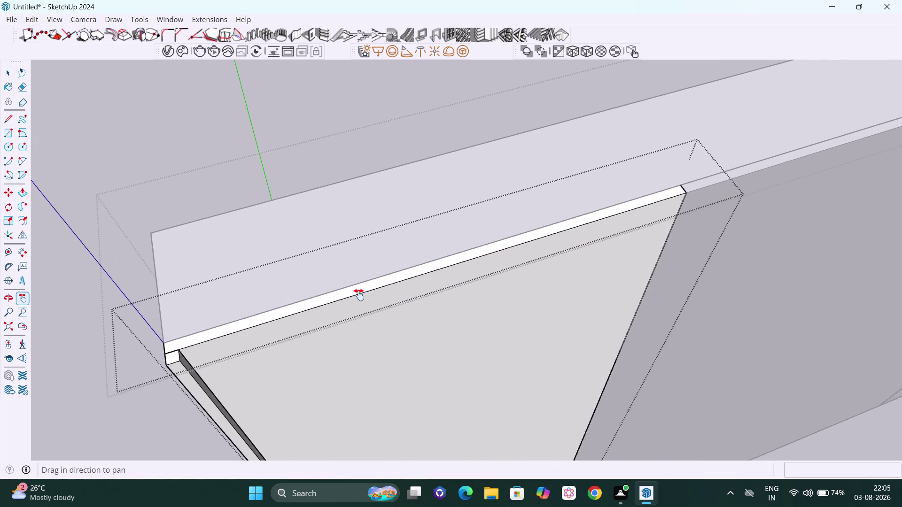
drag(364, 295, 359, 295)
scroll(up, 3)
middle_drag(689, 208, 658, 219)
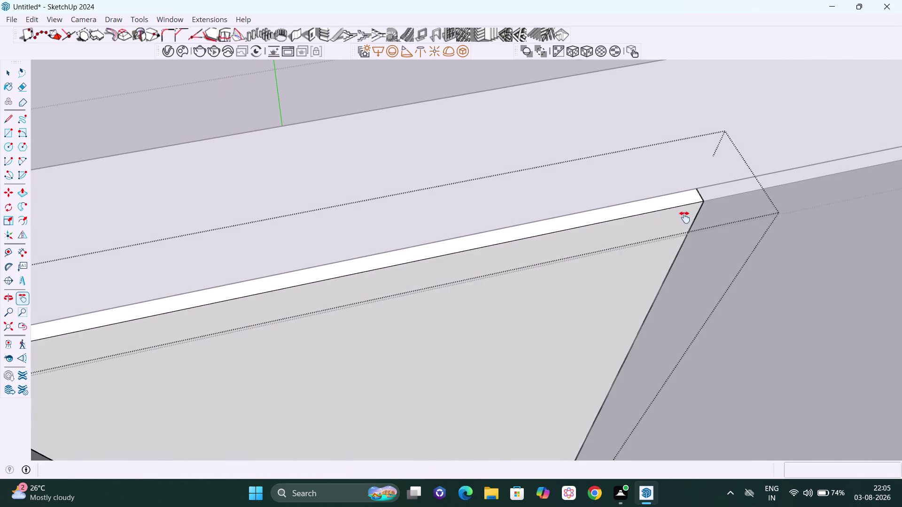
scroll(up, 3)
key(Escape)
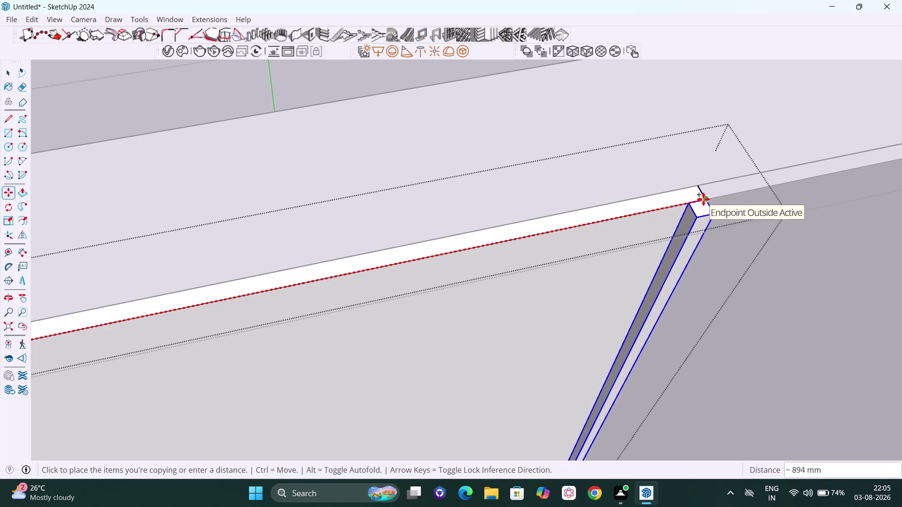
click(703, 199)
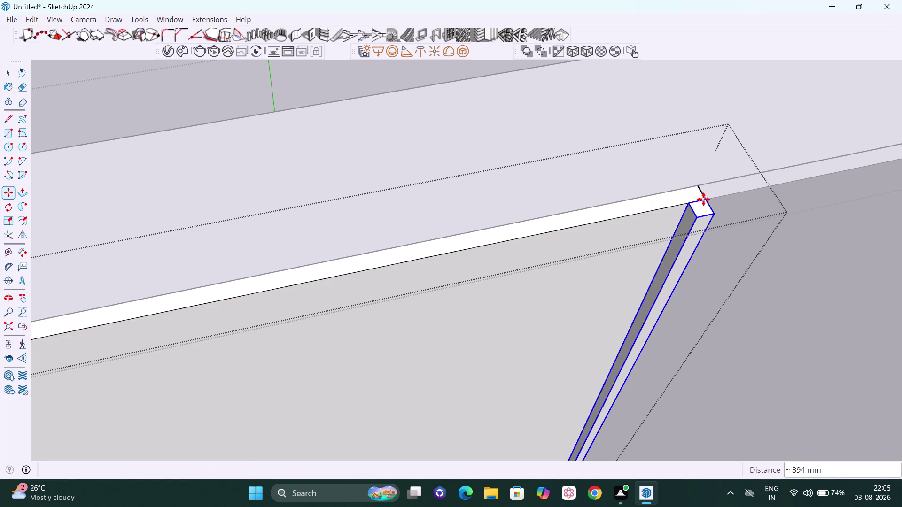
key(slash)
text(25)
key(Return)
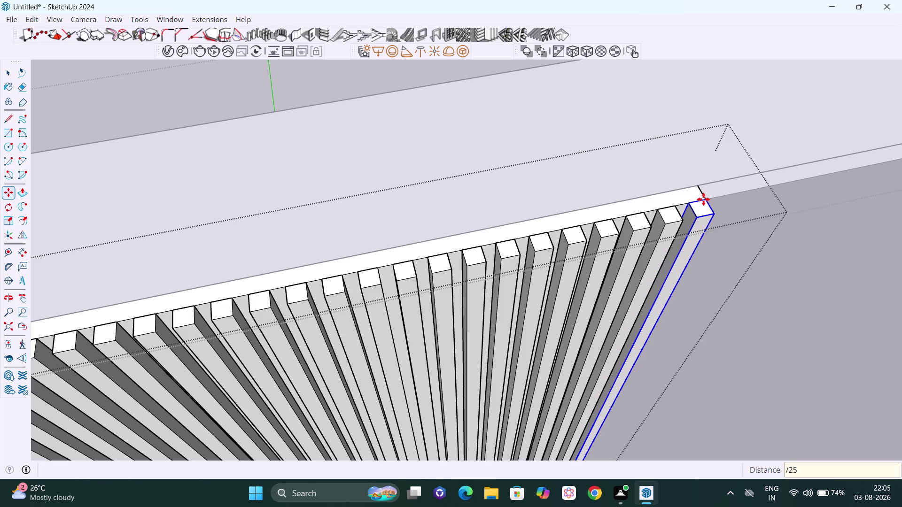
key(space)
scroll(down, 3)
scroll(down, 3)
middle_drag(638, 261, 633, 220)
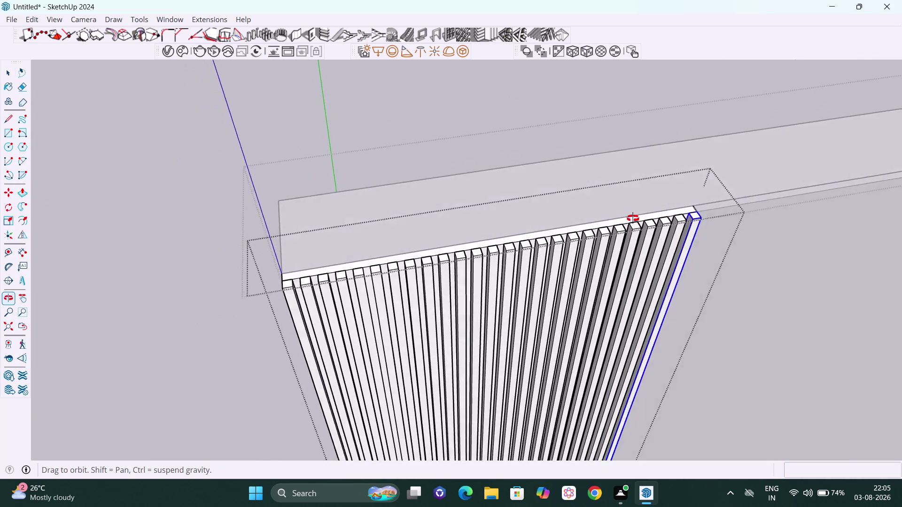
Orbit around the side section to inspect the 25-batten array.
middle_drag(633, 220, 554, 172)
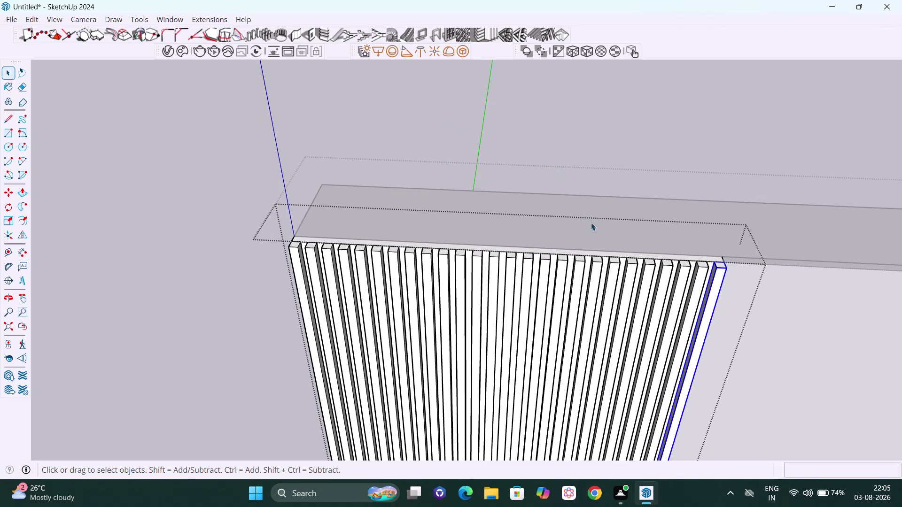
middle_drag(594, 231, 597, 266)
scroll(down, 3)
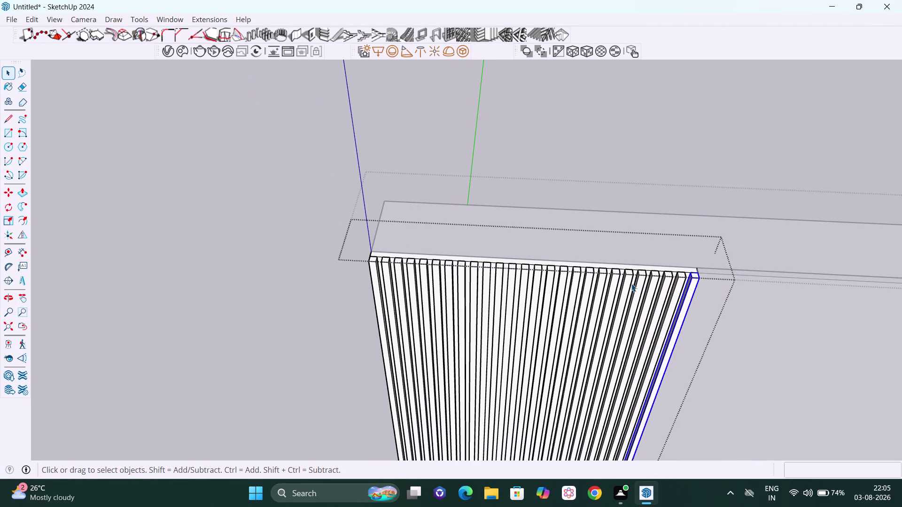
middle_drag(631, 283, 557, 270)
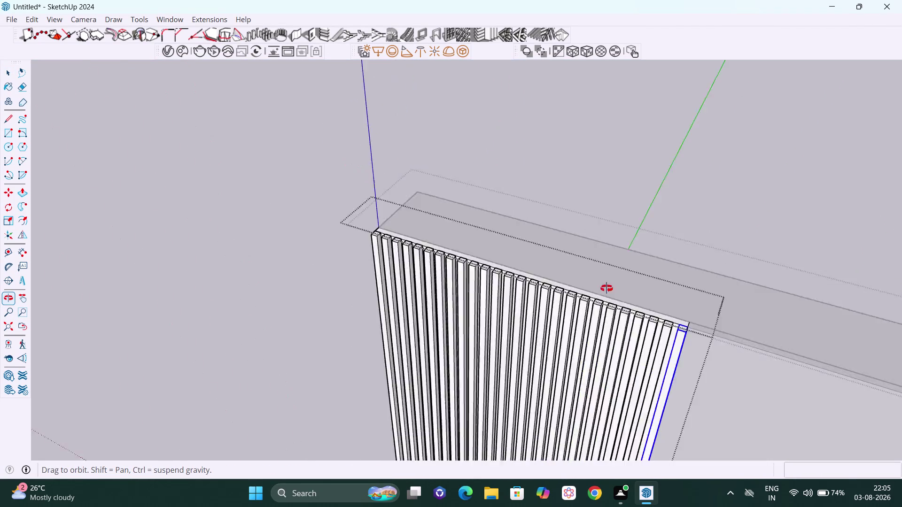
middle_drag(557, 271, 640, 362)
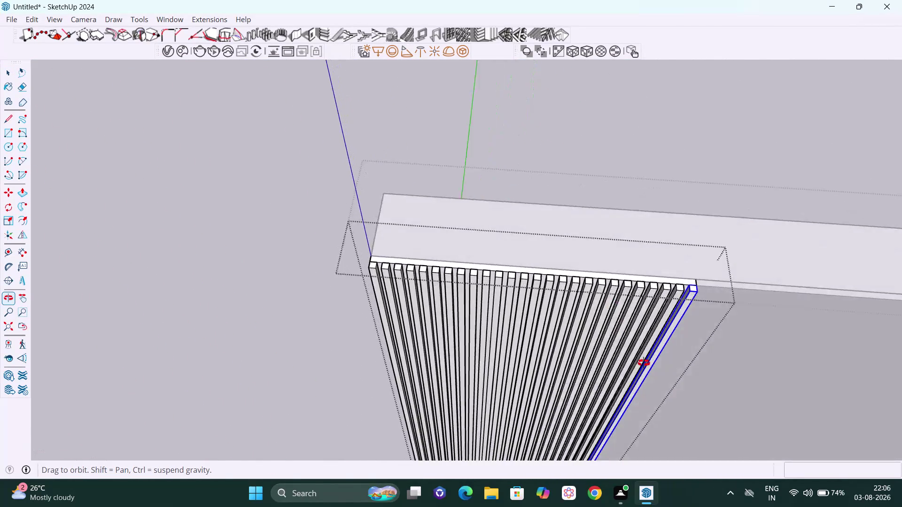
middle_drag(640, 362, 668, 364)
Undo the 25-batten array and the batten copied to the far end.
key(ctrl+z)
middle_drag(664, 325, 660, 353)
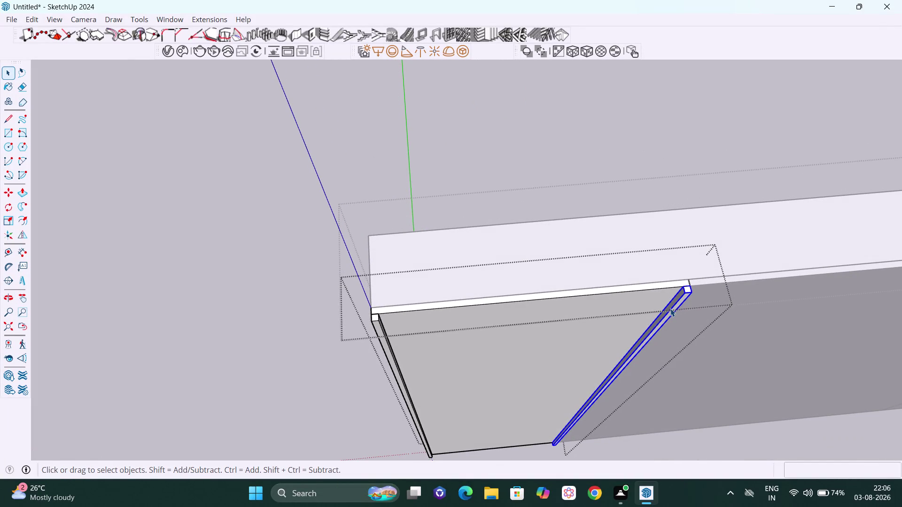
key(slash)
key(ctrl+z)
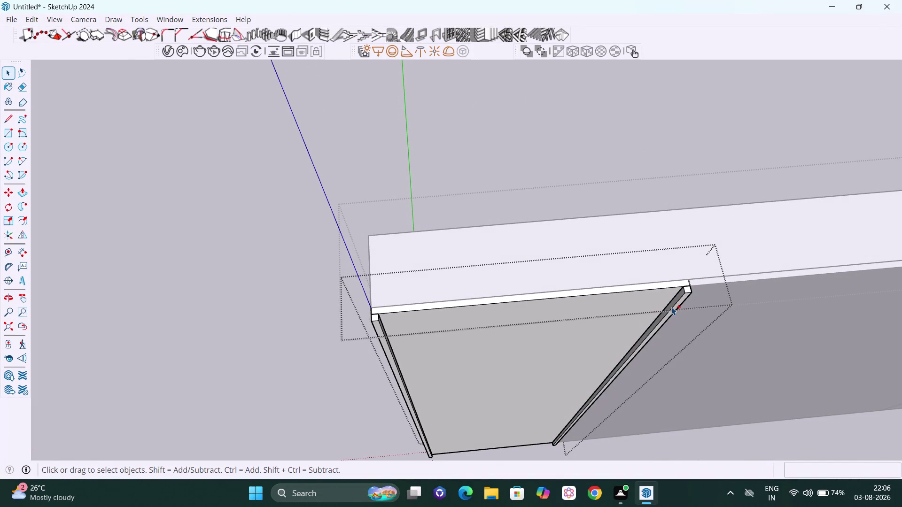
key(ctrl+z)
key(space)
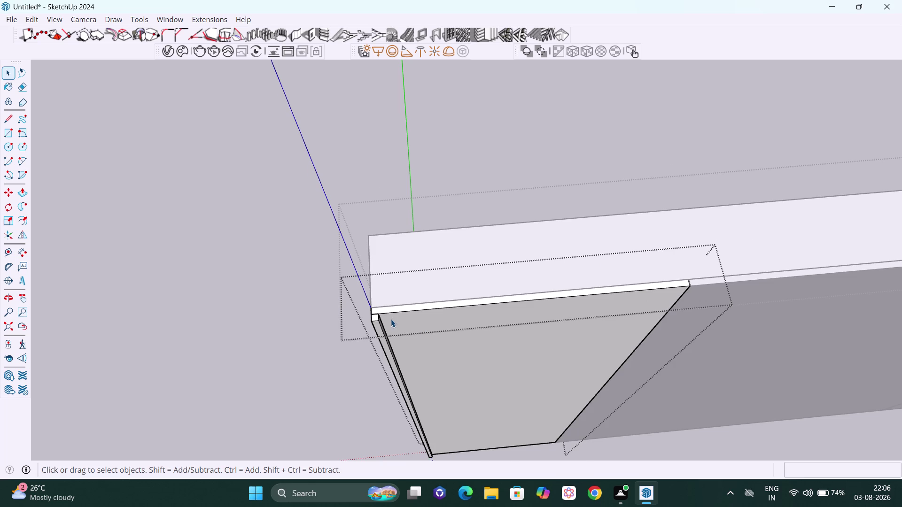
Select the batten at the section's left edge and begin a Move copy from its top corner.
scroll(up, 3)
click(378, 328)
scroll(up, 3)
middle_drag(376, 329, 381, 345)
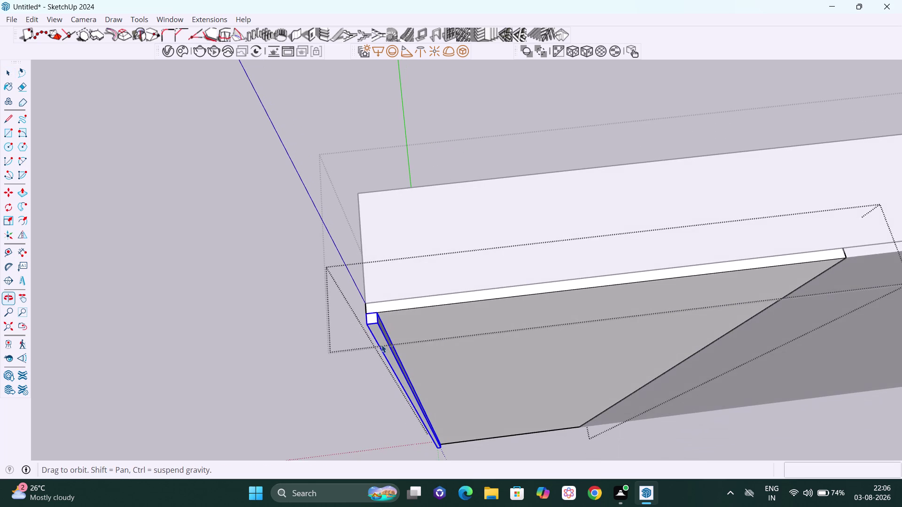
key(m)
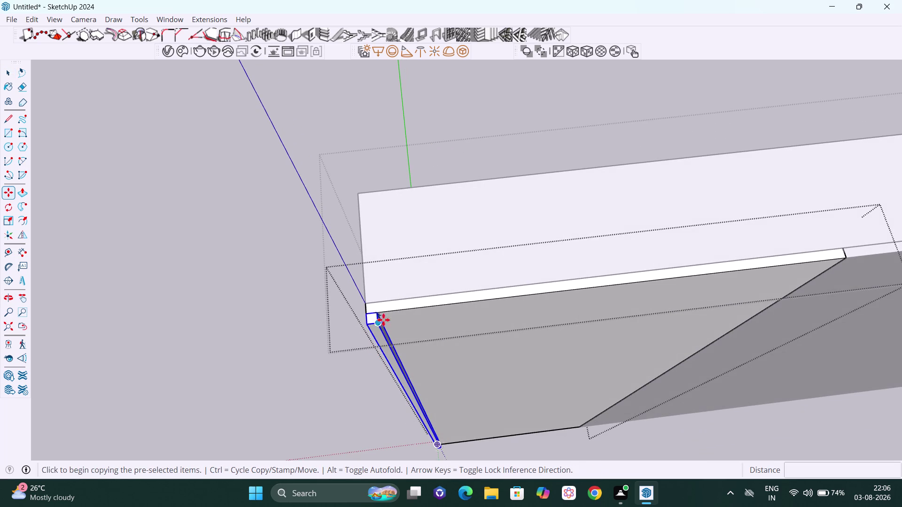
scroll(up, 3)
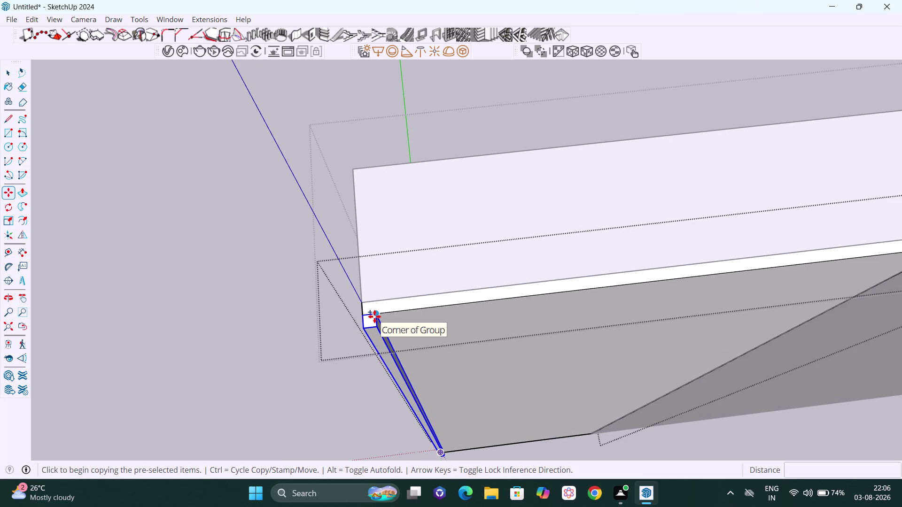
click(374, 317)
key(Right)
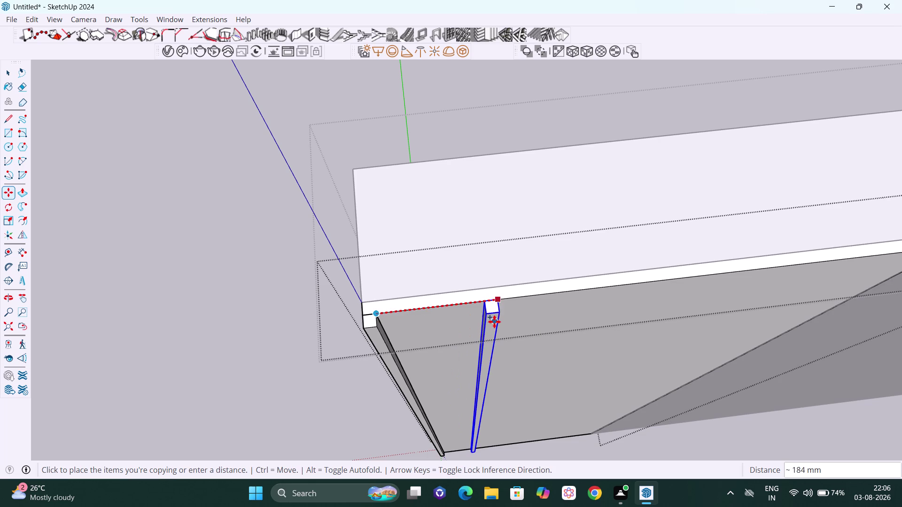
key(h)
Place a copy of the edge batten at the top rail's far end.
drag(624, 296, 451, 294)
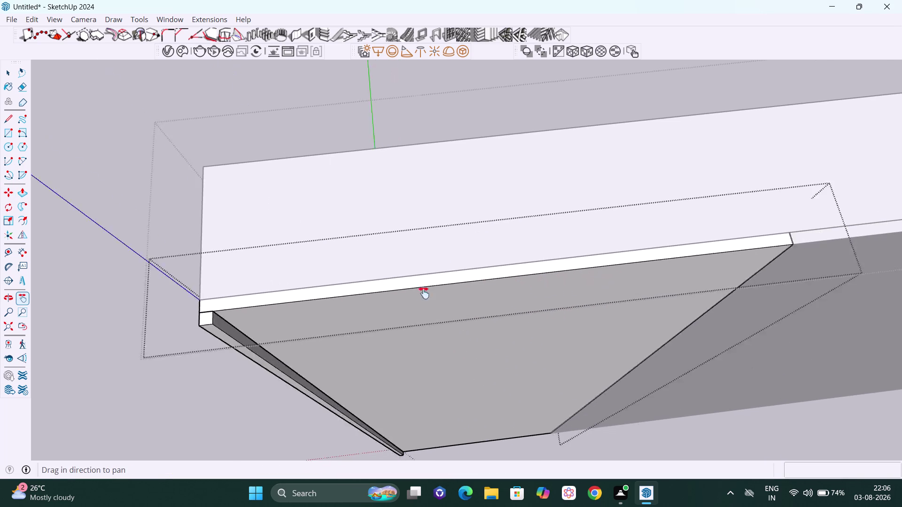
drag(451, 293, 338, 295)
scroll(up, 3)
middle_drag(619, 275, 561, 276)
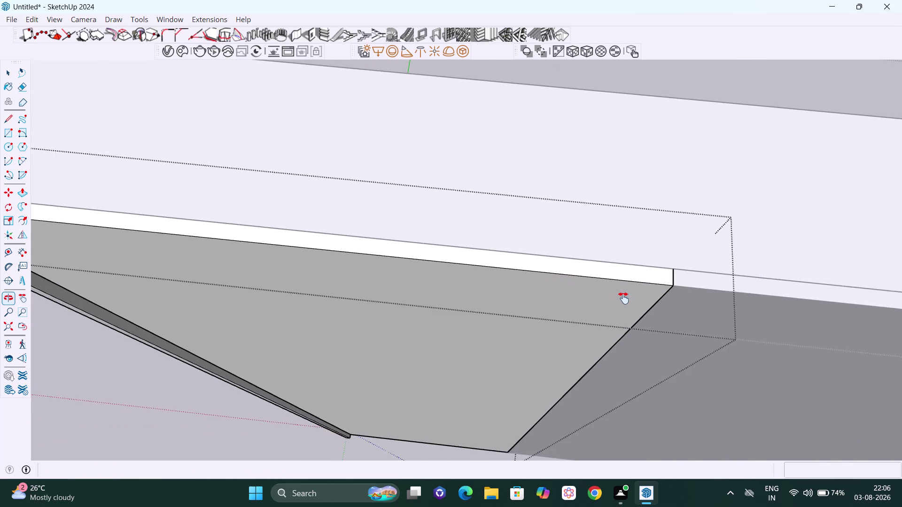
scroll(up, 3)
scroll(up, 3)
key(Escape)
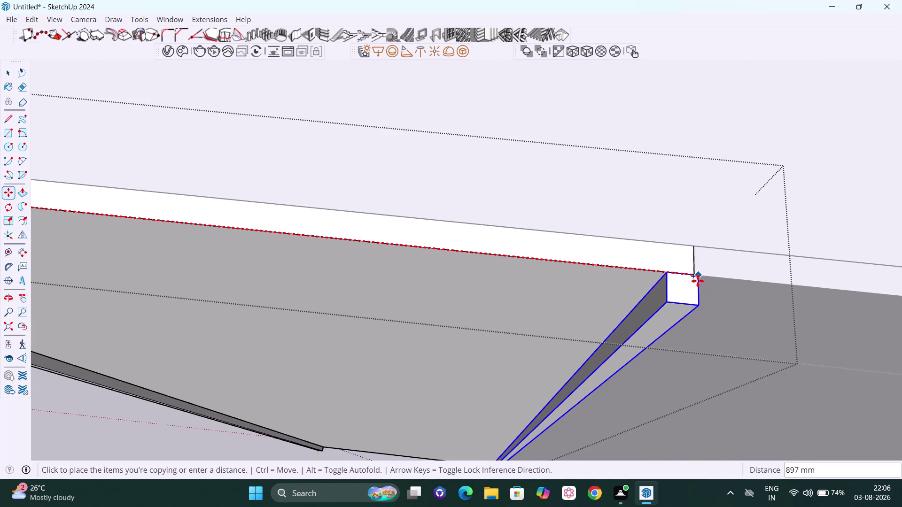
click(695, 278)
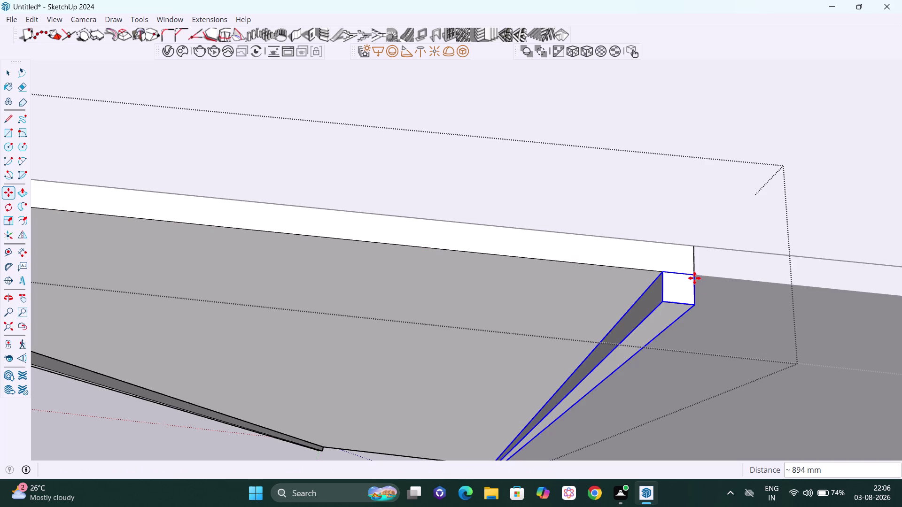
Divide the span into 30 evenly spaced battens with /30, then deselect them.
key(slash)
text(30)
key(Return)
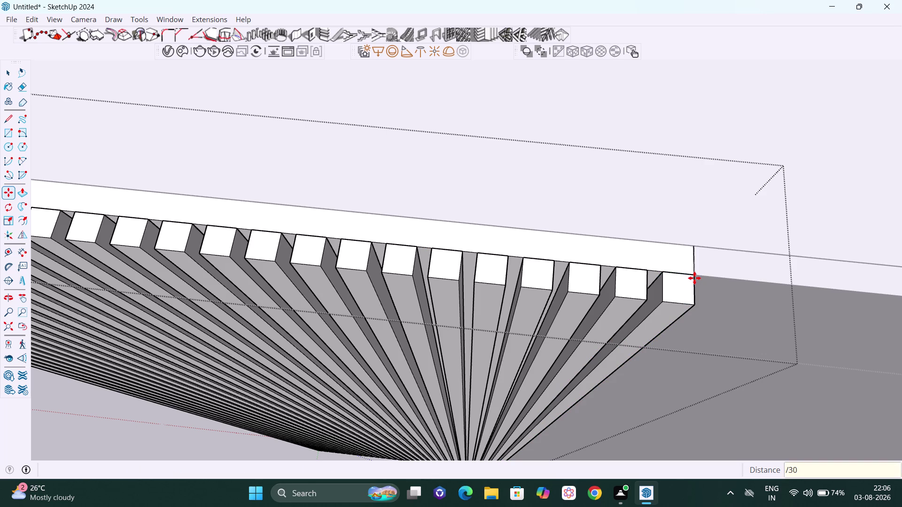
key(space)
click(814, 140)
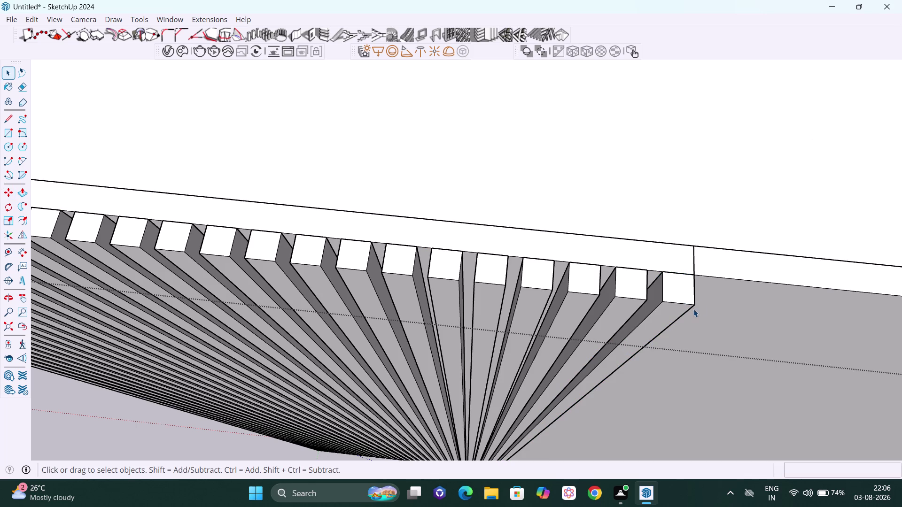
Orbit around the panel to view its top, the battens and the plain centre.
scroll(down, 3)
scroll(down, 3)
middle_drag(690, 329, 662, 198)
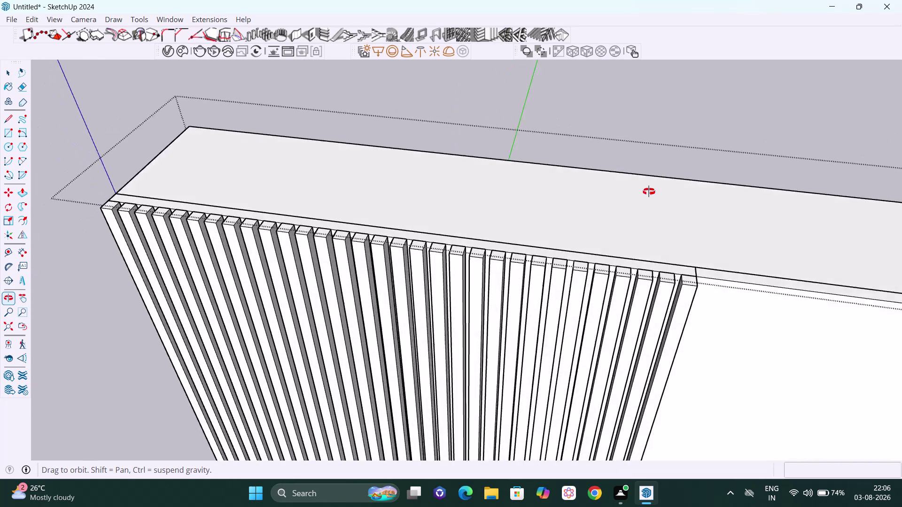
middle_drag(662, 198, 580, 156)
scroll(down, 3)
scroll(down, 3)
middle_drag(635, 258, 618, 249)
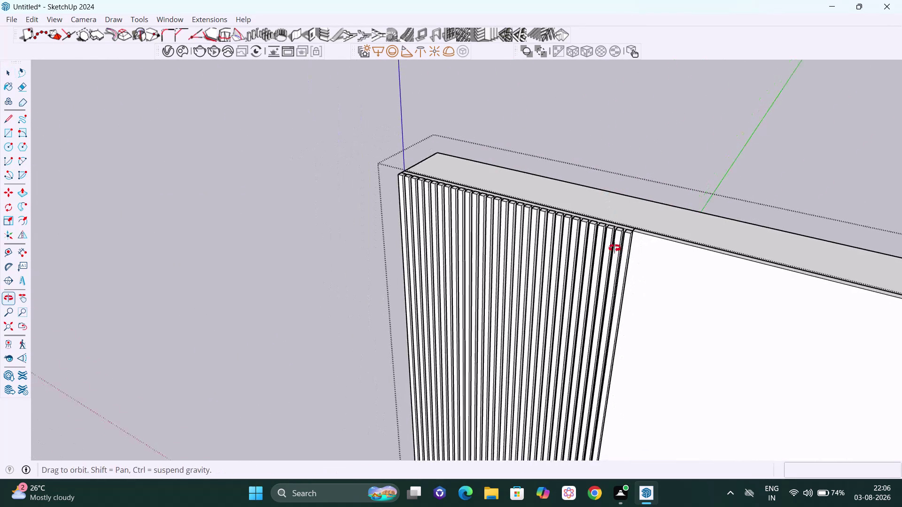
middle_drag(617, 248, 457, 211)
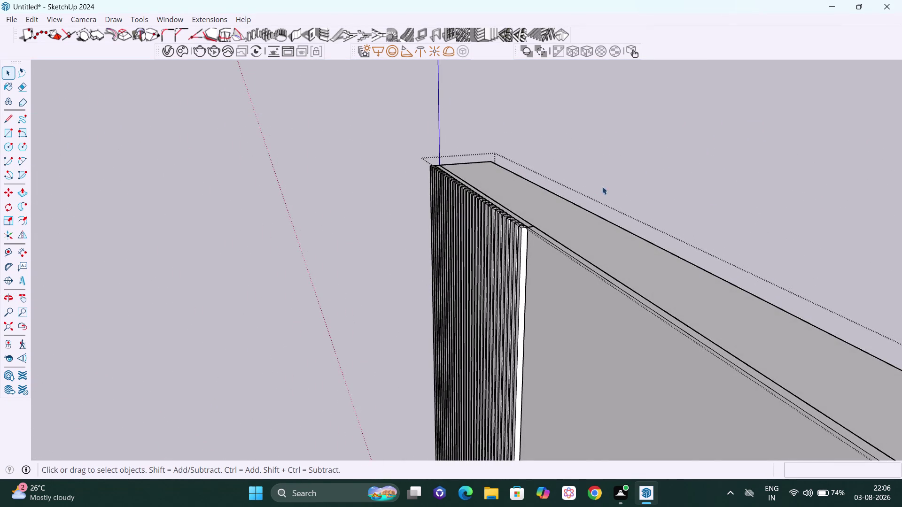
Select the whole panel and orbit to view it from the front.
click(631, 181)
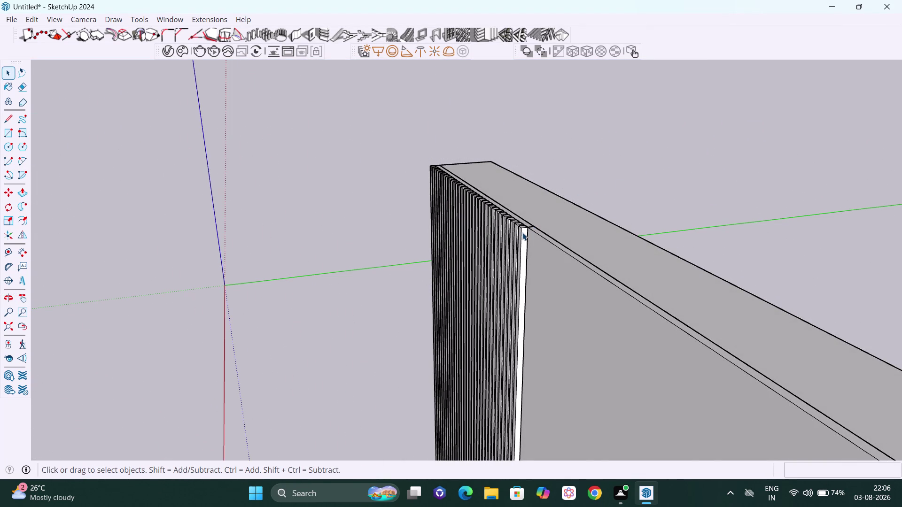
click(522, 233)
middle_drag(519, 226, 661, 313)
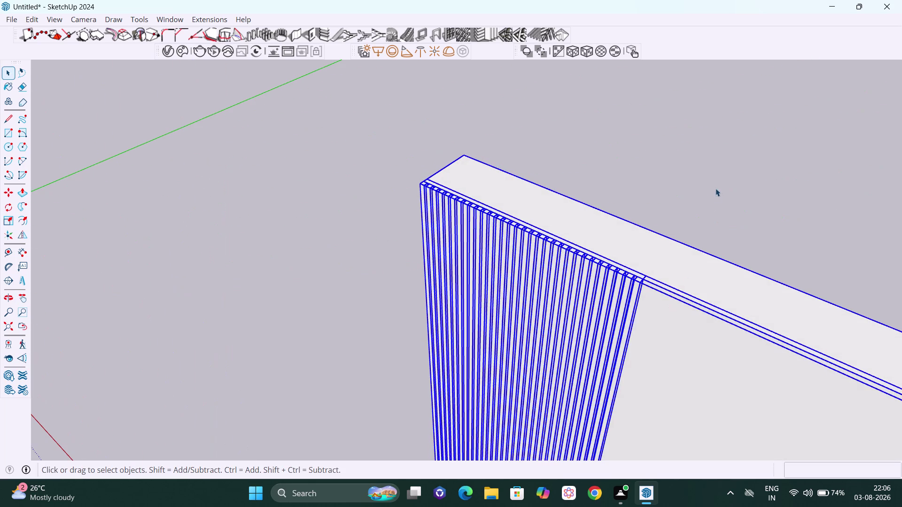
click(716, 187)
click(629, 280)
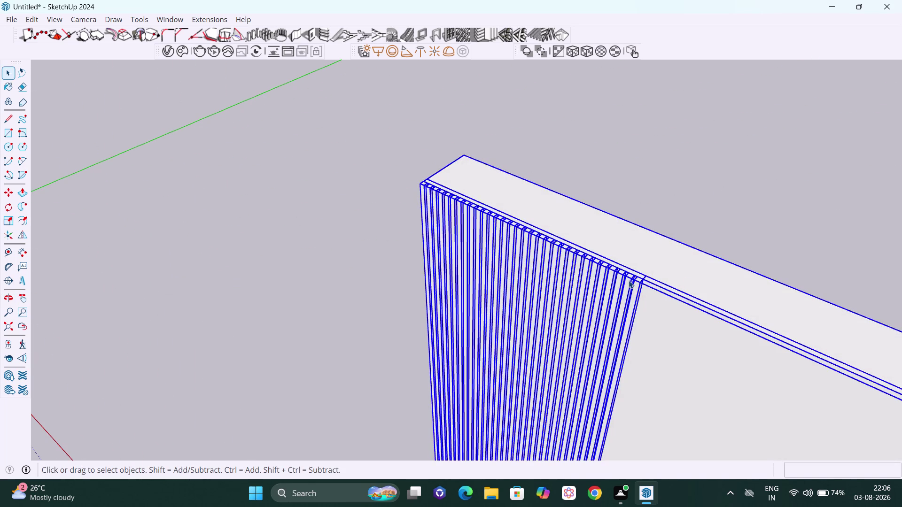
scroll(down, 3)
middle_drag(629, 278, 901, 197)
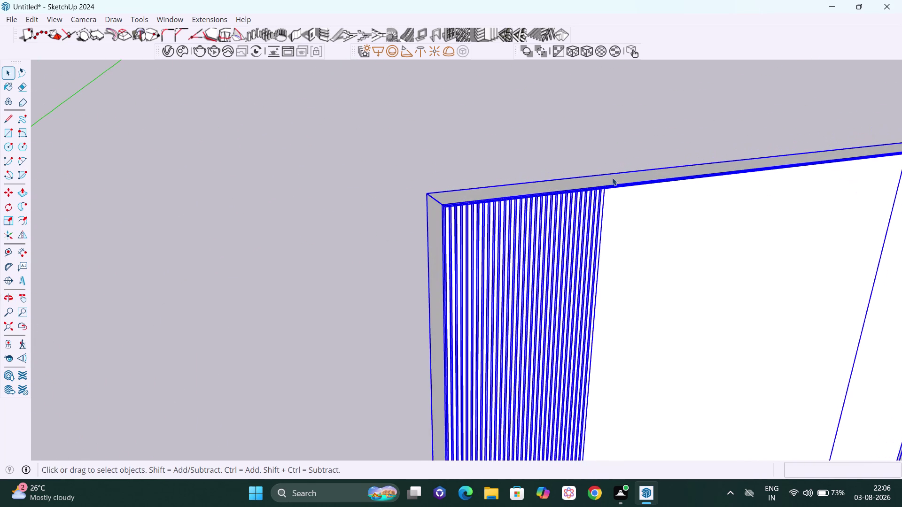
scroll(up, 3)
Select the group of vertical battens at the panel's left end, facing the panel front.
click(446, 159)
middle_drag(434, 238, 447, 348)
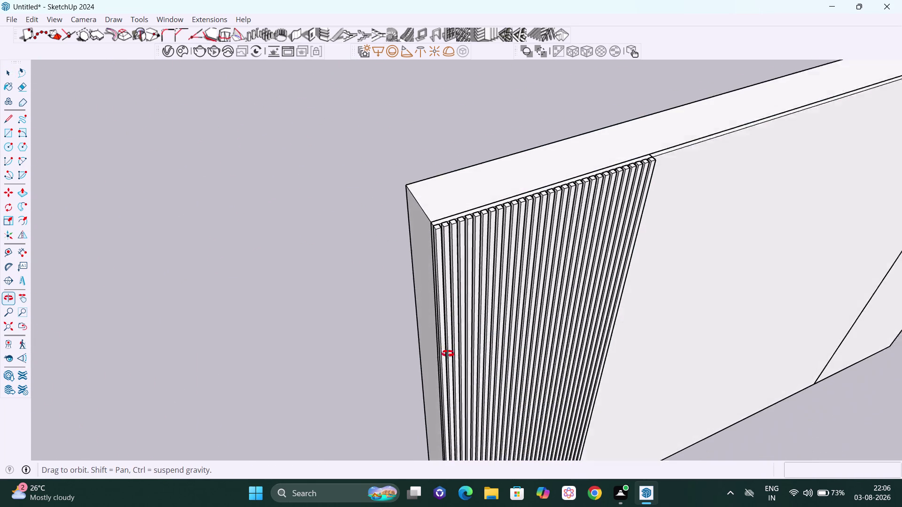
middle_drag(447, 348, 449, 360)
scroll(up, 3)
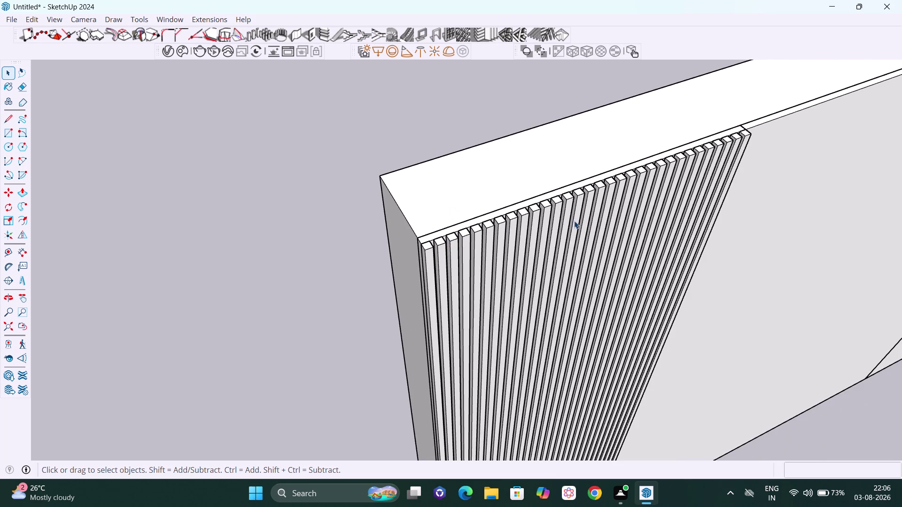
double_click(570, 207)
click(569, 208)
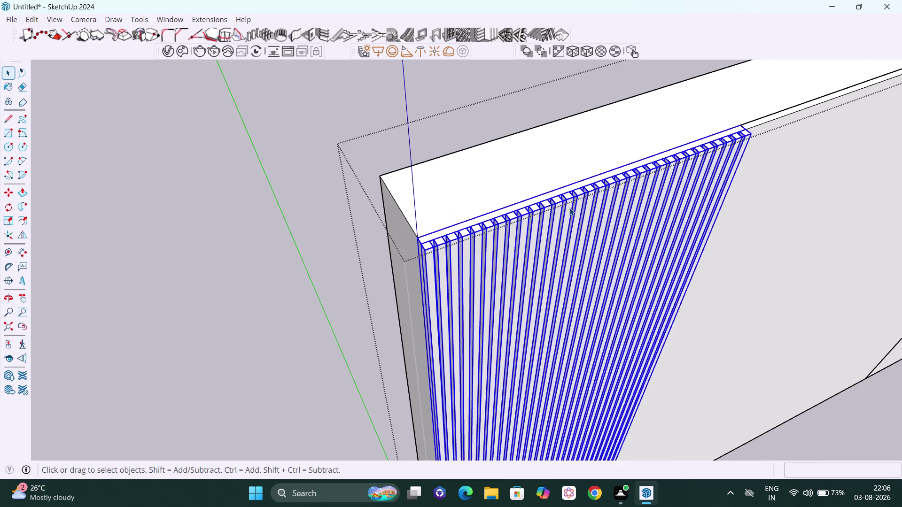
scroll(down, 3)
middle_drag(616, 226, 576, 214)
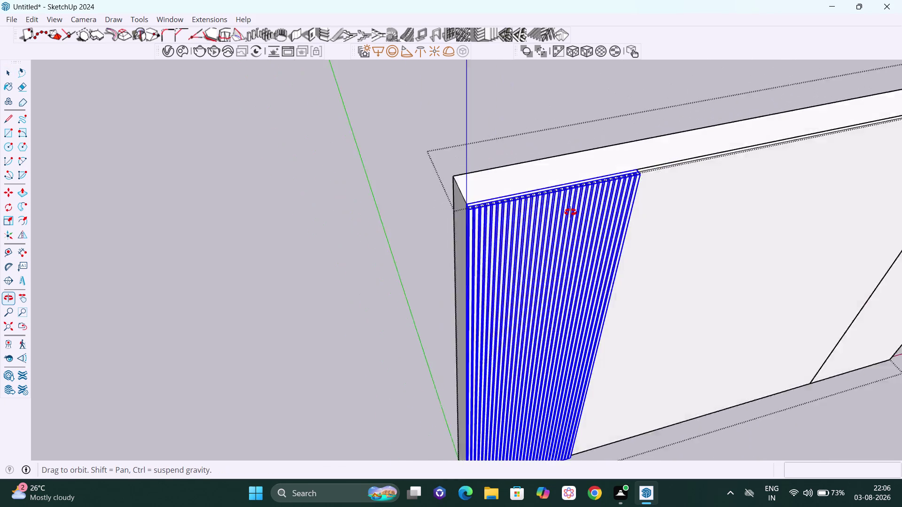
middle_drag(576, 215, 517, 202)
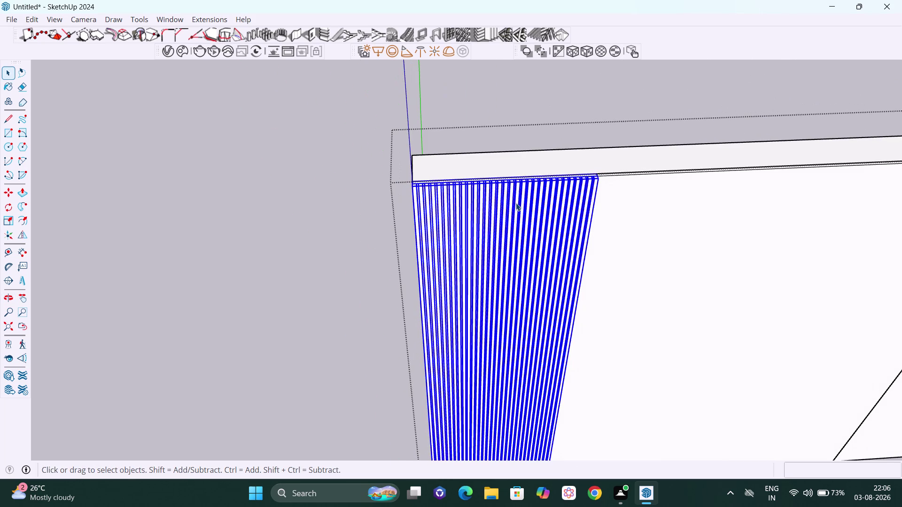
click(22, 233)
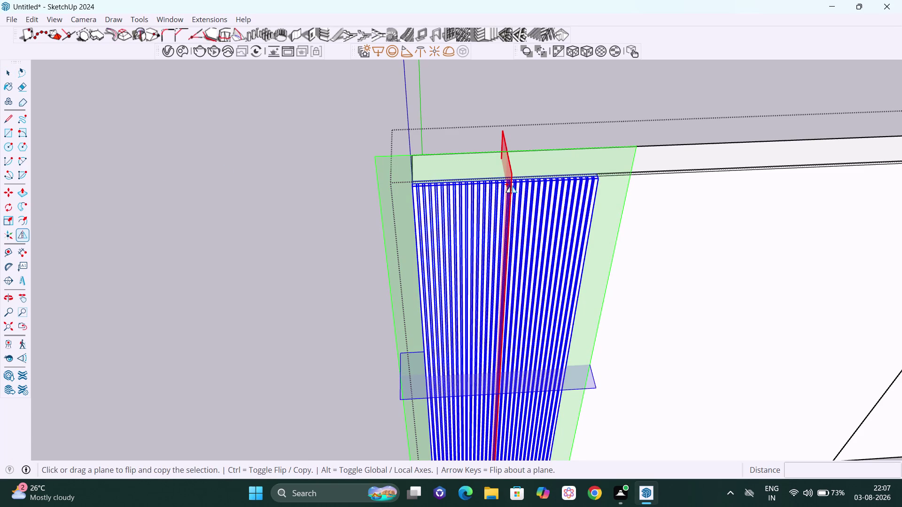
Mirror-copy the dense batten row about the panel centre onto the opposite side section.
drag(515, 177, 744, 177)
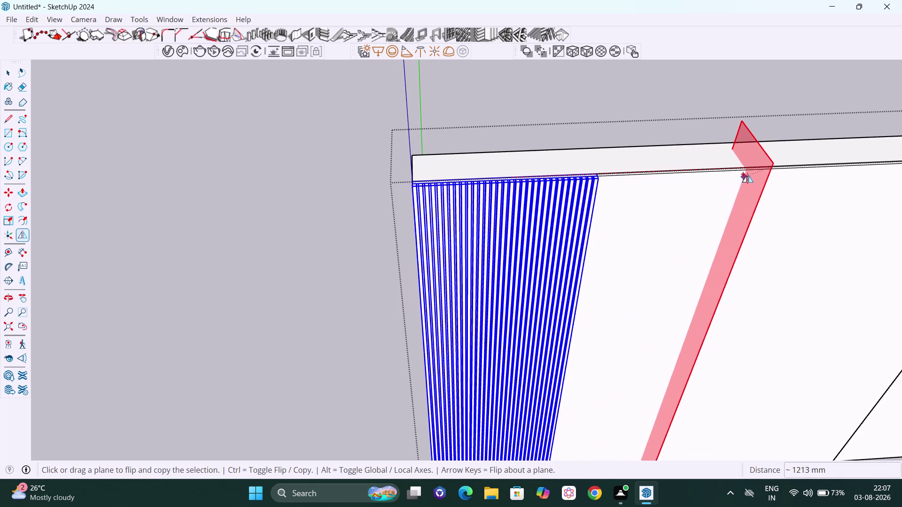
drag(745, 177, 841, 165)
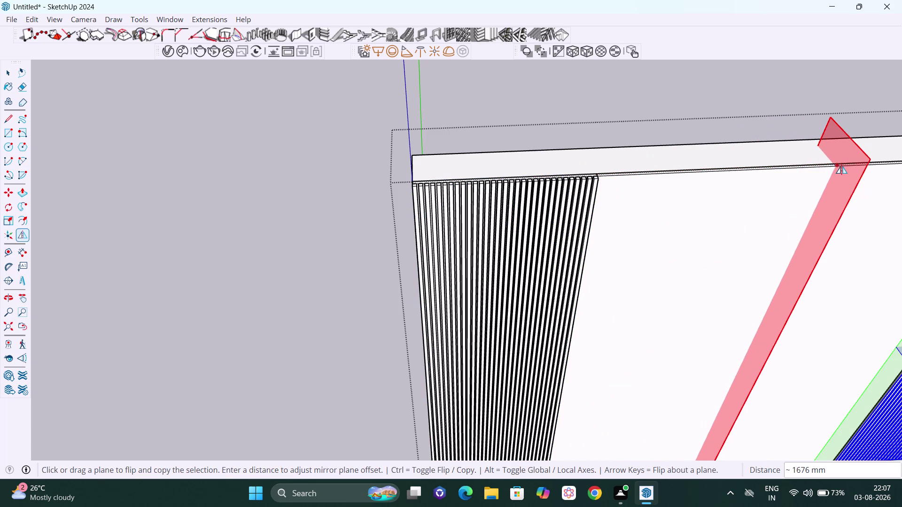
key(space)
click(722, 95)
scroll(down, 3)
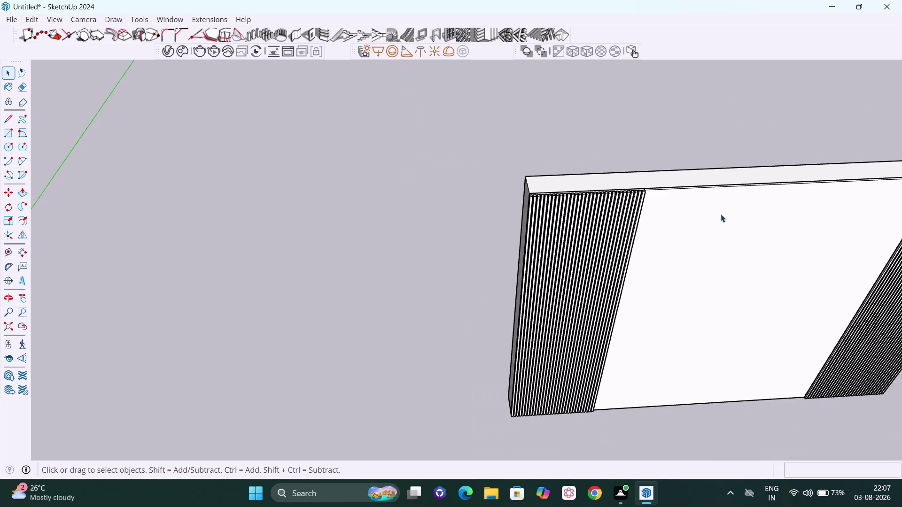
scroll(down, 3)
key(h)
drag(744, 204, 512, 202)
scroll(up, 3)
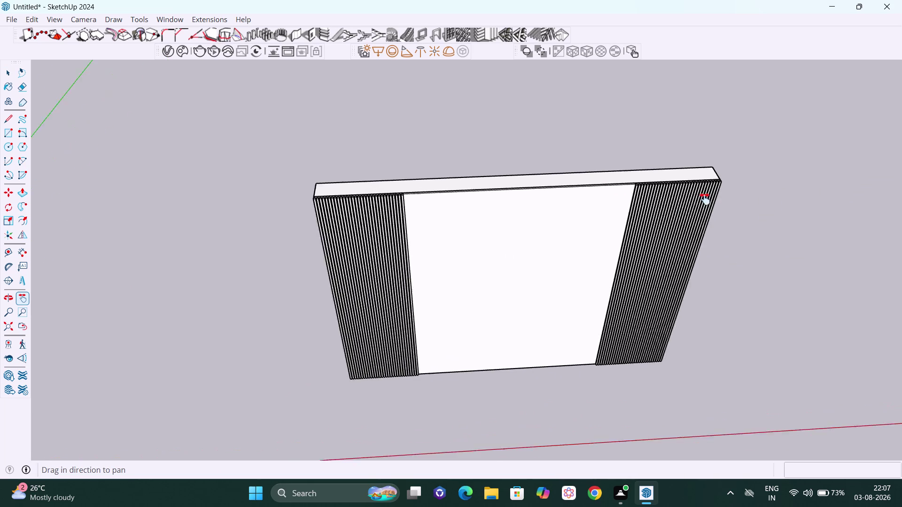
scroll(up, 3)
scroll(up, 3)
scroll(up, 3)
scroll(up, 3)
middle_drag(715, 202, 531, 141)
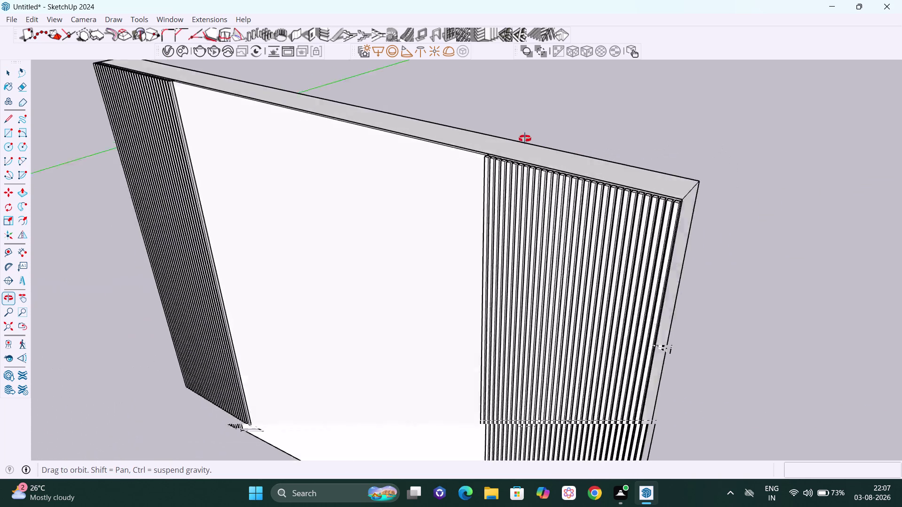
middle_drag(531, 141, 581, 138)
scroll(down, 3)
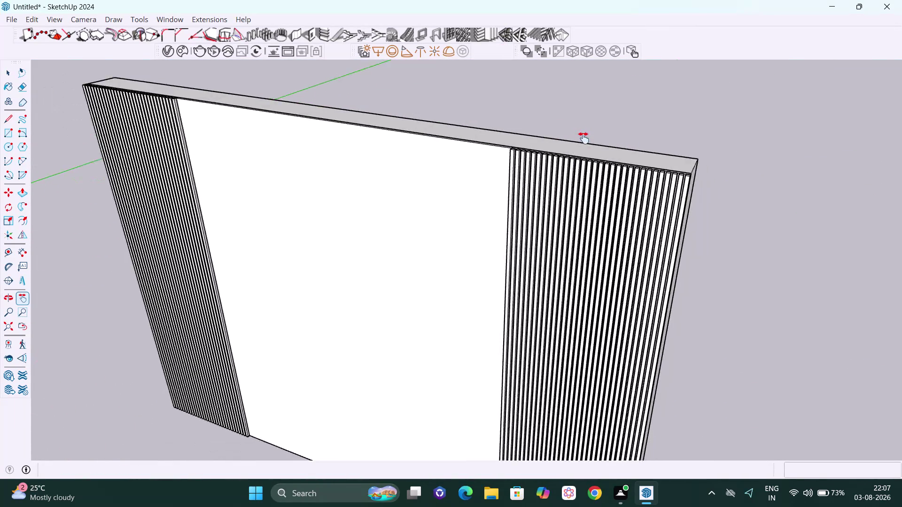
scroll(down, 3)
scroll(down, 3)
middle_drag(596, 294, 860, 21)
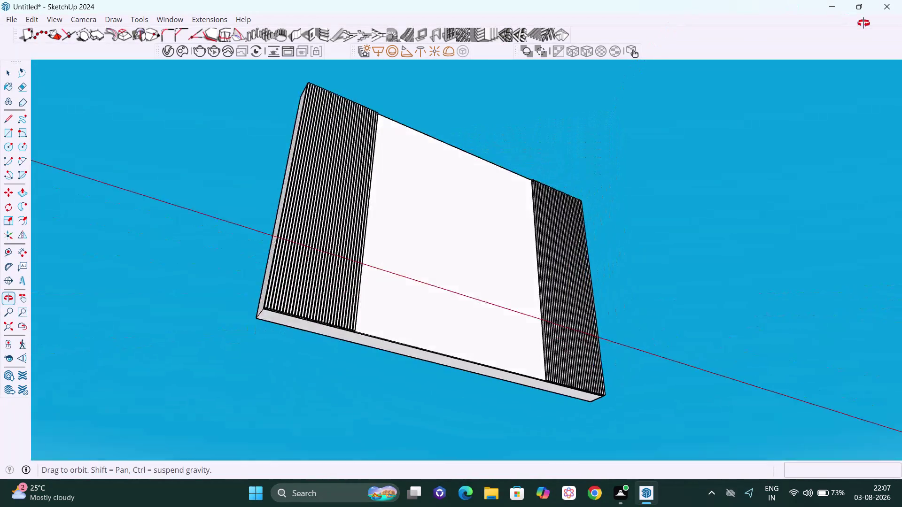
middle_drag(860, 22, 594, 267)
scroll(down, 3)
drag(547, 215, 623, 309)
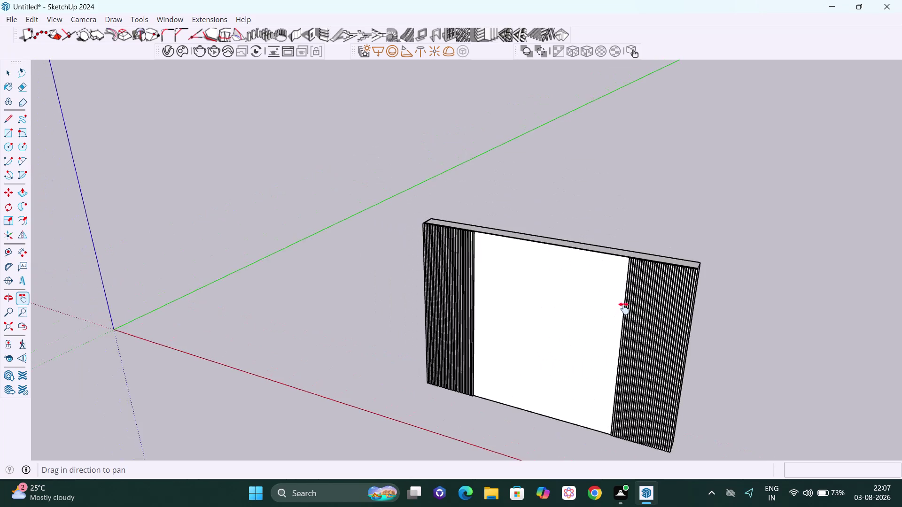
scroll(up, 3)
scroll(up, 3)
middle_drag(560, 301, 862, 341)
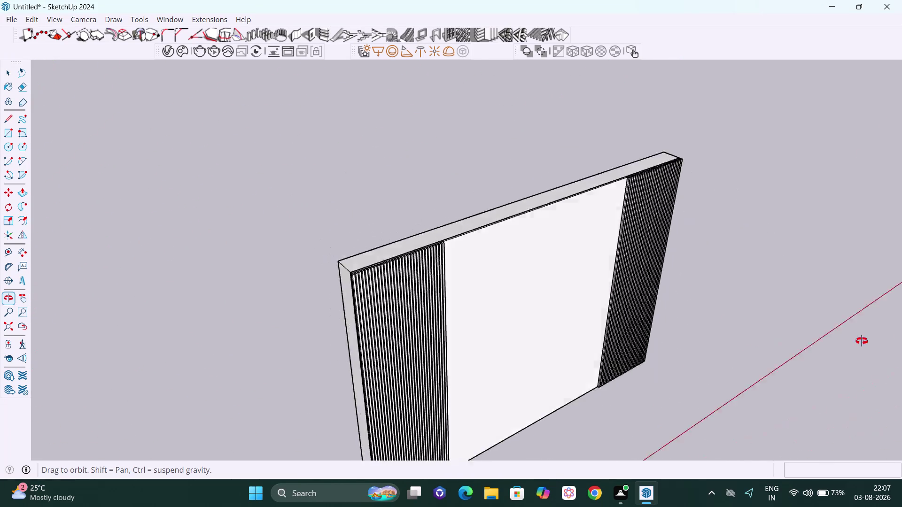
middle_drag(861, 341, 580, 312)
scroll(down, 3)
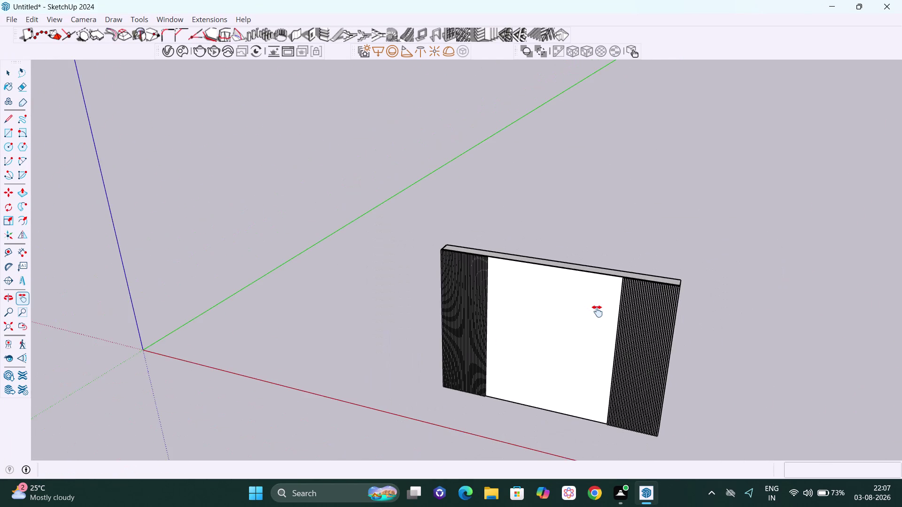
middle_drag(597, 311, 828, 373)
scroll(up, 3)
scroll(up, 3)
scroll(up, 3)
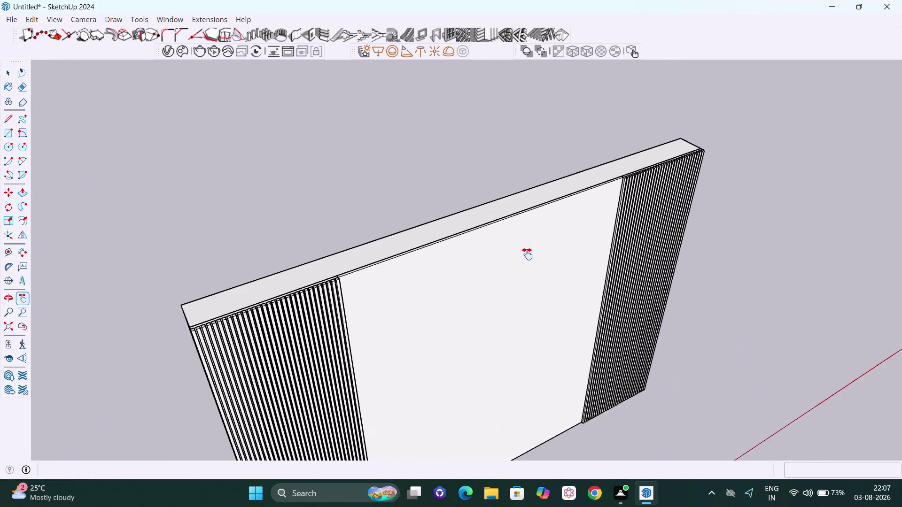
middle_drag(526, 253, 564, 310)
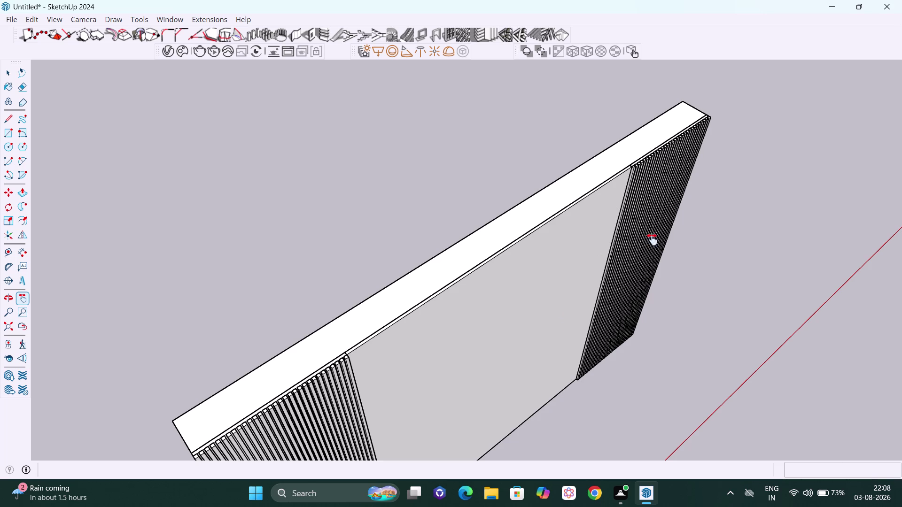
scroll(up, 3)
scroll(up, 3)
scroll(down, 3)
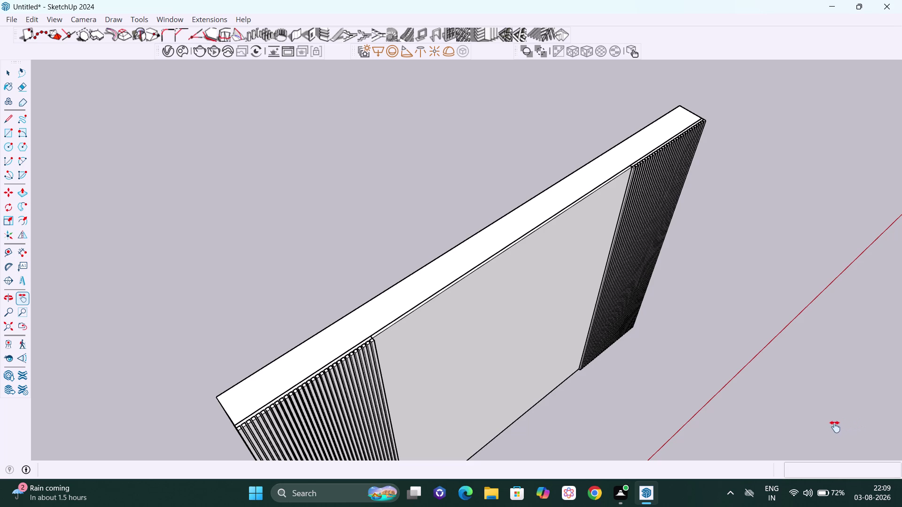
scroll(down, 3)
scroll(down, 3)
middle_drag(525, 372, 489, 360)
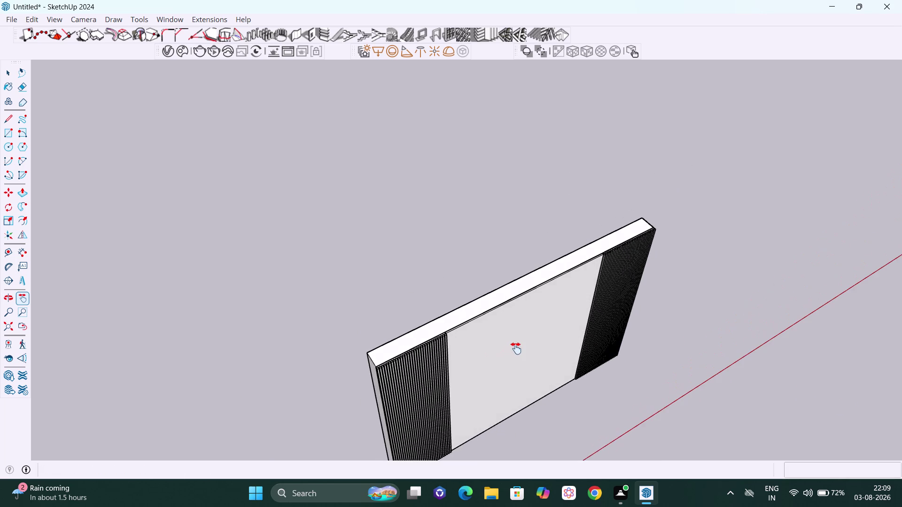
drag(516, 348, 523, 251)
middle_drag(565, 297, 493, 290)
scroll(up, 3)
scroll(up, 3)
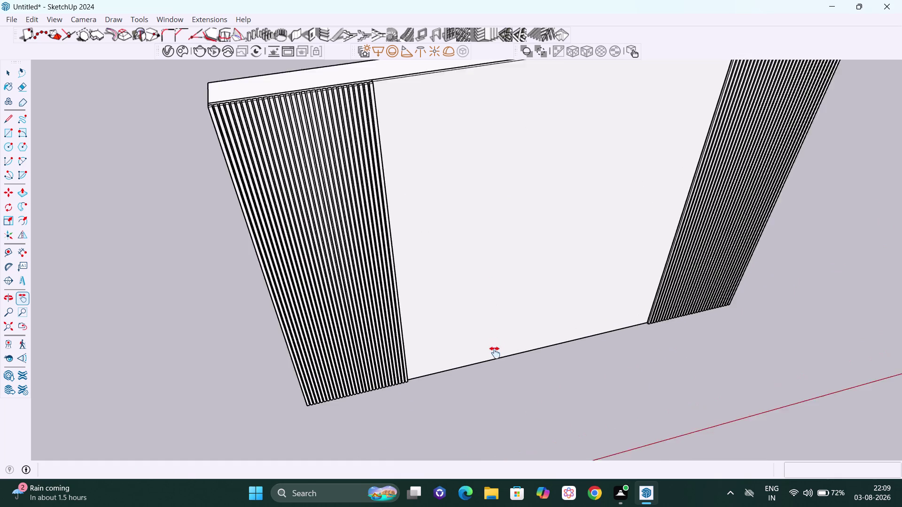
middle_drag(495, 357, 472, 360)
scroll(up, 3)
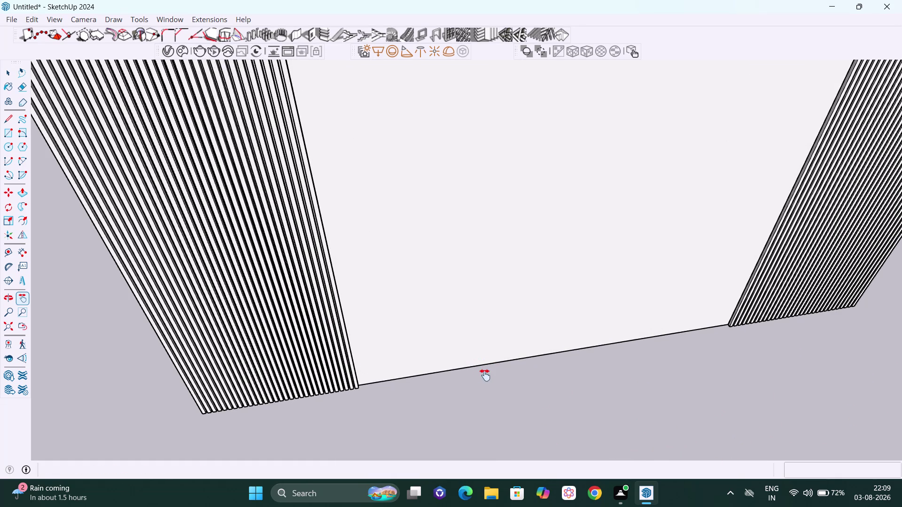
Create a horizontal guide line 200 mm above the panel's bottom edge.
key(t)
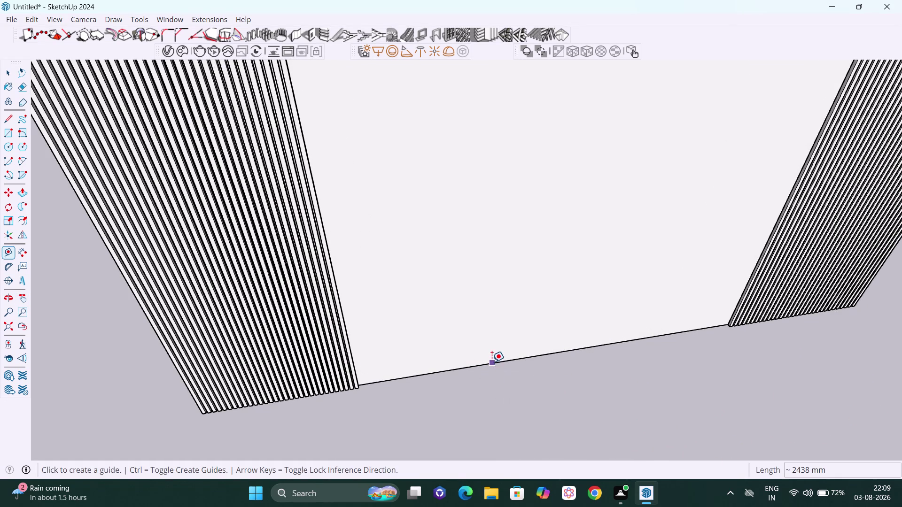
click(492, 361)
key(Up)
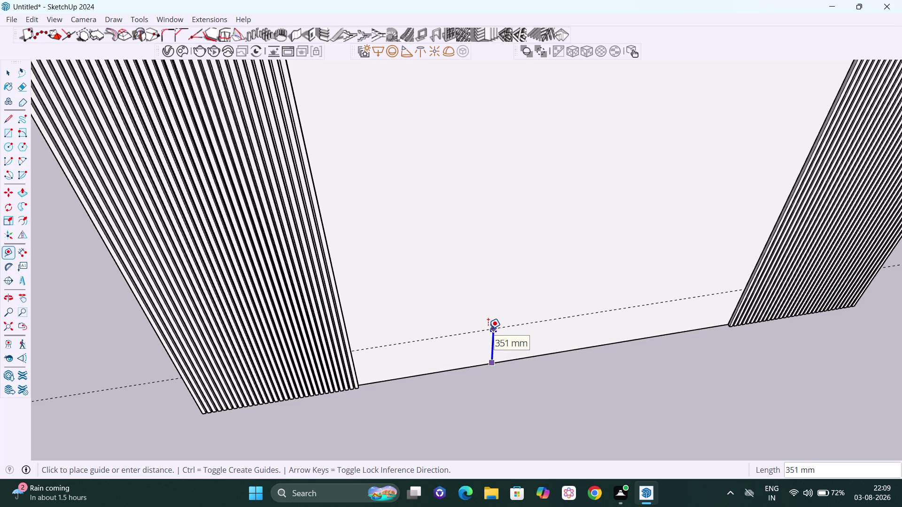
text(2)
text(00)
key(Return)
scroll(down, 3)
scroll(down, 3)
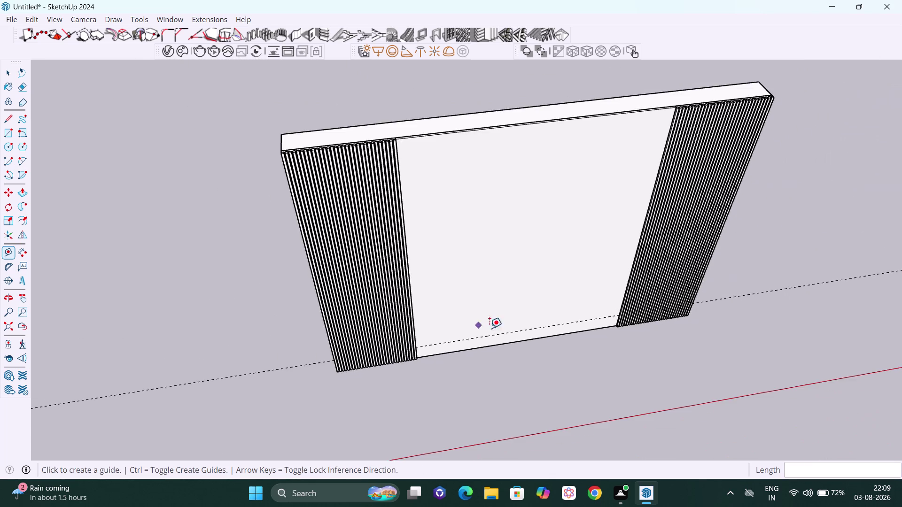
middle_drag(496, 331, 505, 273)
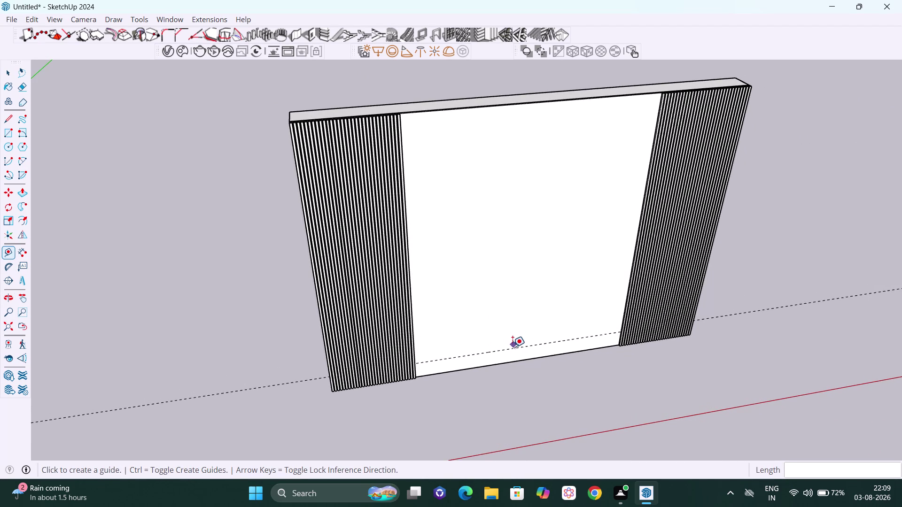
Add a second guide line 350 mm above the bottom edge.
click(512, 347)
key(Up)
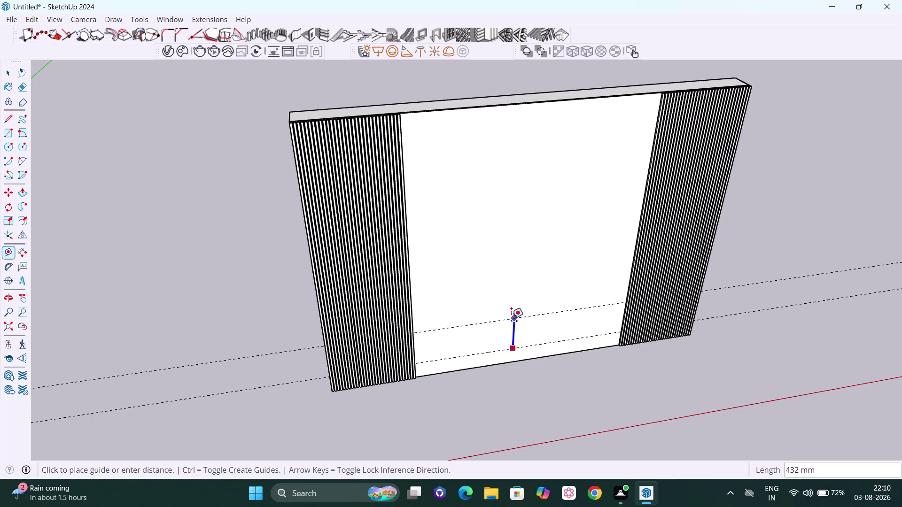
text(35)
key(0)
key(Return)
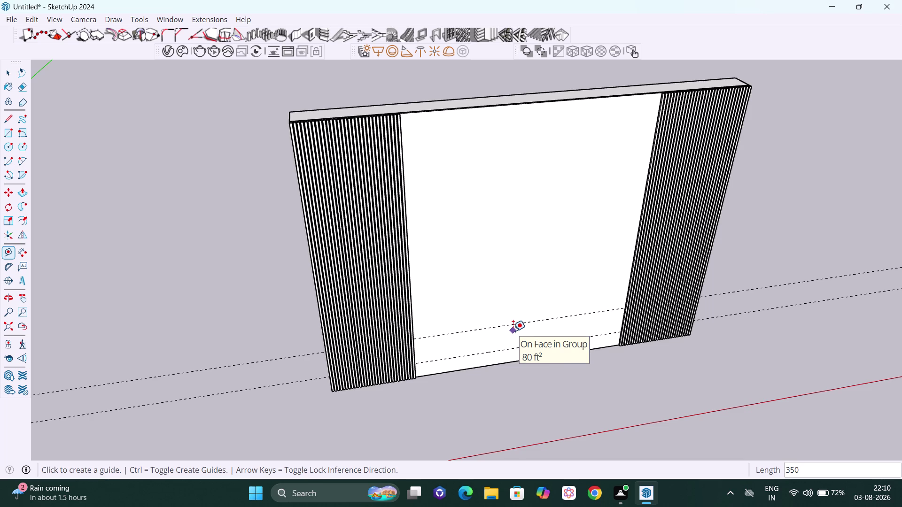
Zoom and orbit to inspect where the guides cross the right batten section.
scroll(up, 3)
scroll(up, 3)
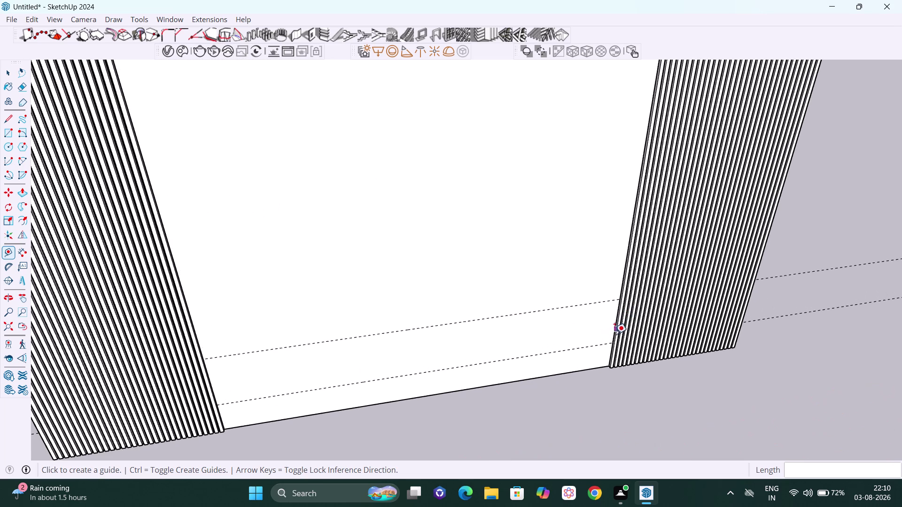
middle_drag(614, 334, 718, 289)
scroll(up, 3)
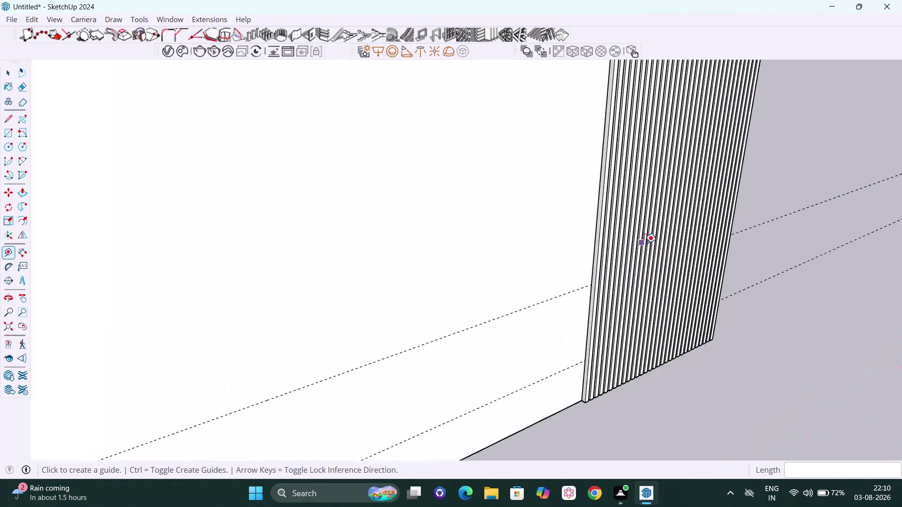
scroll(up, 3)
scroll(up, 3)
scroll(up, 3)
middle_drag(599, 289, 626, 292)
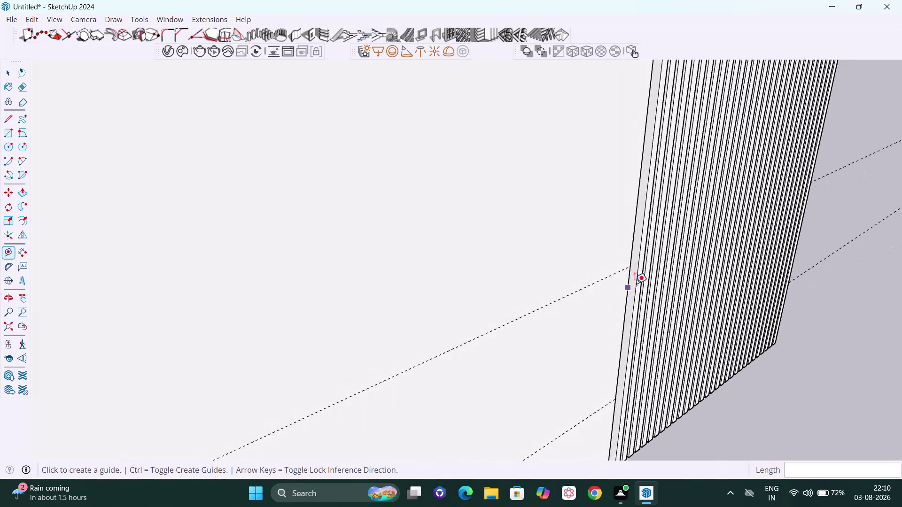